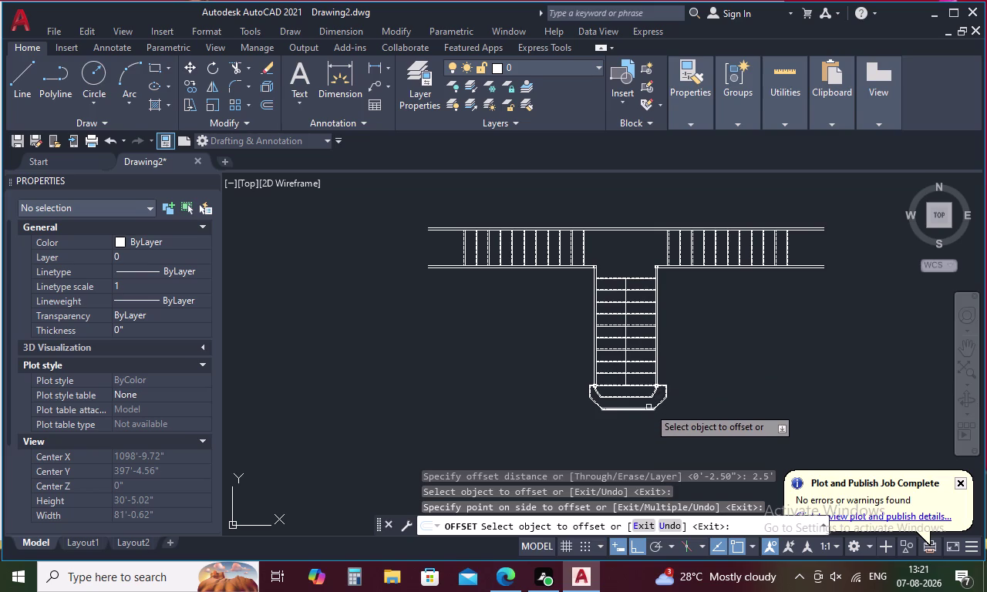
Restart Offset with a 1'-6" offset distance.
key(Escape)
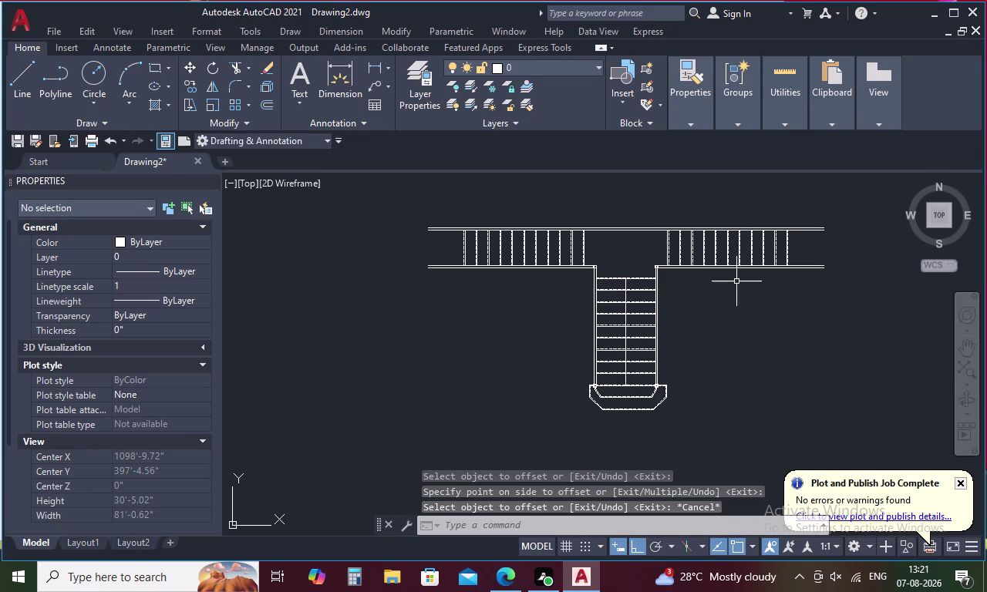
key(space)
key(1)
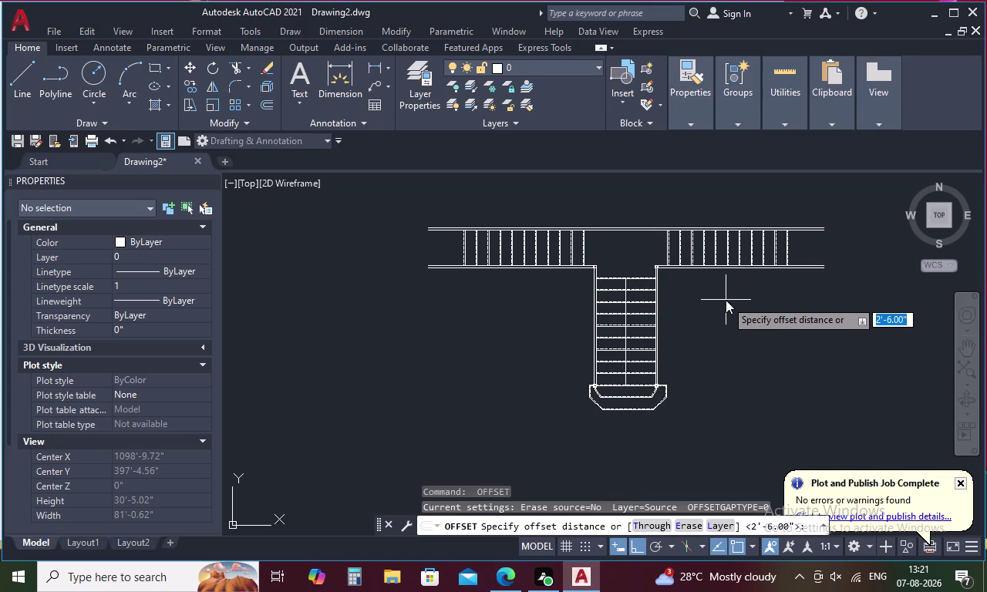
key(period)
text(5)
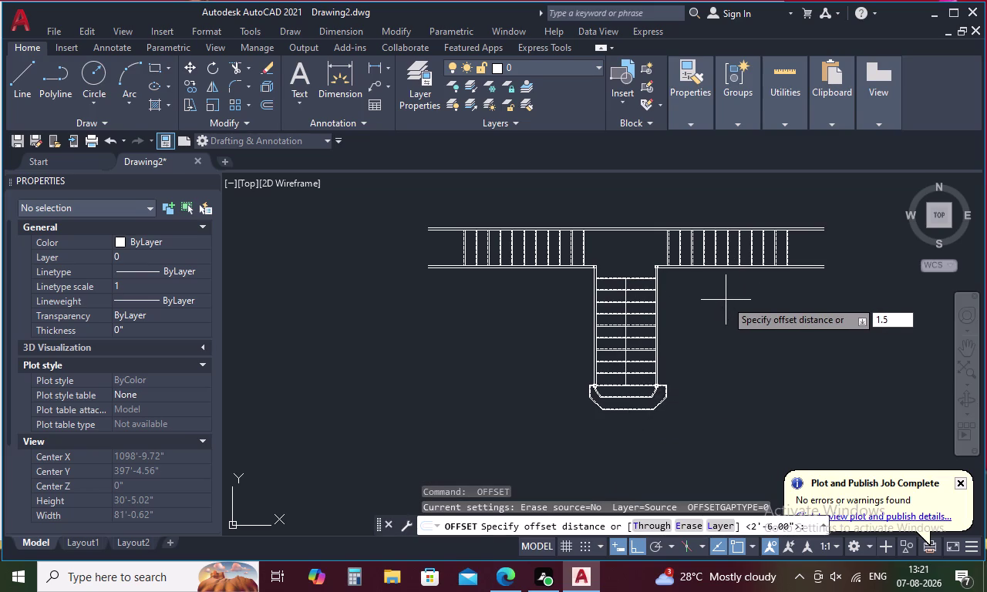
text(')
key(space)
Offset the right and left corridors' lower wall lines 1'-6" upward.
scroll(up, 3)
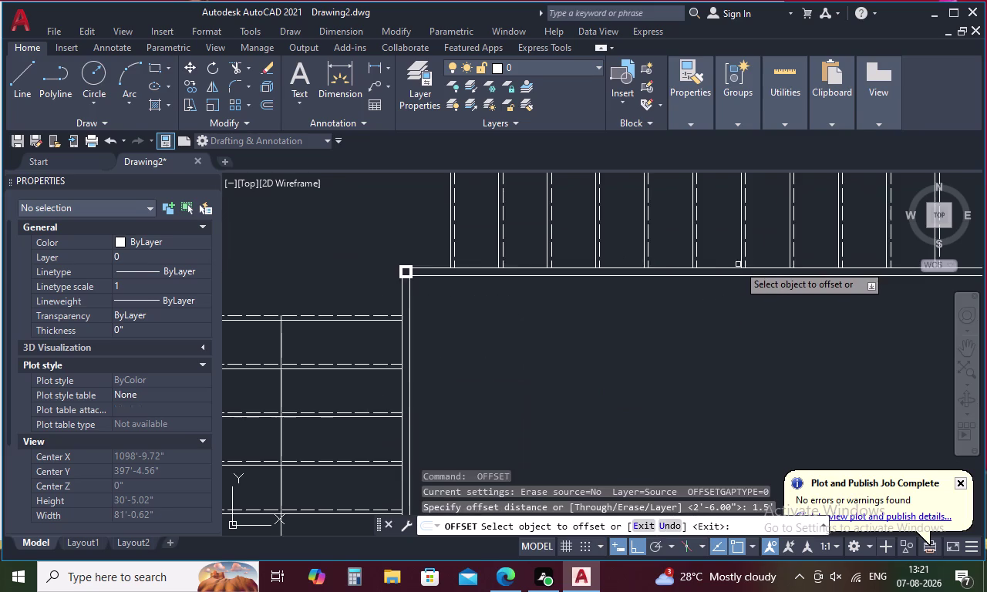
click(727, 269)
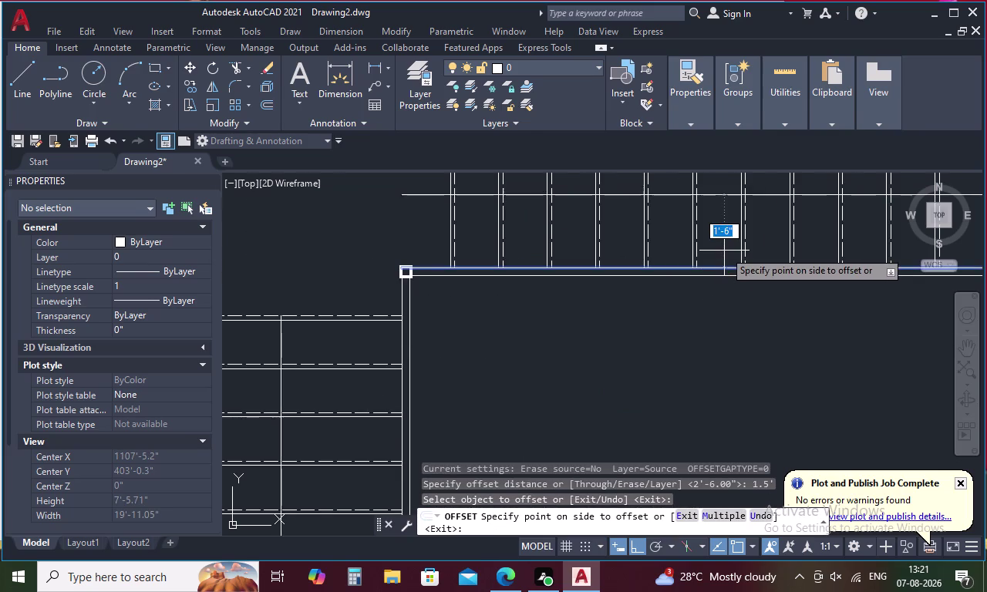
scroll(down, 3)
click(724, 245)
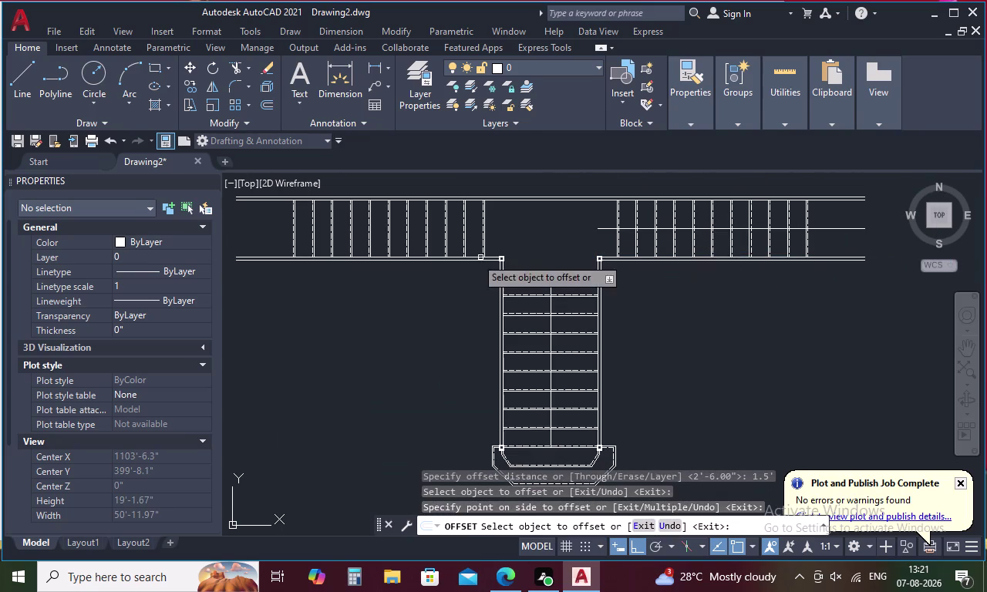
click(418, 257)
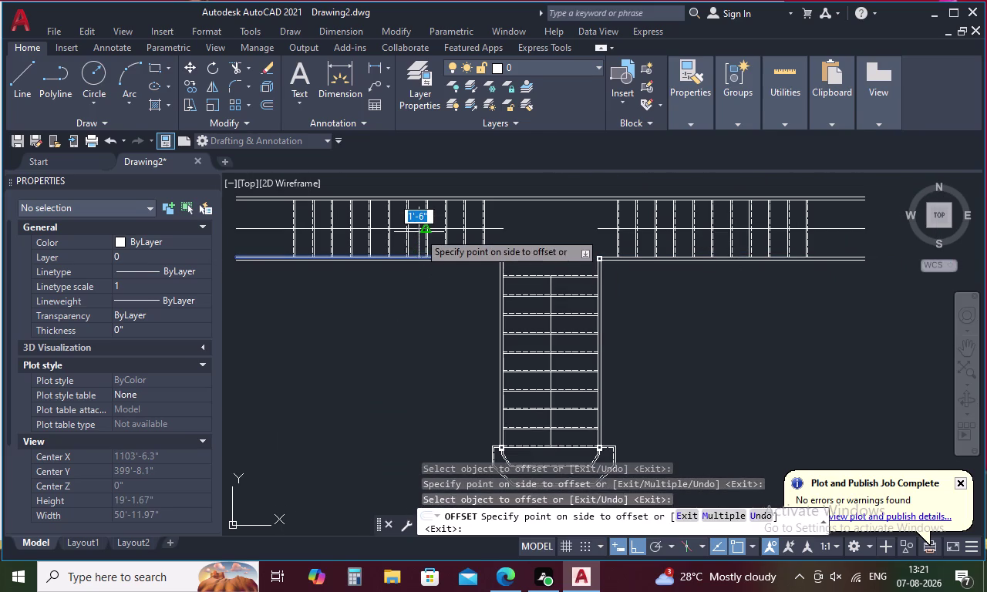
click(419, 237)
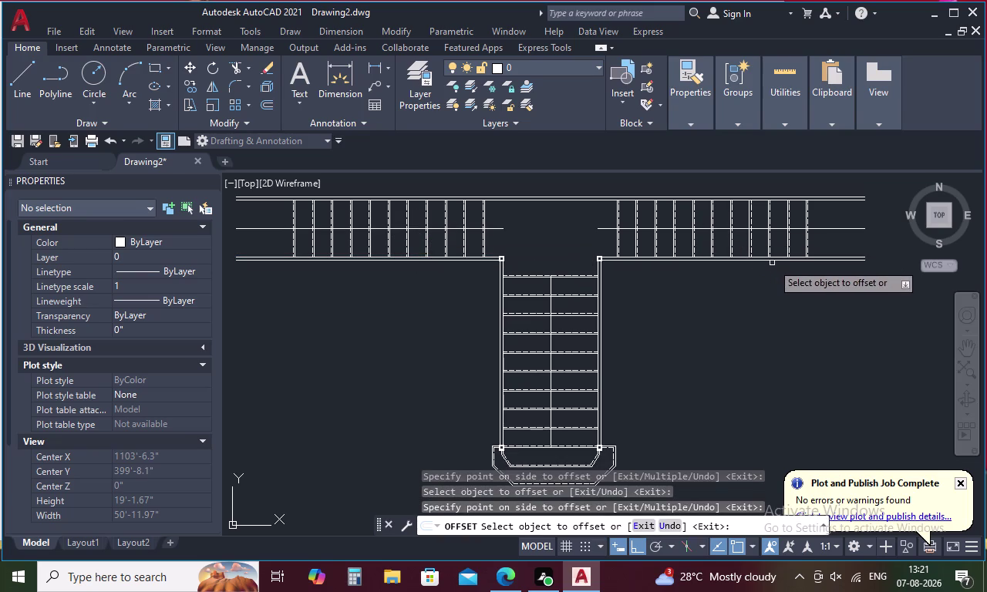
key(Escape)
text(F)
key(space)
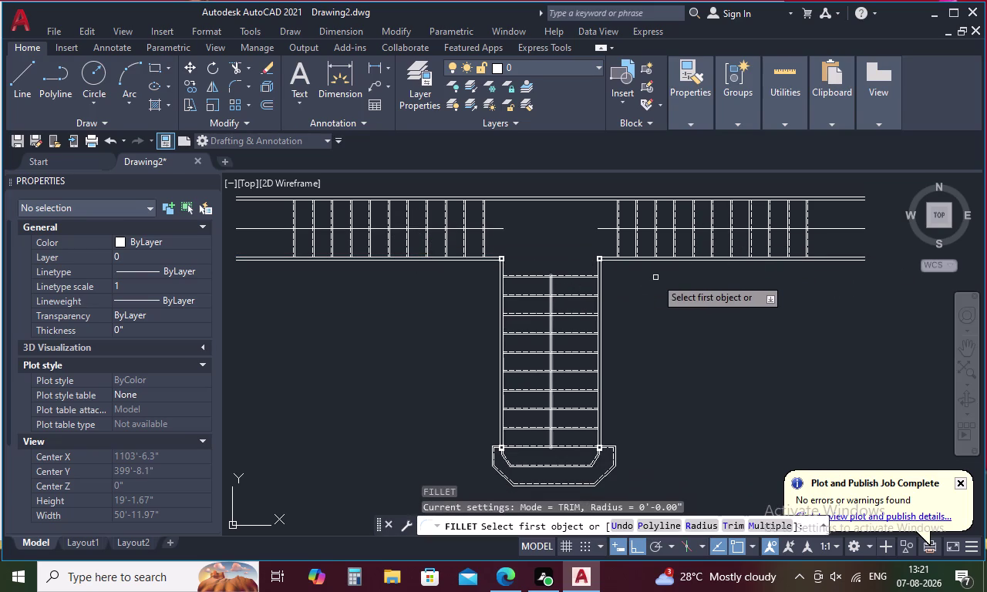
Cancel the fillet, then start and abandon Line and Extend attempts.
key(Escape)
key(l)
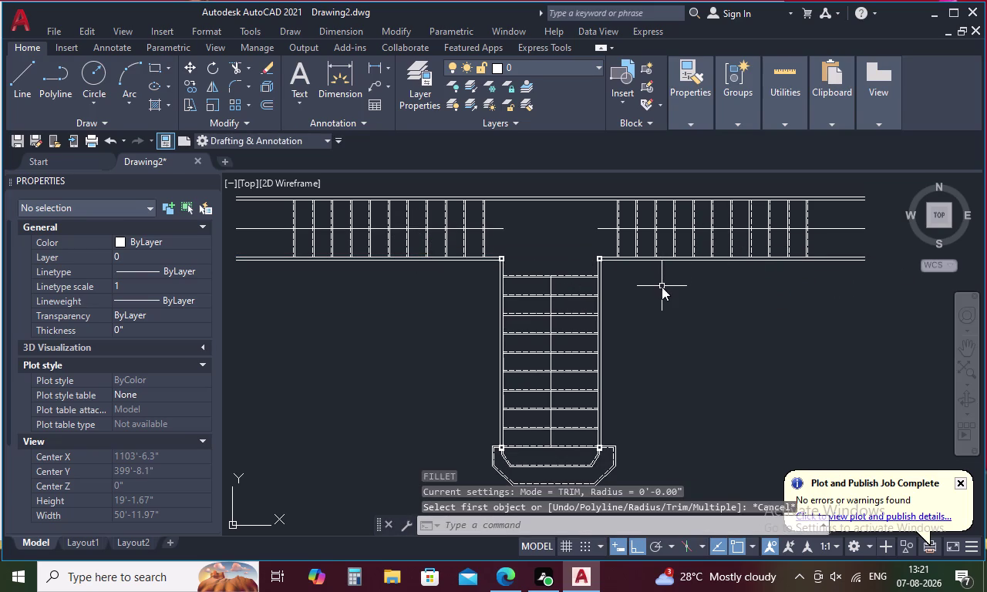
key(space)
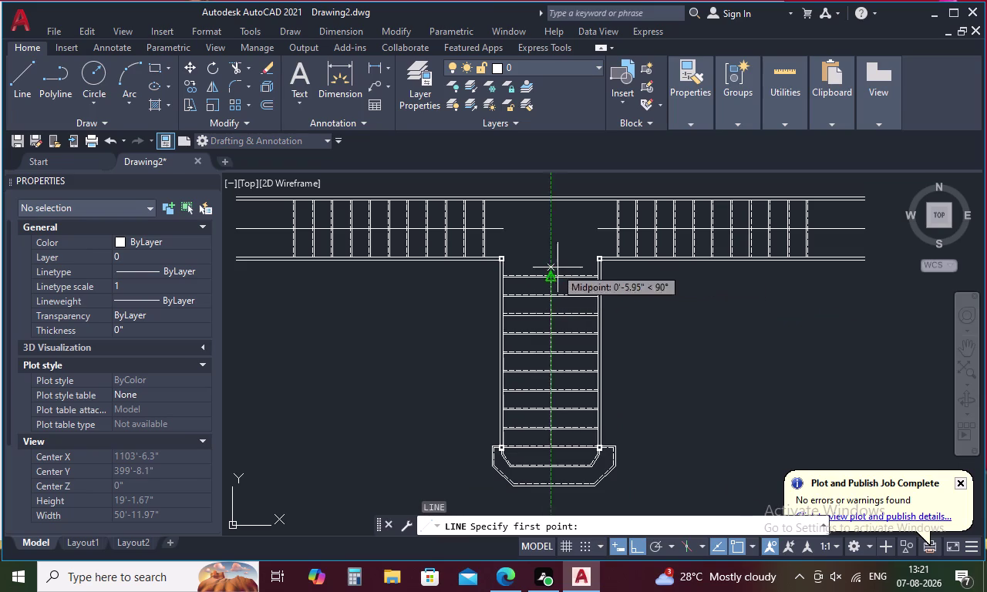
key(Escape)
text(EX)
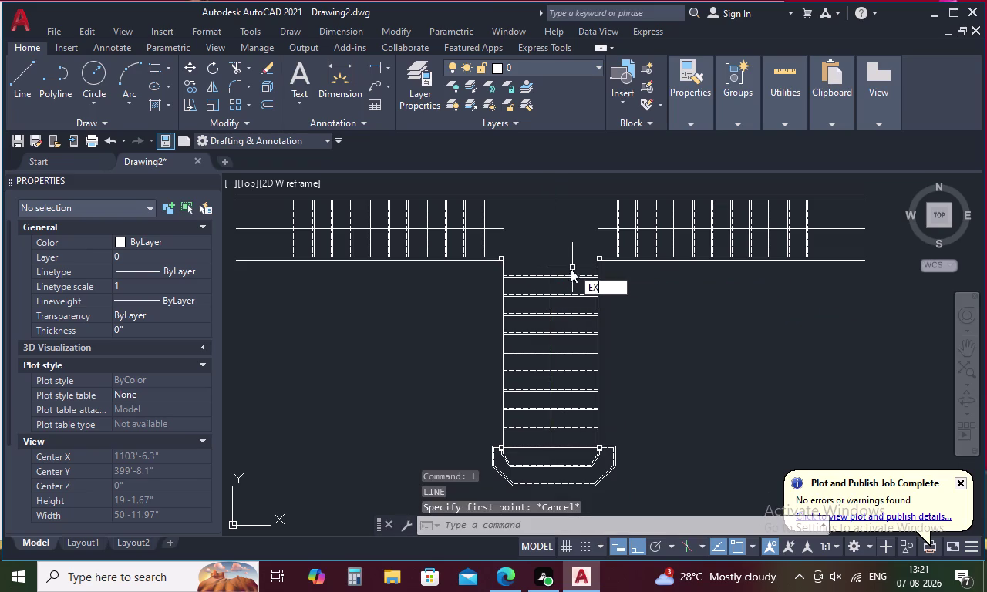
key(space)
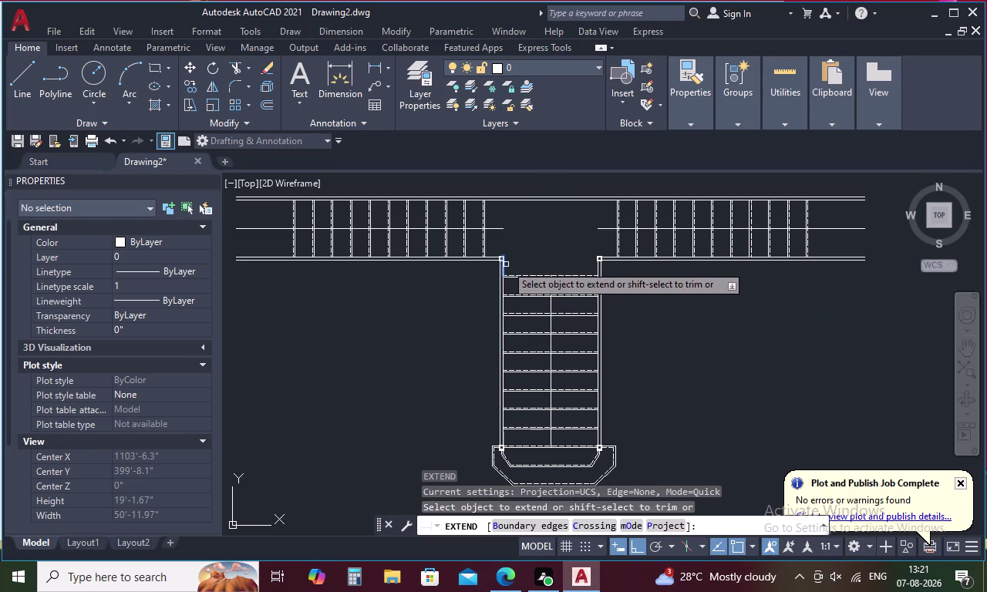
scroll(up, 3)
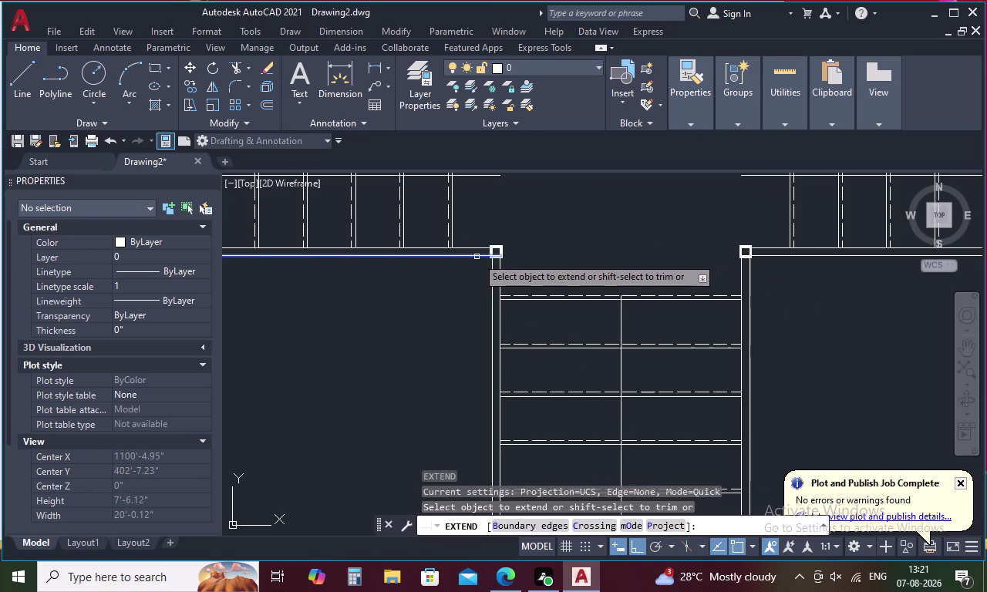
key(Escape)
Start a line at the left corridor corner, pan across the stair top, then cancel.
key(l)
key(space)
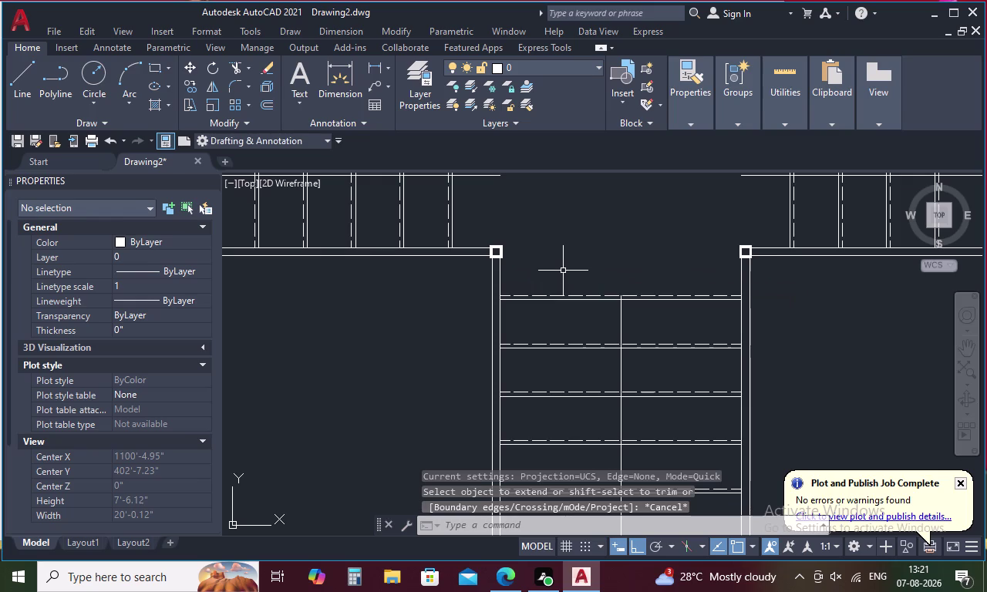
scroll(up, 3)
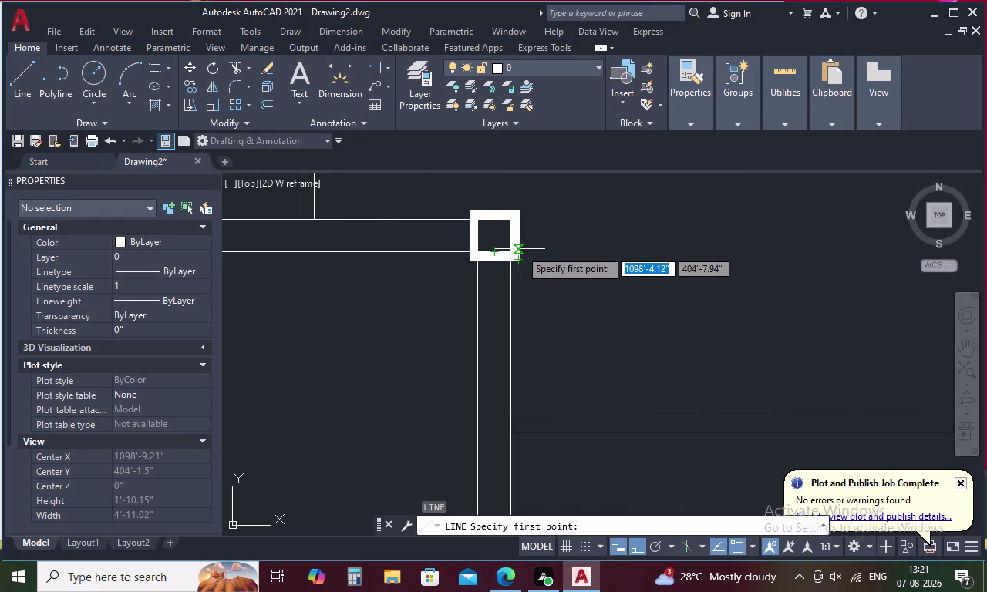
drag(519, 249, 528, 249)
scroll(down, 3)
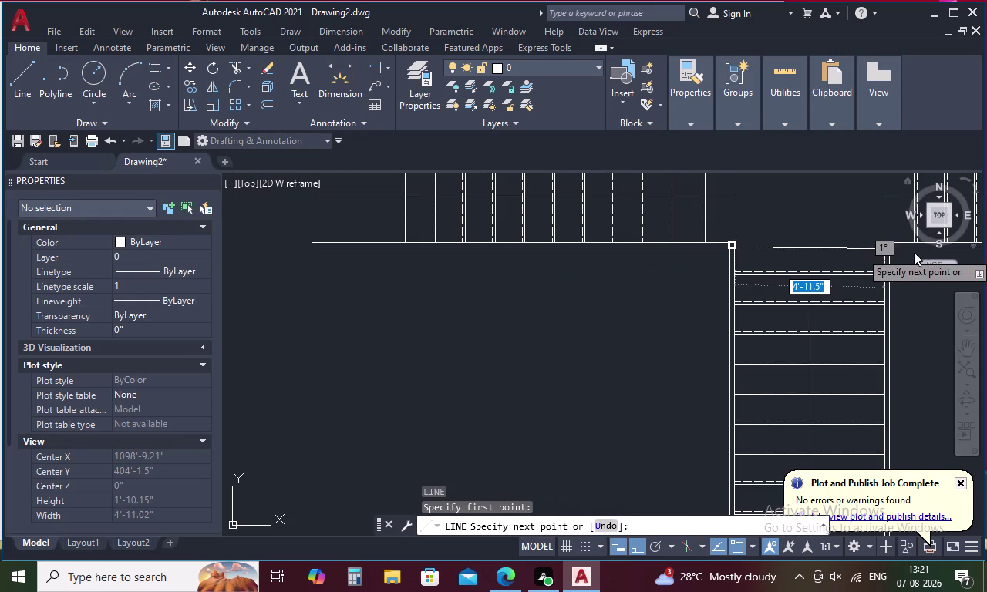
middle_drag(913, 252, 747, 261)
scroll(up, 3)
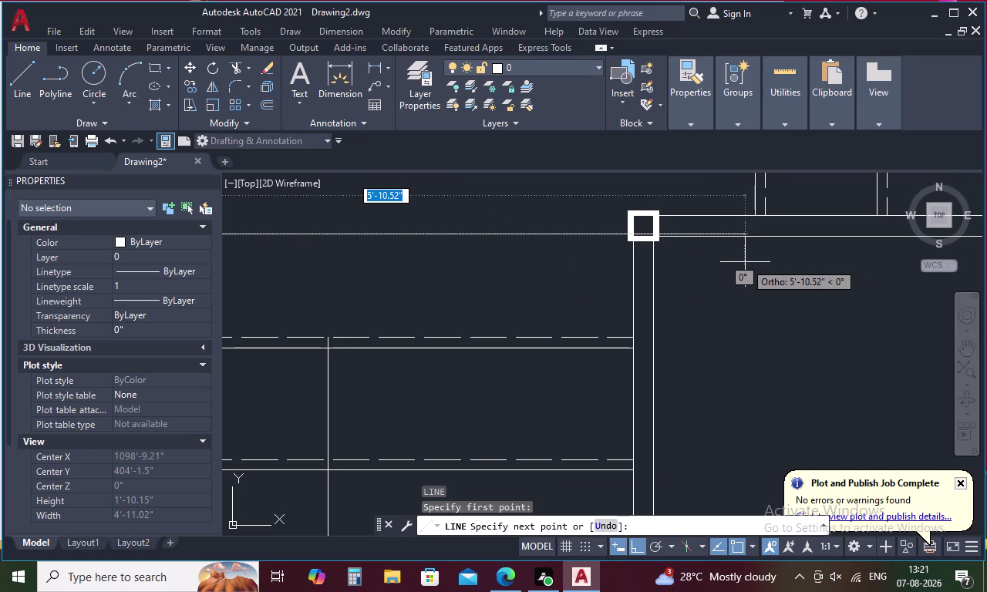
key(Escape)
scroll(down, 3)
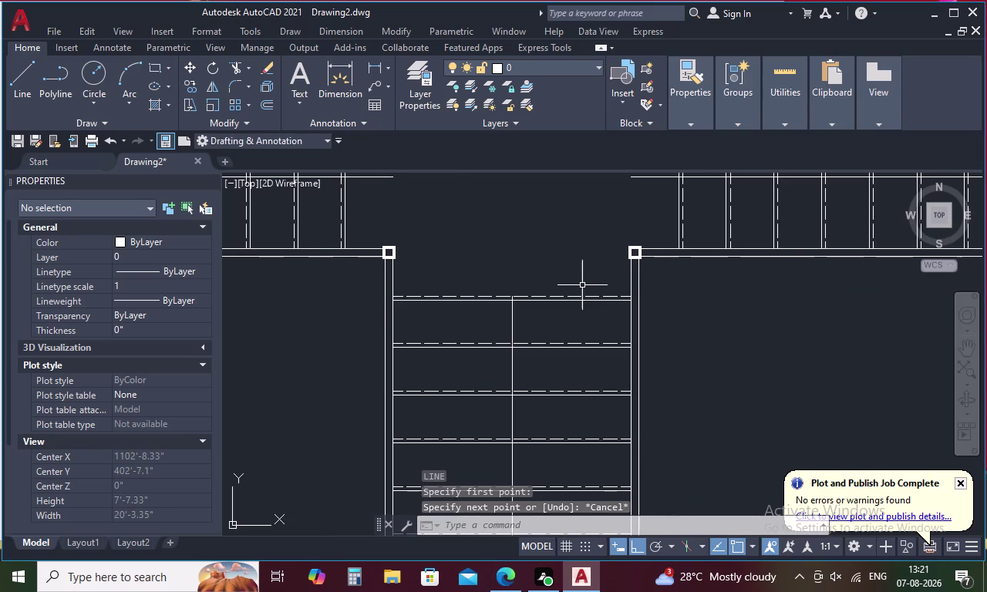
Draw a 1' vertical line upward from the top of the stair centre line.
text(L)
key(space)
key(Escape)
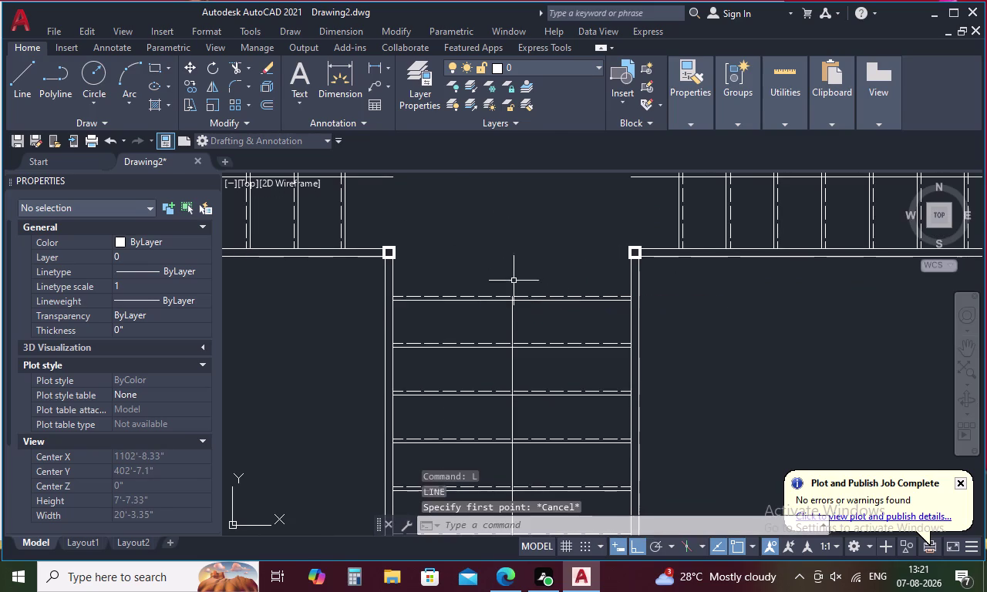
text(L)
key(space)
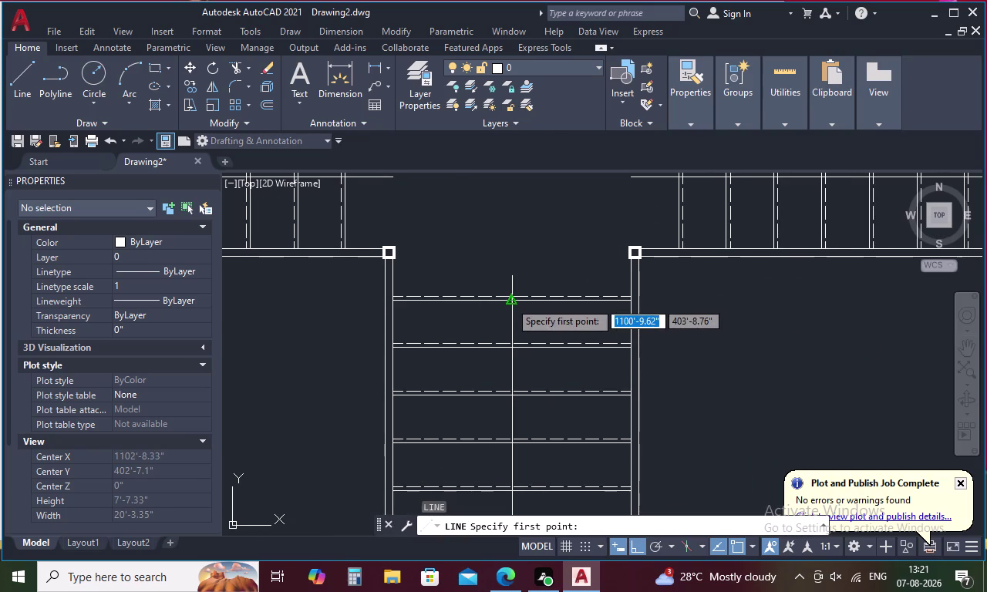
click(511, 301)
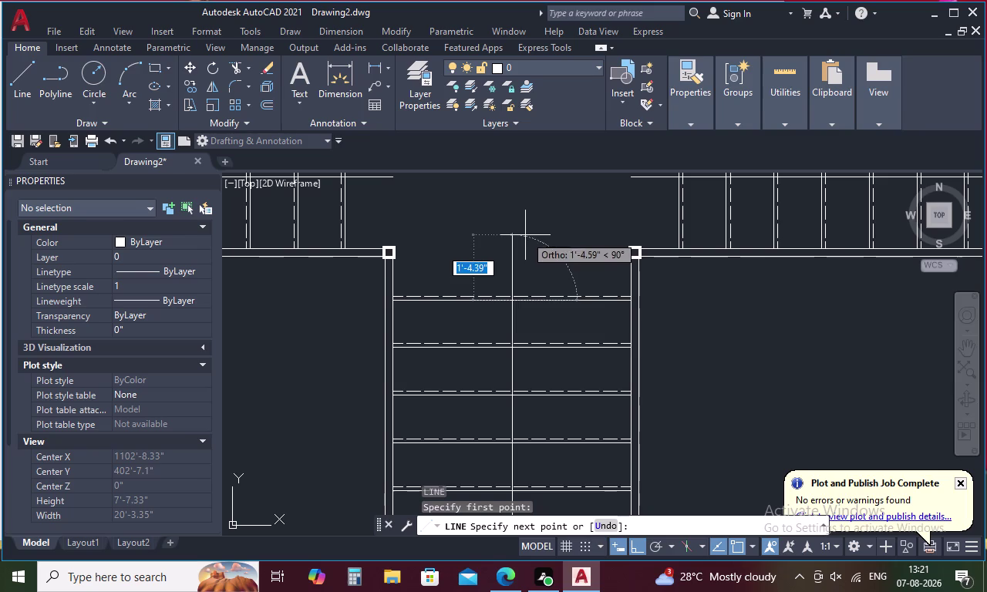
key(1)
key(apostrophe)
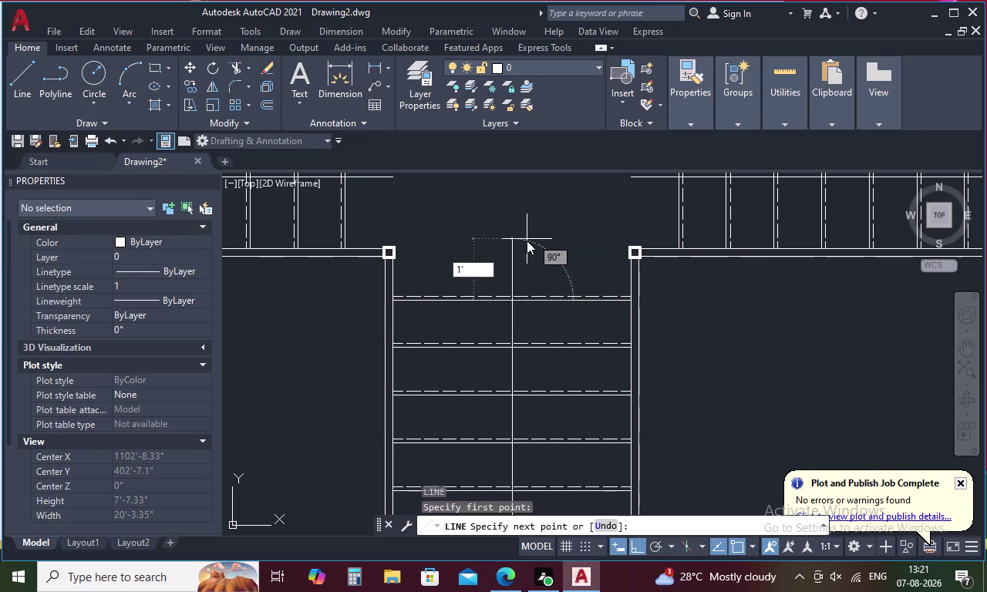
key(space)
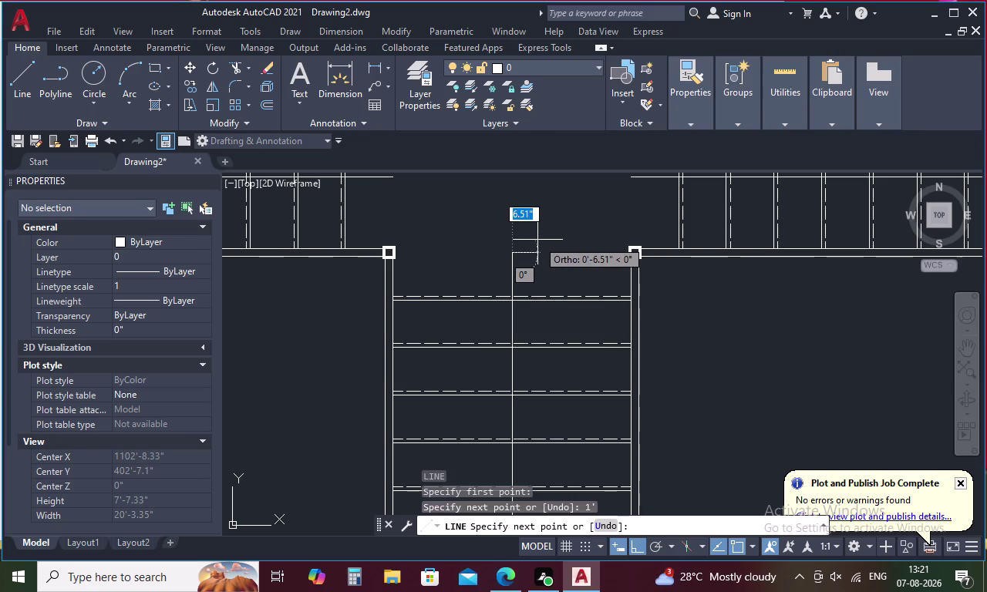
key(Escape)
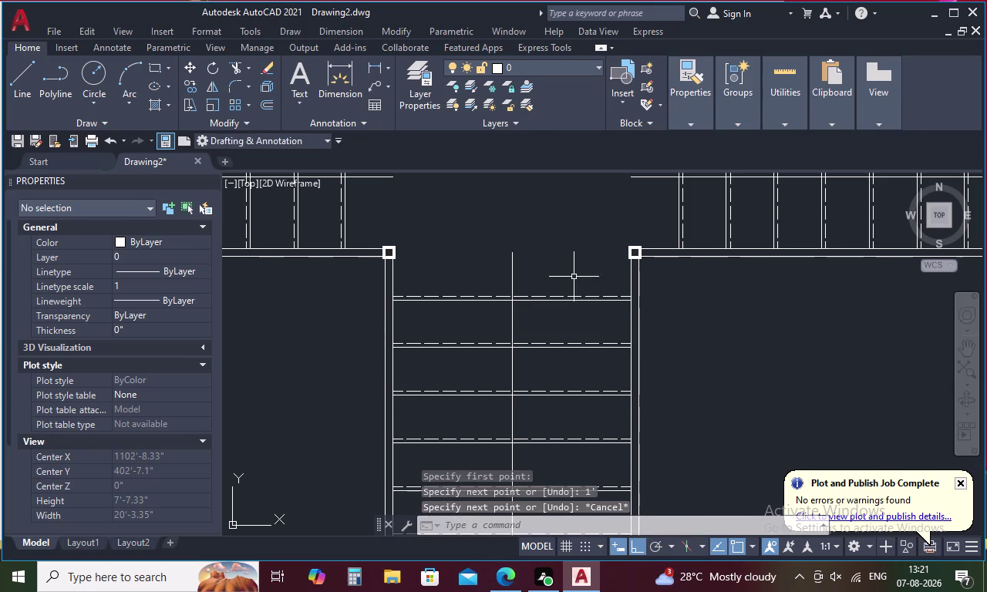
Join the new 1' segment and the stair centre line into one line.
click(514, 321)
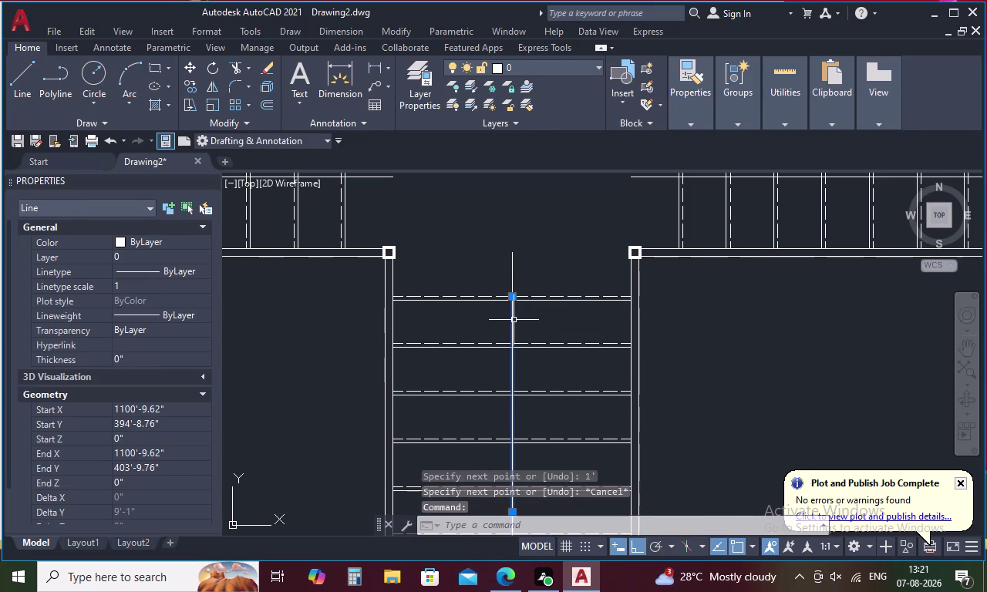
click(510, 271)
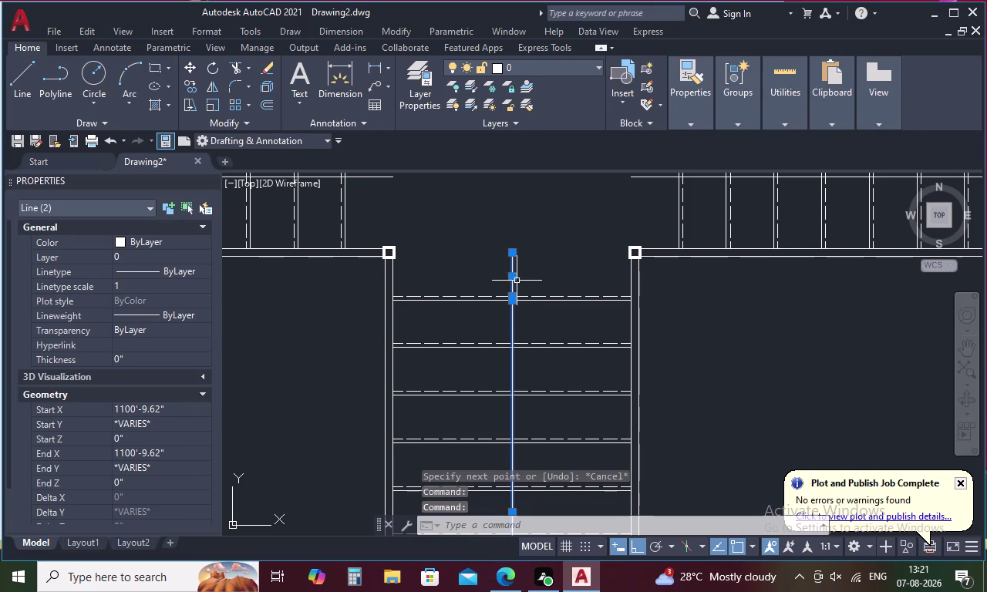
text(J)
key(space)
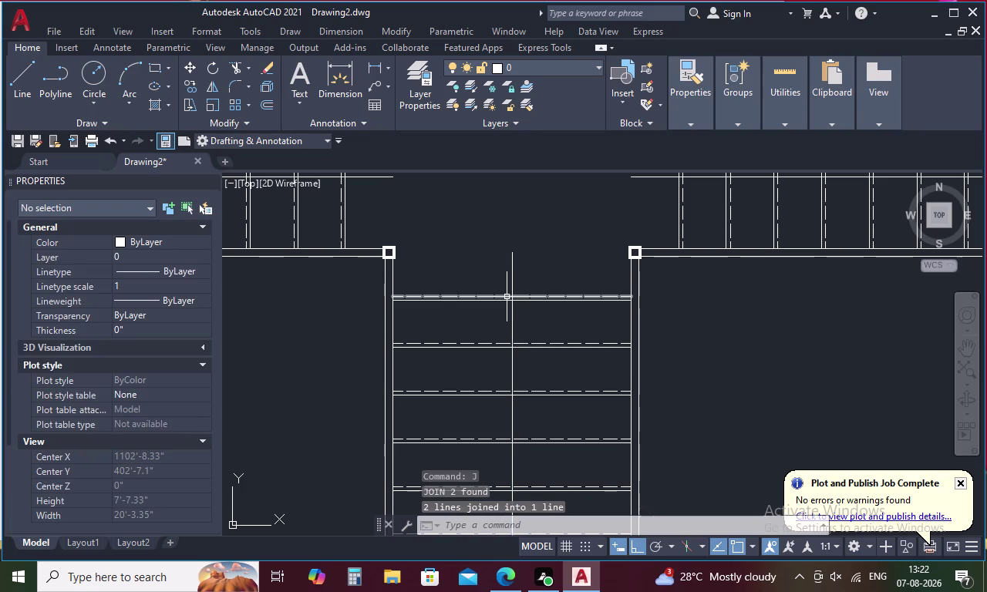
text(F)
key(space)
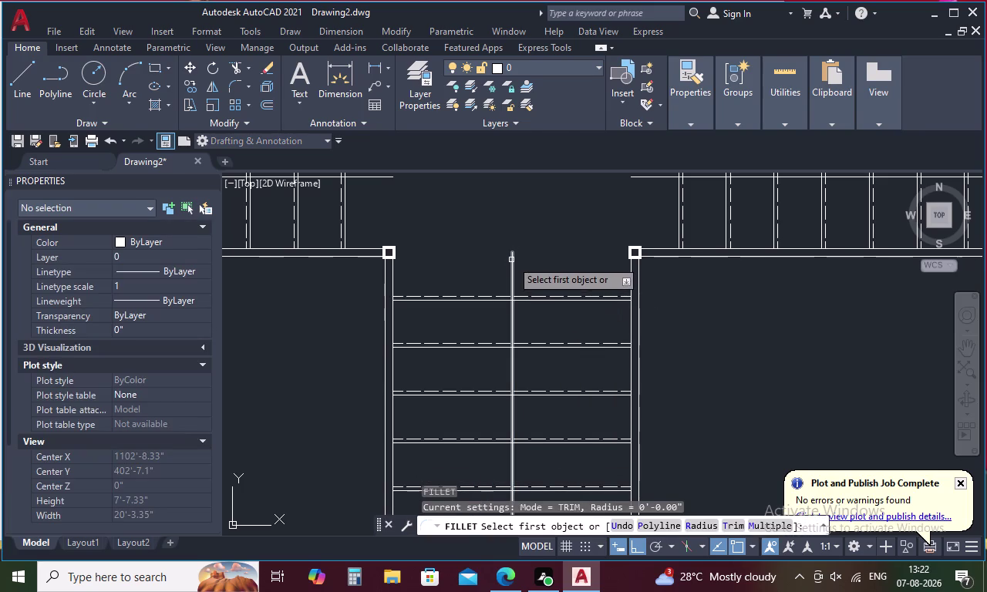
click(513, 258)
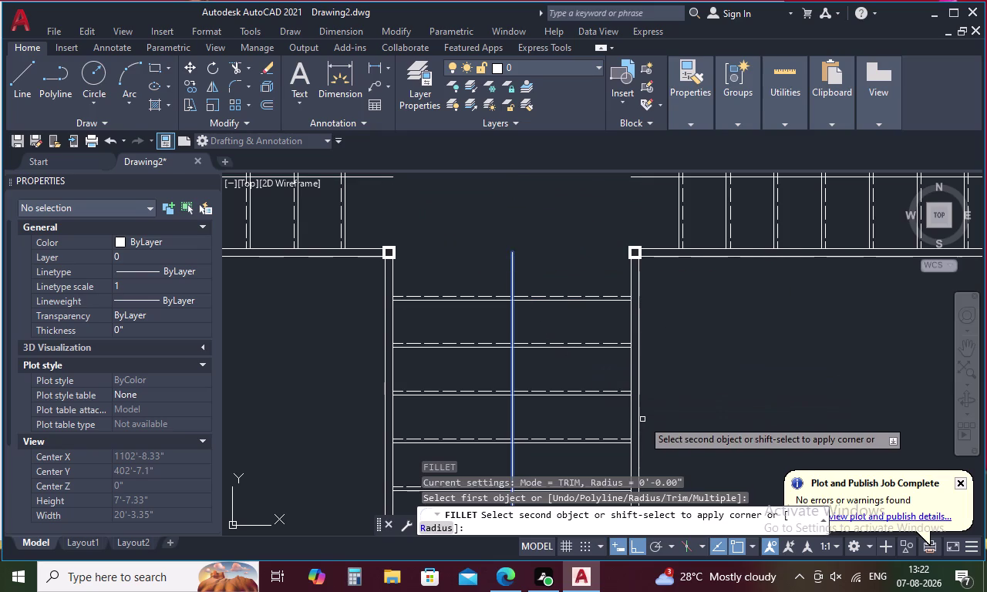
key(3)
text(')
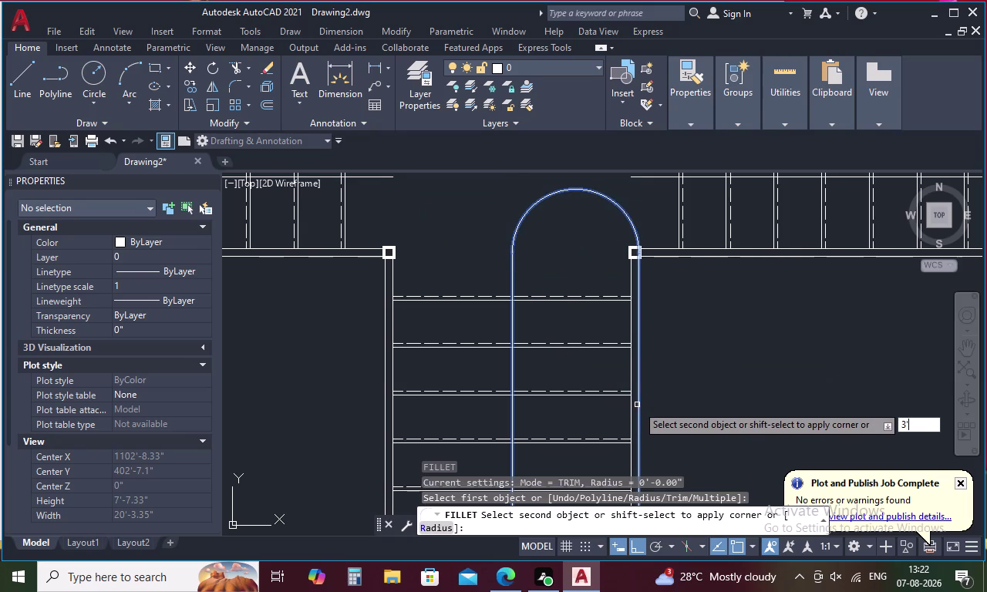
key(space)
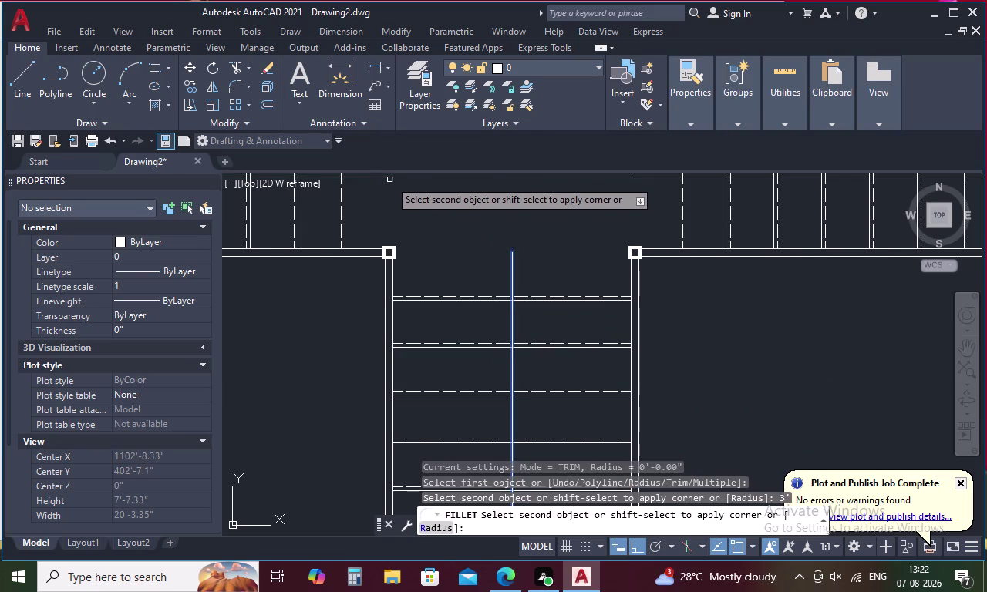
click(382, 177)
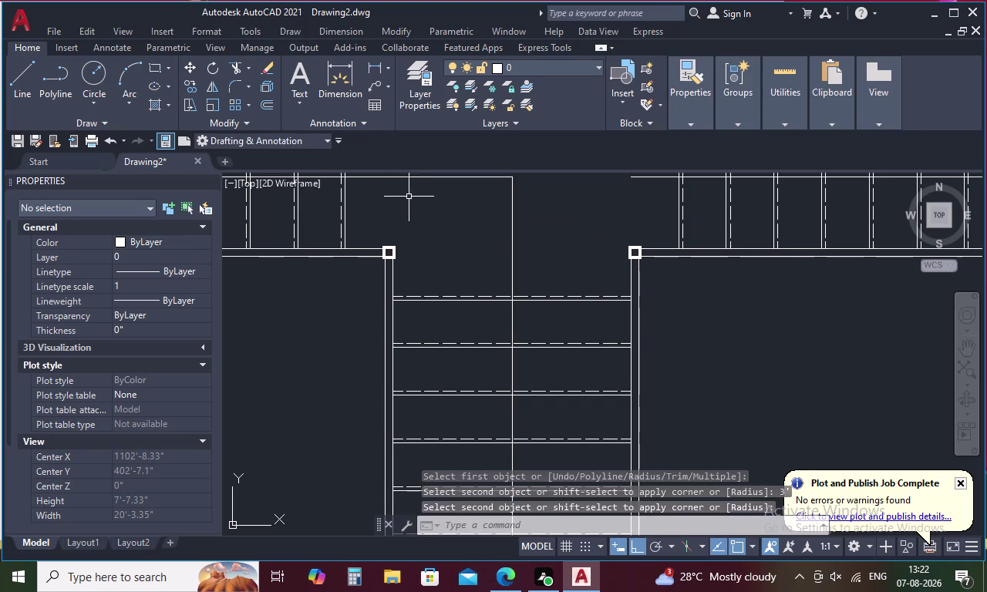
key(ctrl+z)
text(F)
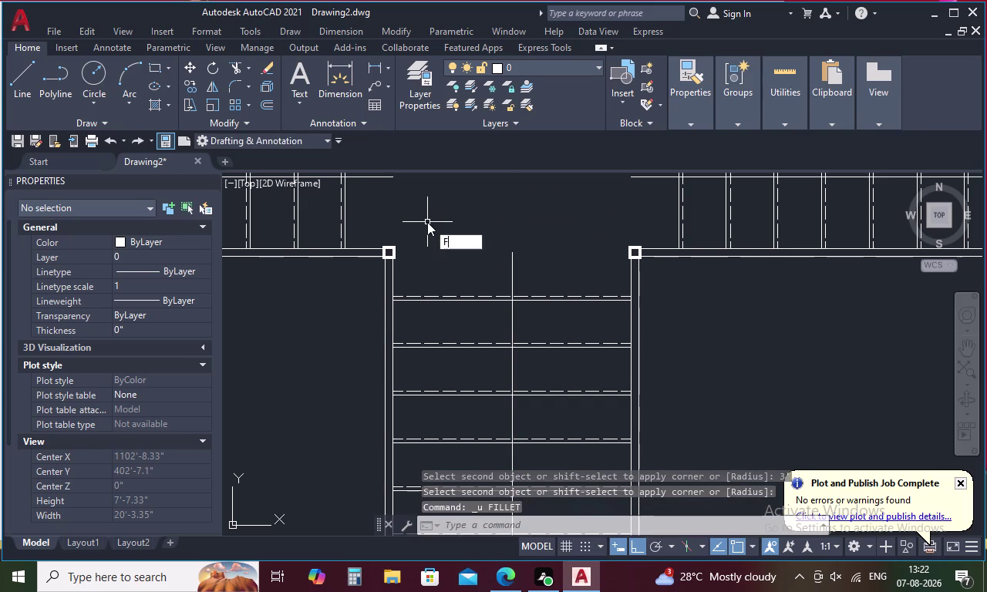
key(space)
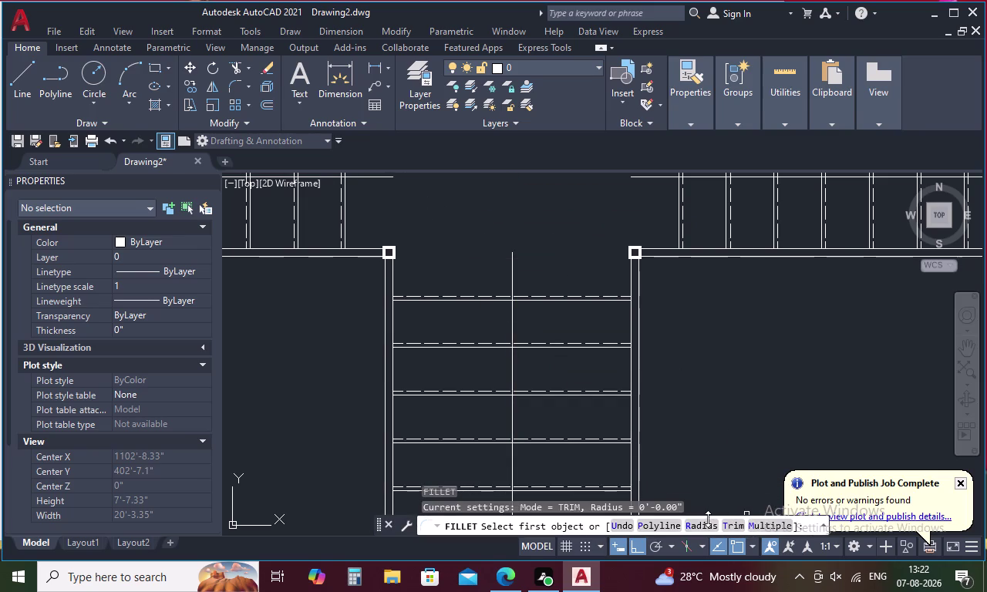
Fillet the centre line into the left and right corridor lines with a 3' radius.
click(706, 523)
key(3)
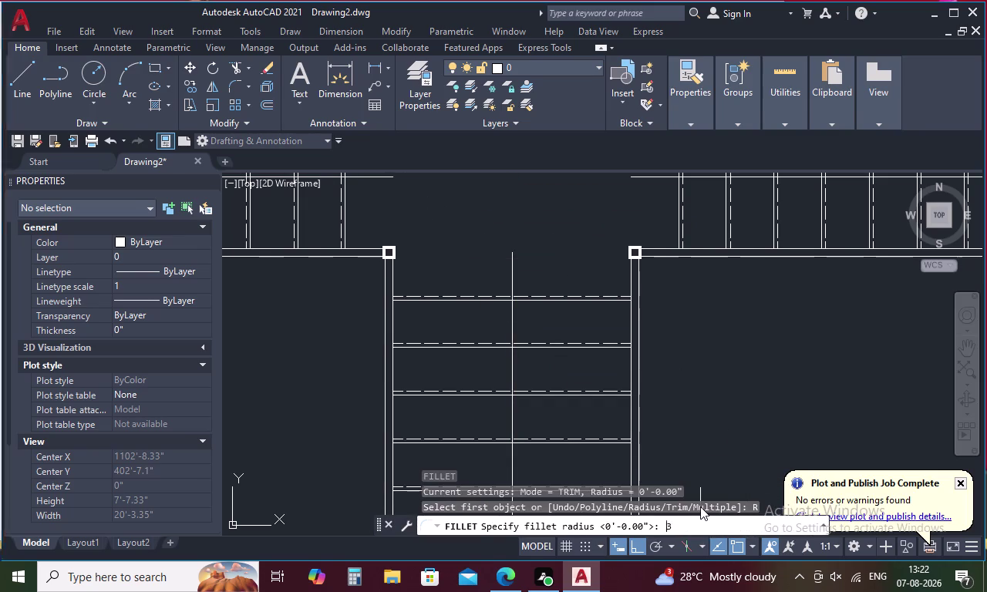
key(apostrophe)
key(space)
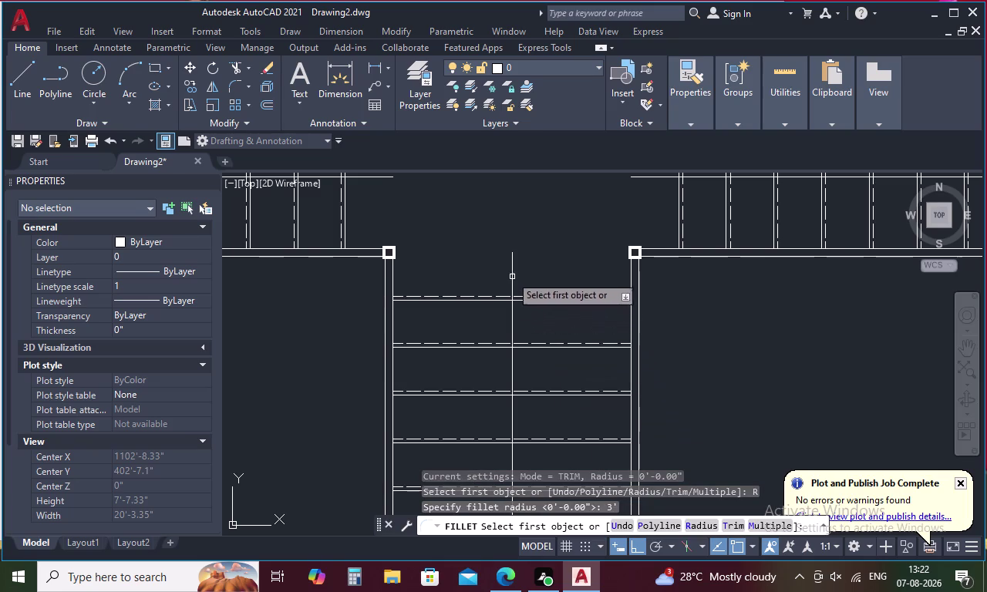
click(513, 265)
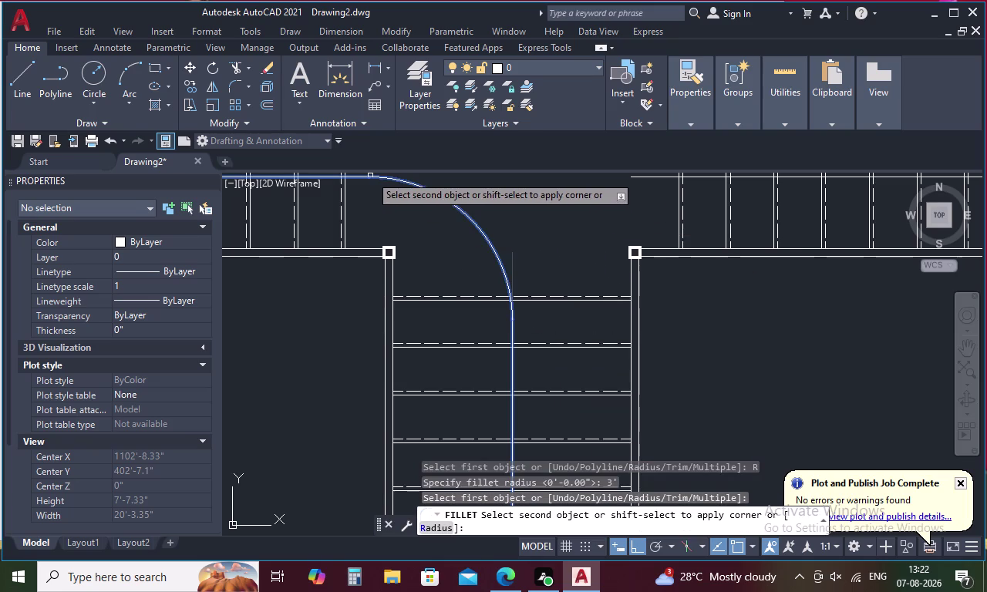
click(370, 175)
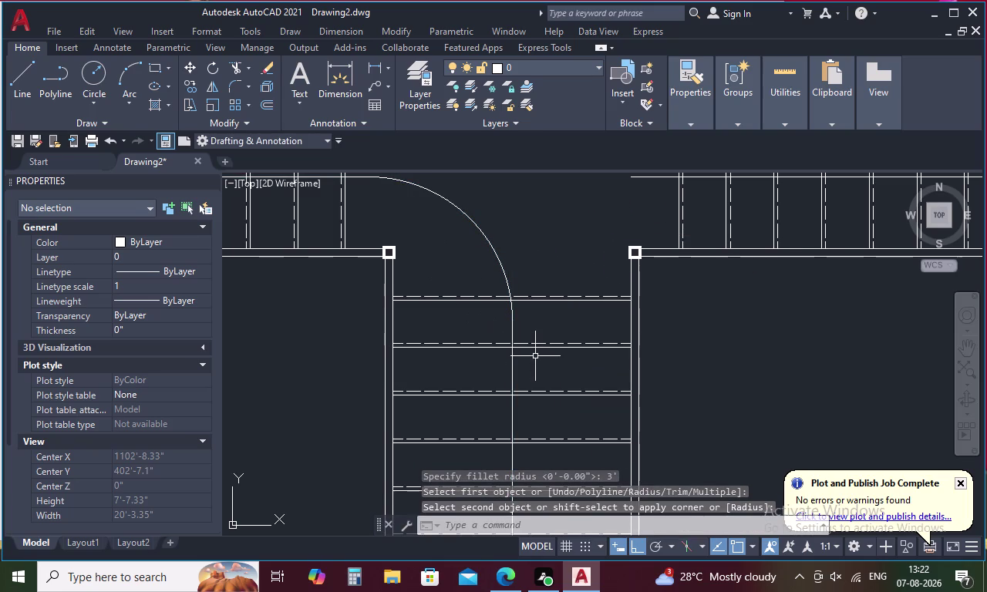
key(space)
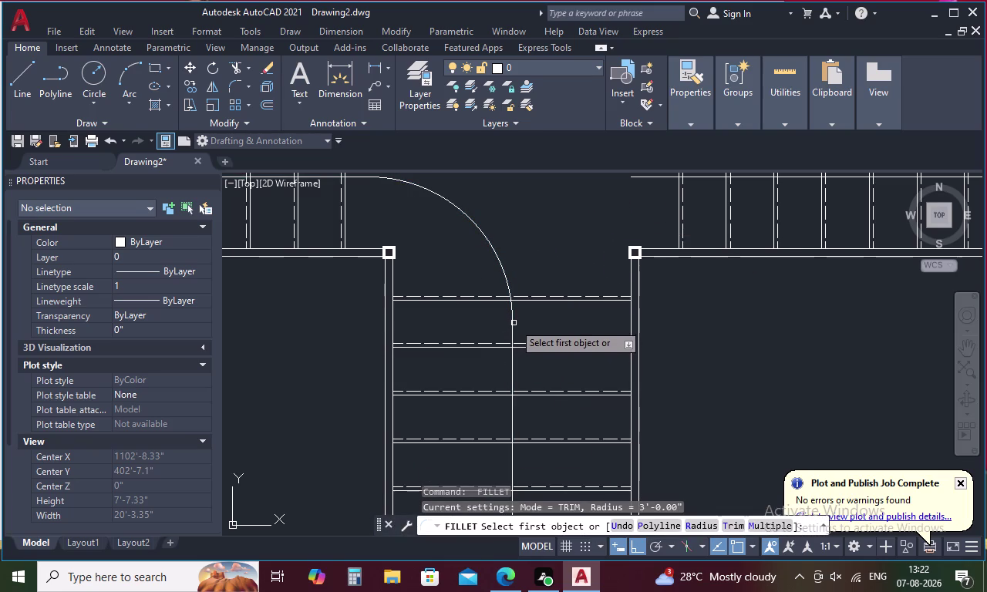
click(512, 332)
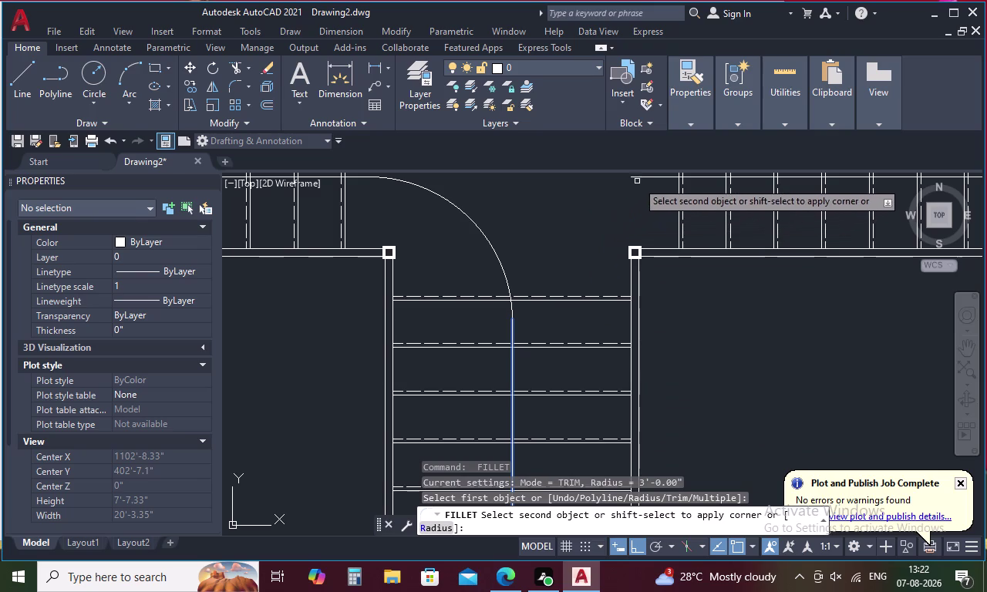
click(641, 176)
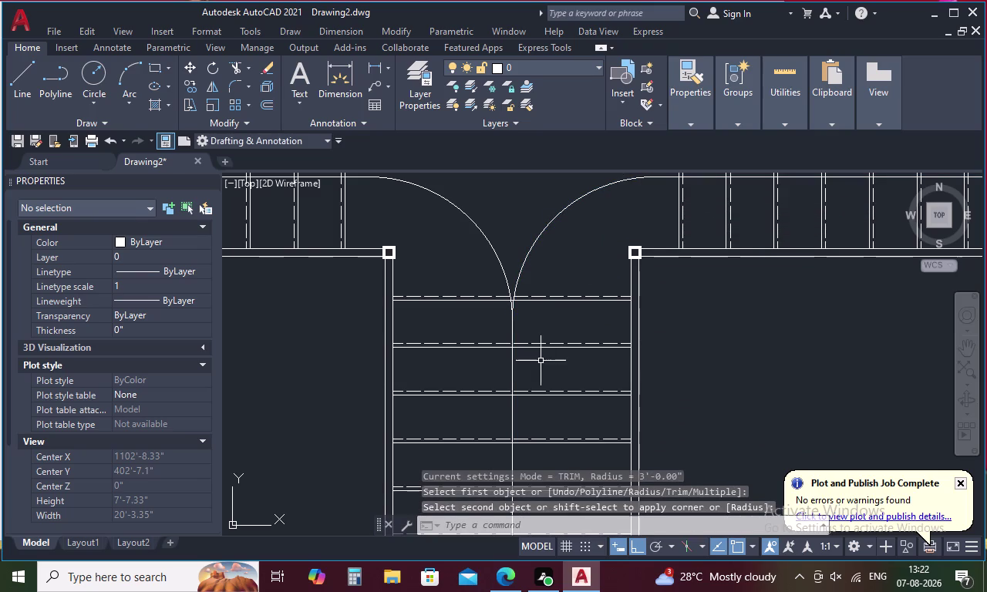
Undo the 3' rounded joins, retry the left junction, and undo that too.
scroll(down, 3)
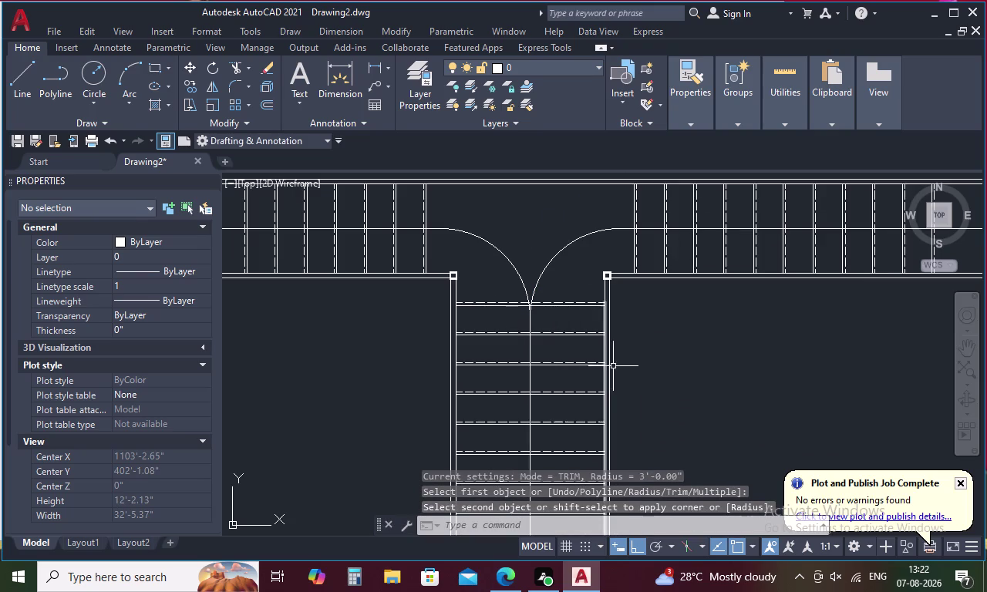
key(ctrl+z)
key(ctrl+z)
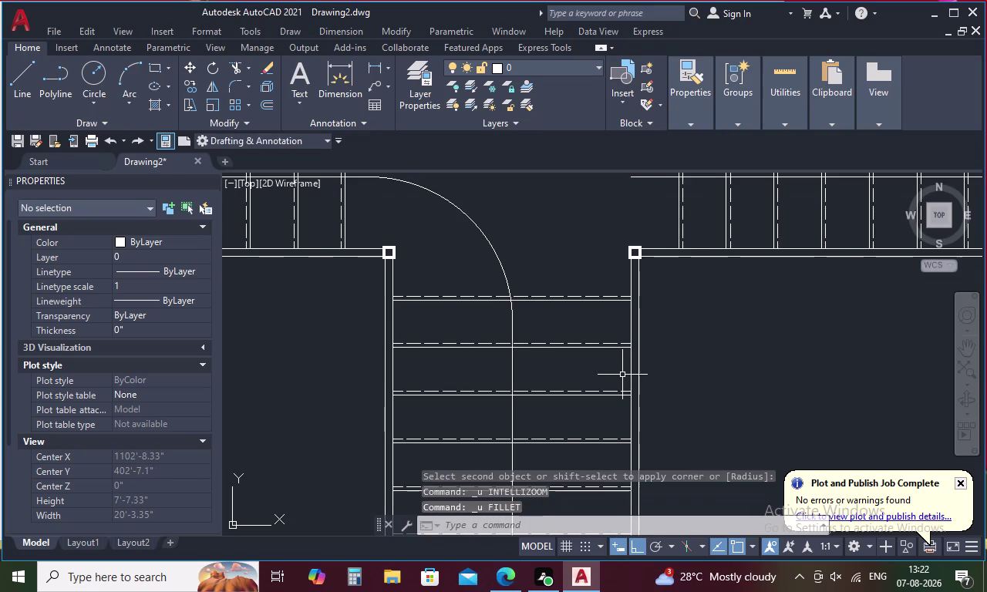
key(ctrl+z)
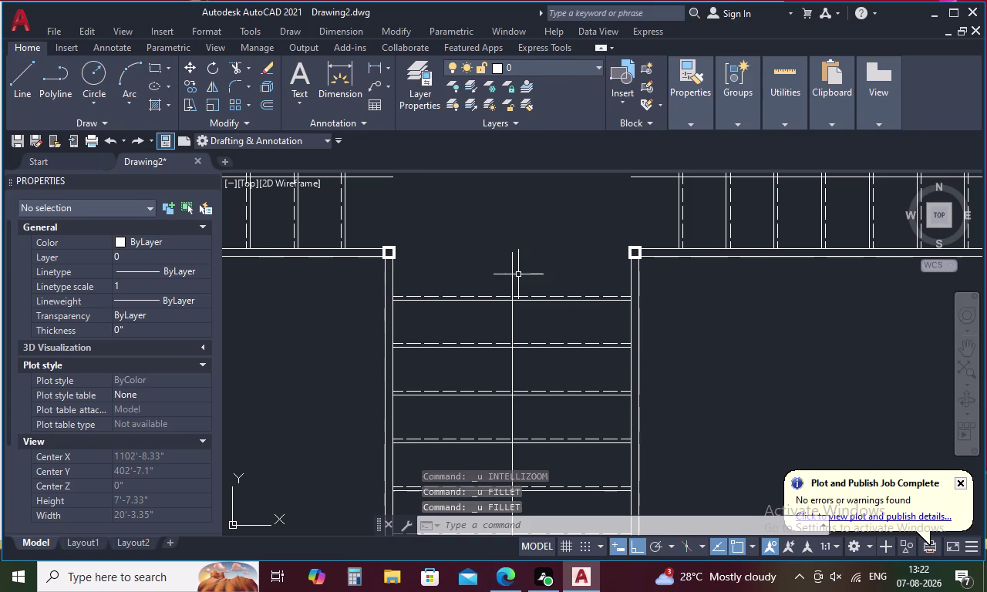
text(F)
key(space)
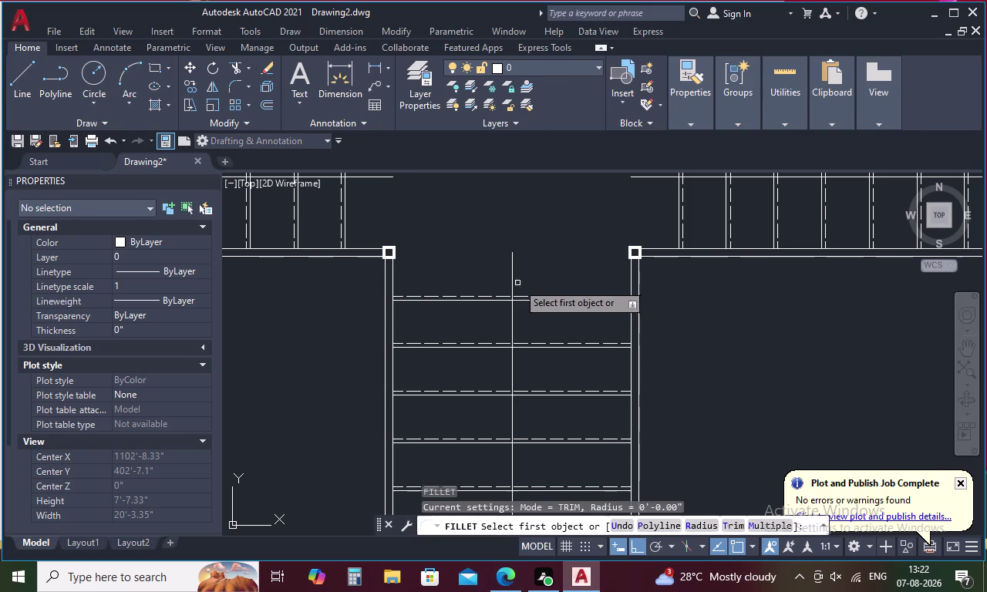
click(514, 256)
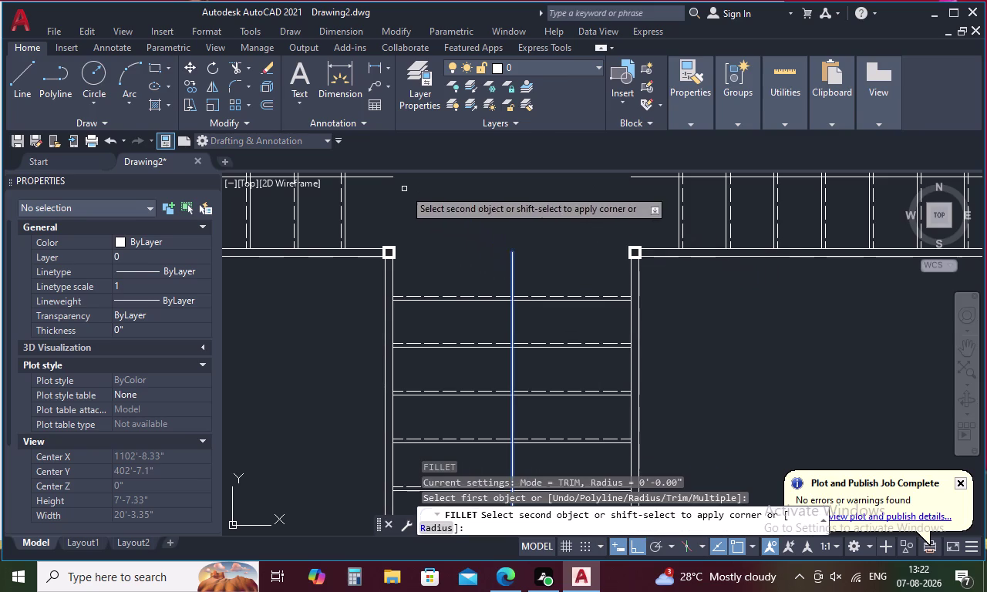
click(381, 178)
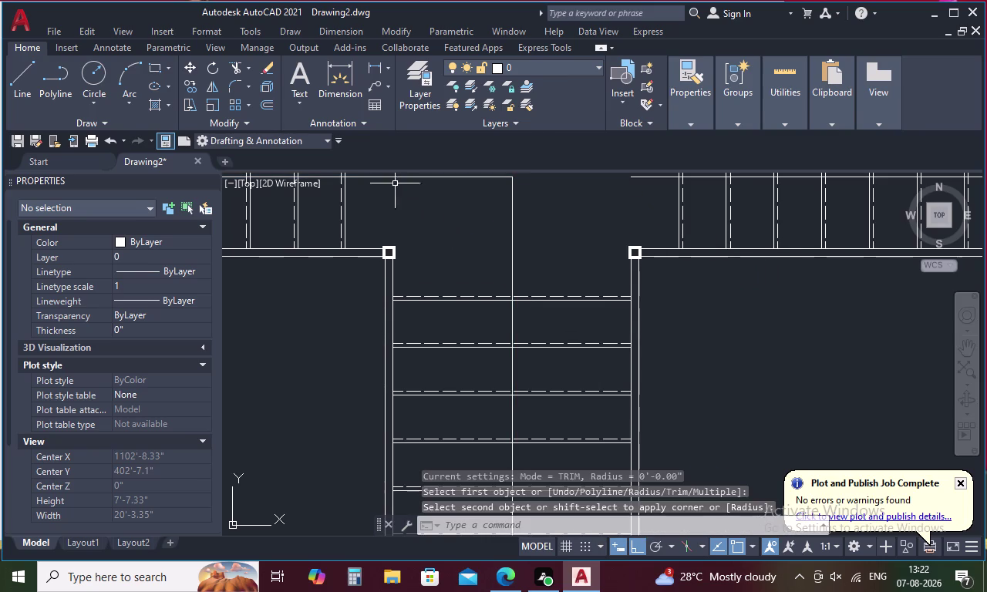
key(ctrl+z)
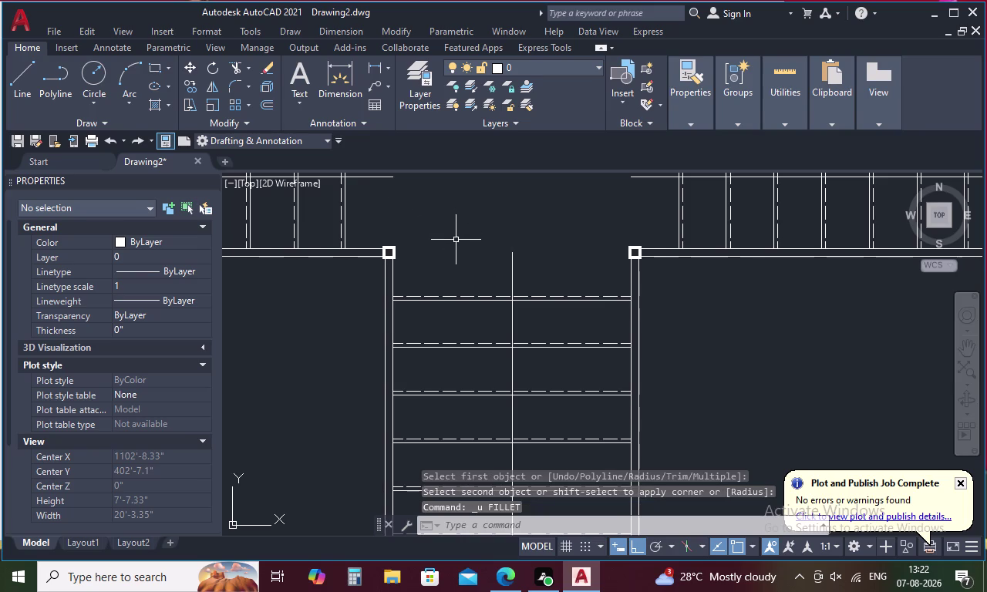
Retry the fillet with a 3' radius, then cancel it.
text(F)
key(space)
click(704, 526)
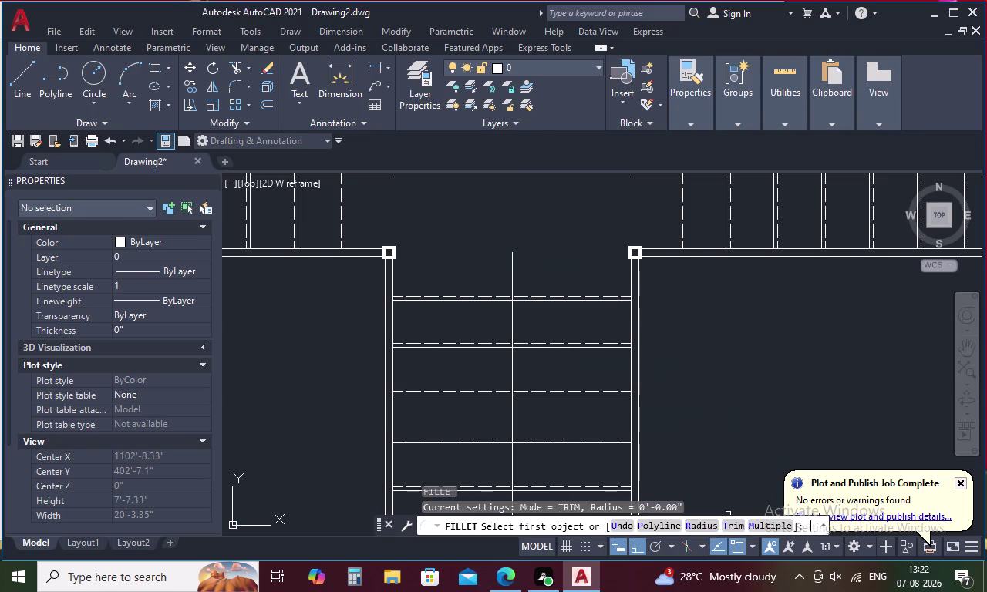
key(0)
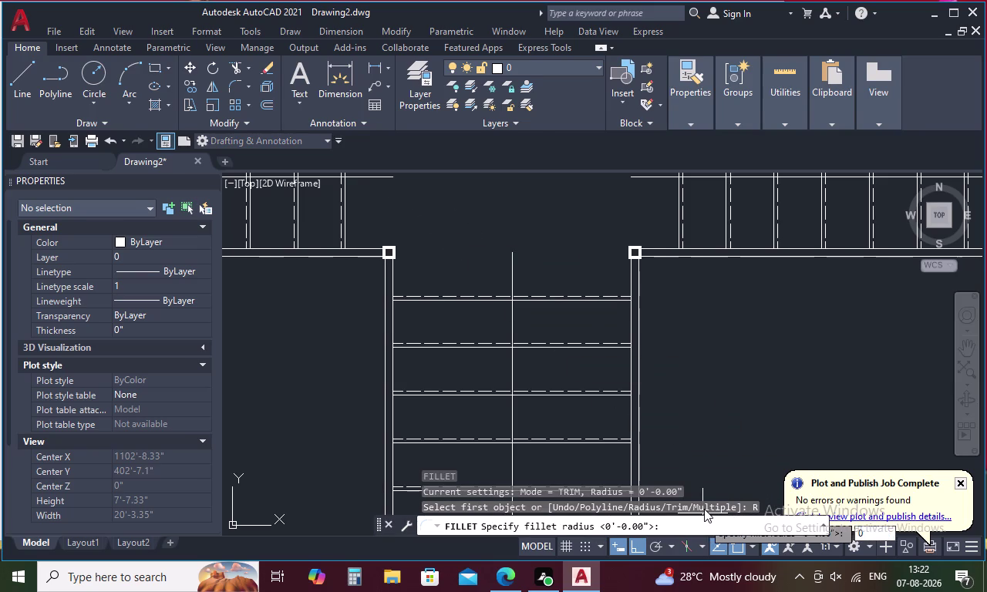
text(3')
key(space)
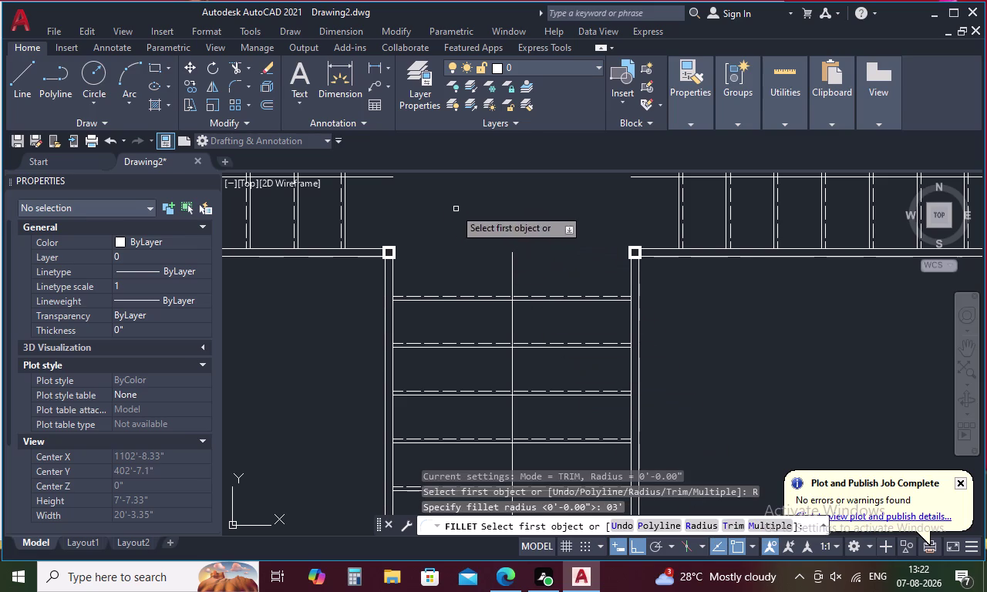
click(382, 179)
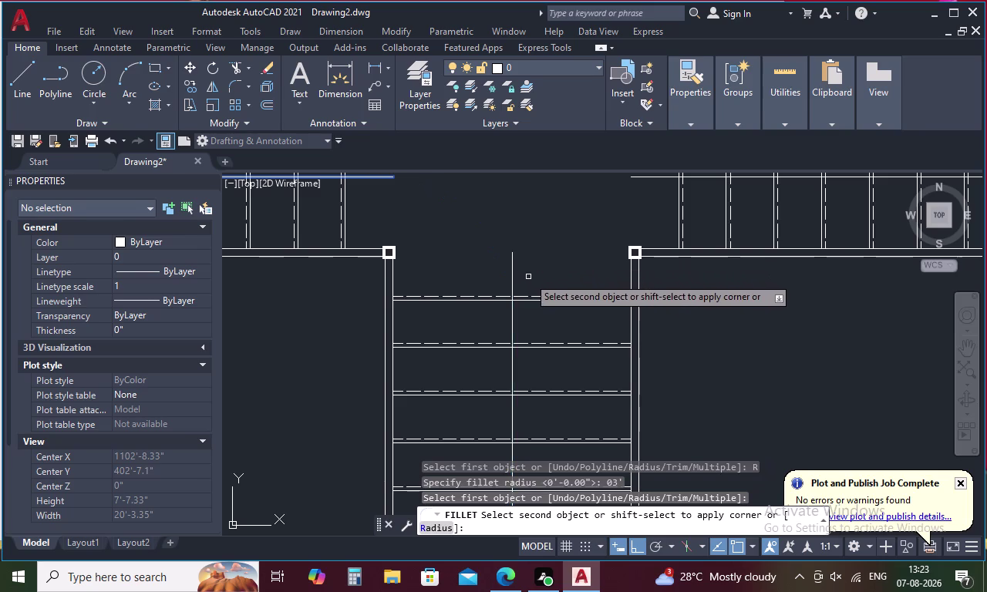
key(Escape)
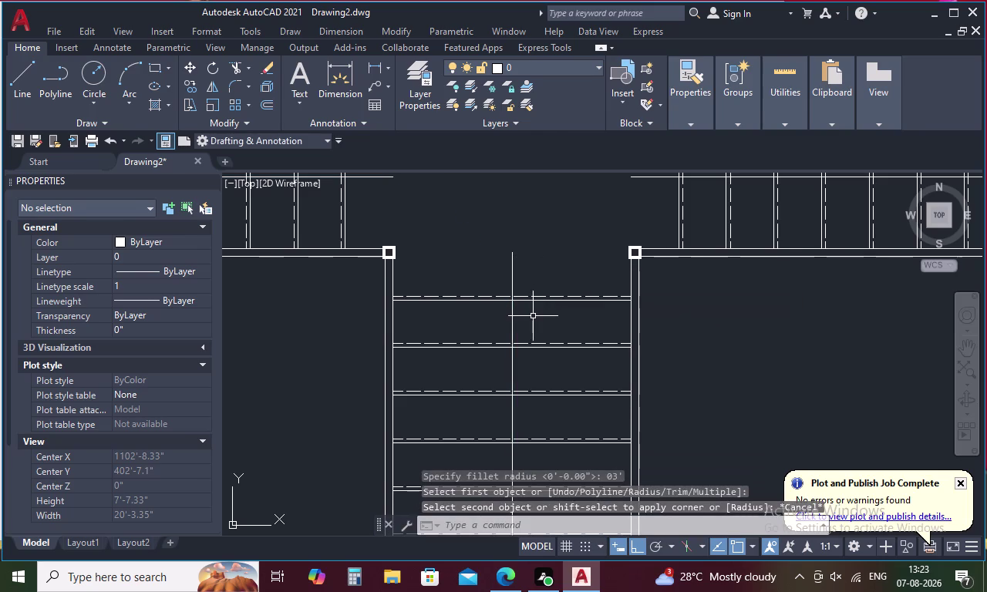
Restart Fillet and set its radius to 1'-6".
key(f)
key(space)
key(r)
key(space)
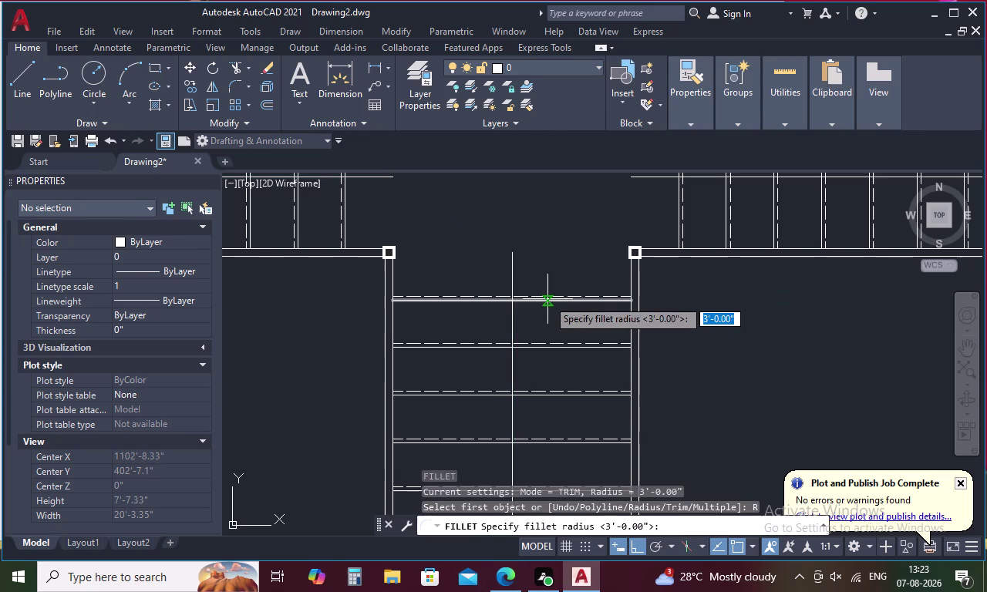
key(2)
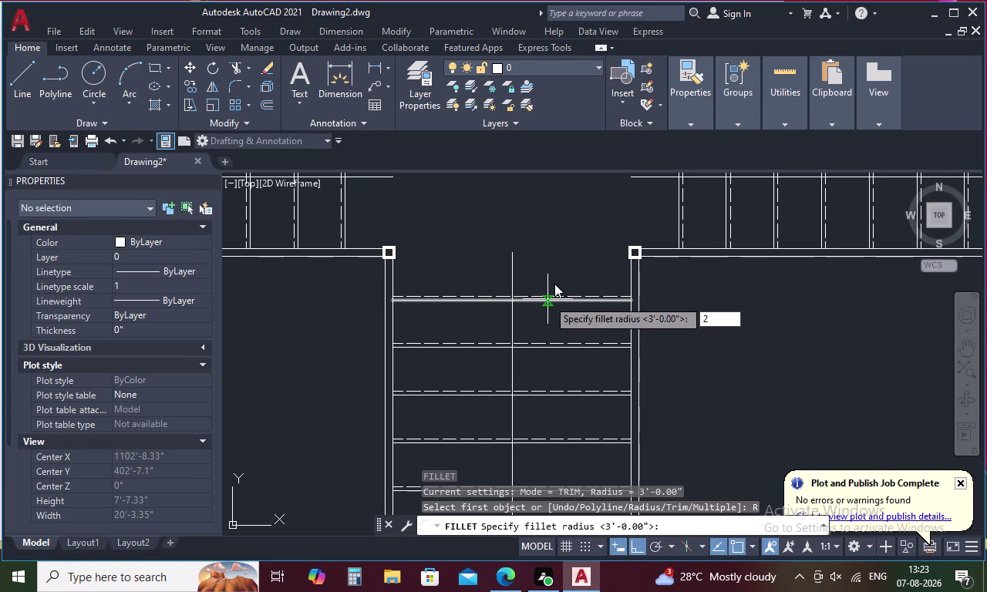
key(BackSpace)
text(1.5)
key(apostrophe)
key(Return)
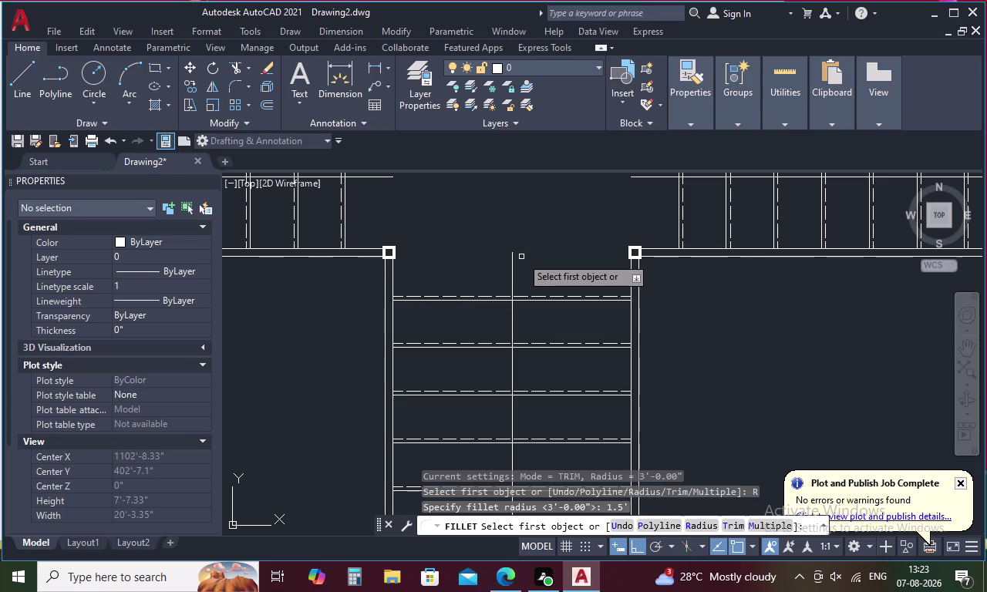
Round the centre line into the left and right corridor lines with 1'-6" arcs.
click(513, 268)
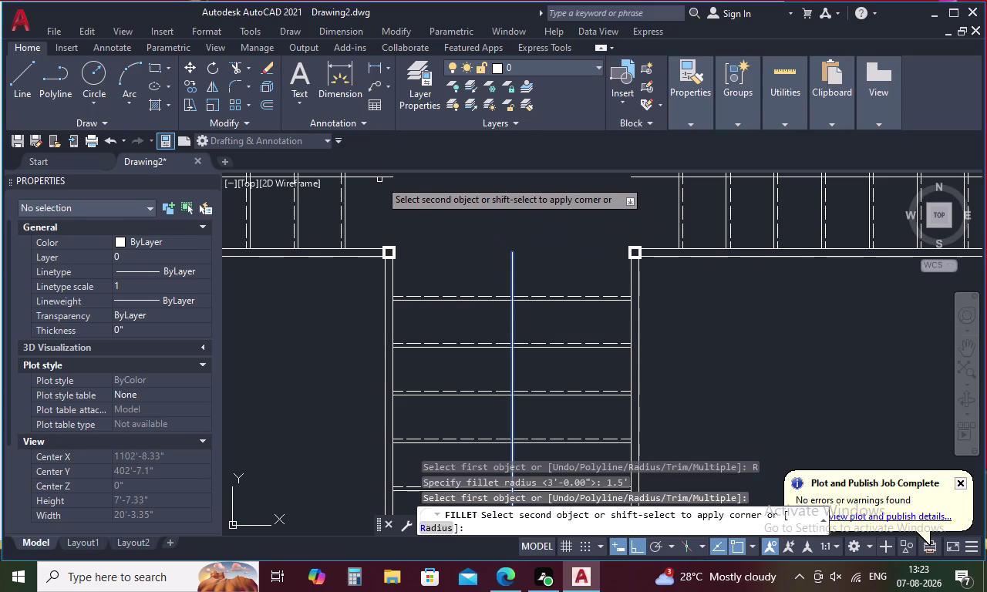
click(383, 176)
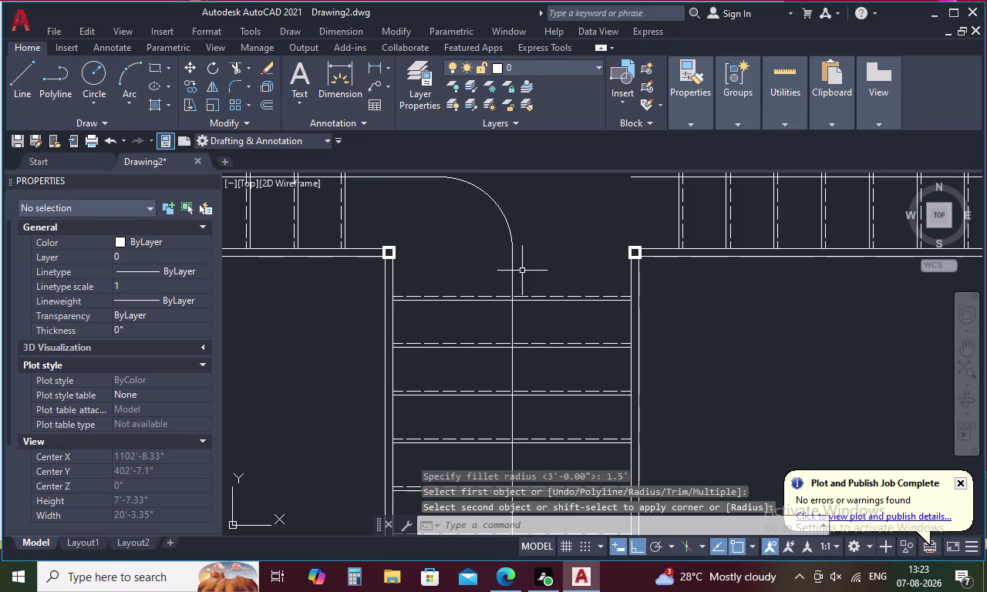
key(space)
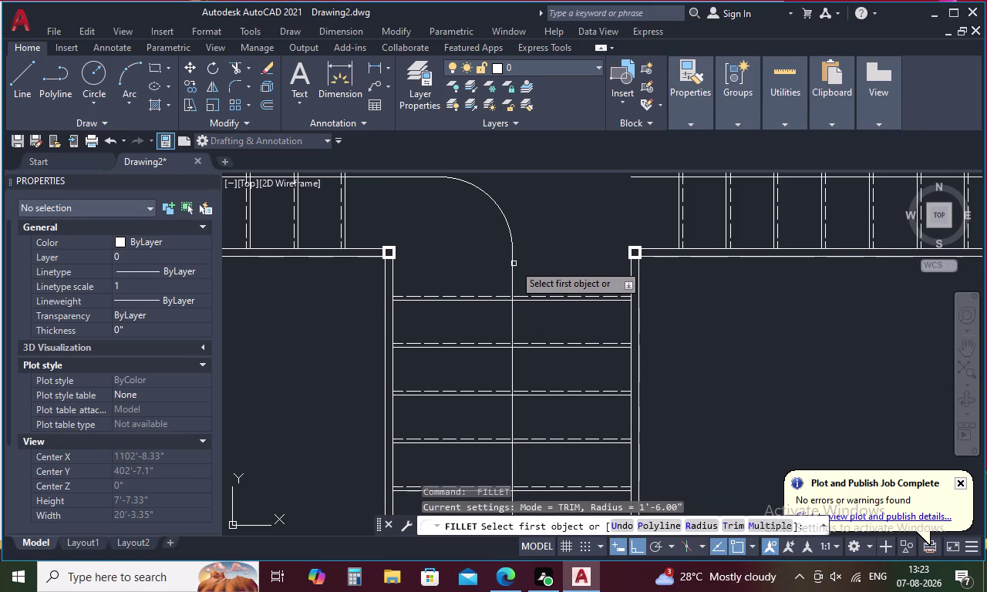
click(511, 259)
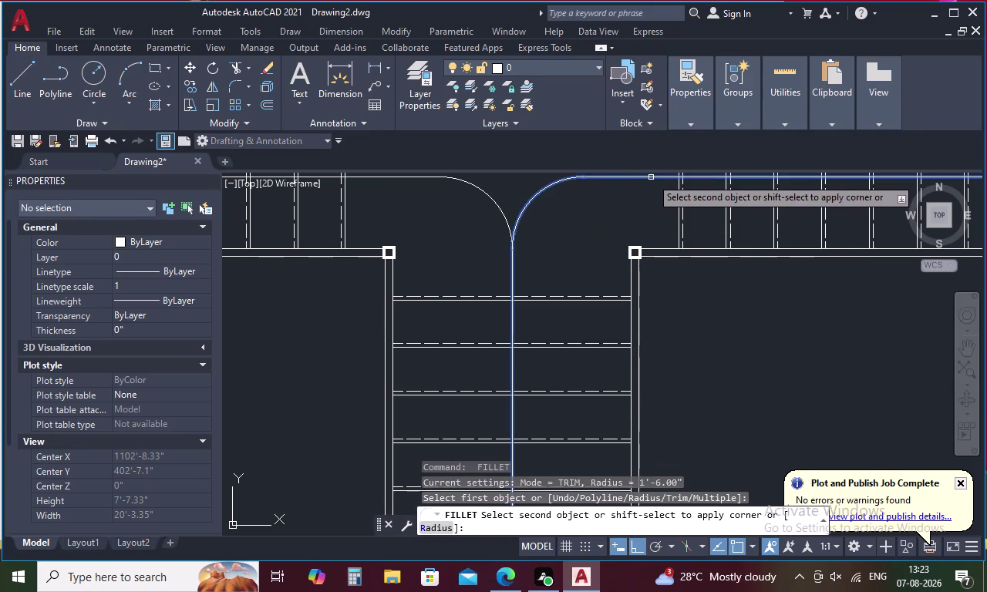
click(651, 177)
scroll(down, 3)
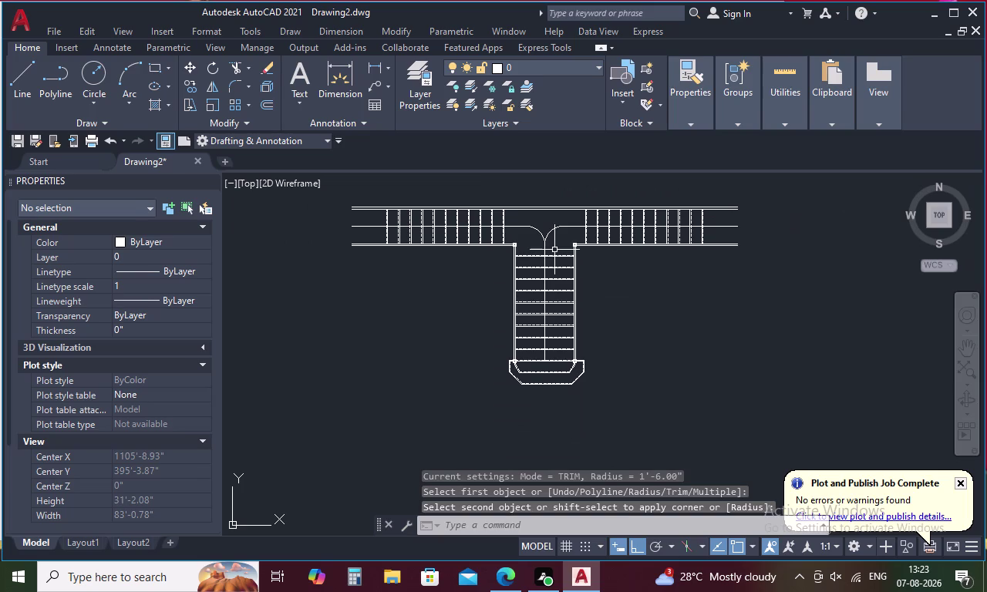
key(Escape)
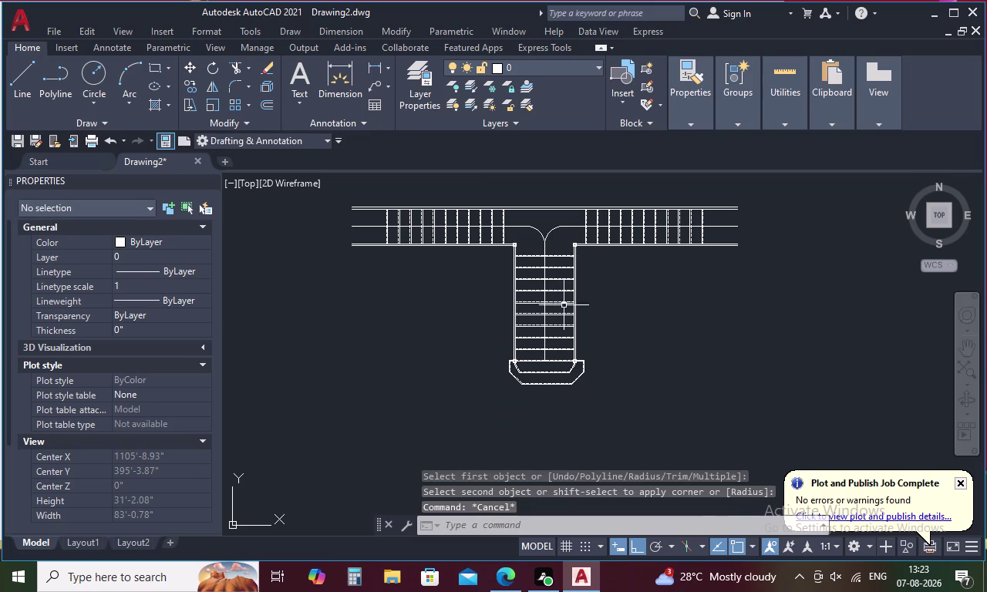
Draw a vertical line from the landing edge midpoint down below the landing.
key(l)
key(space)
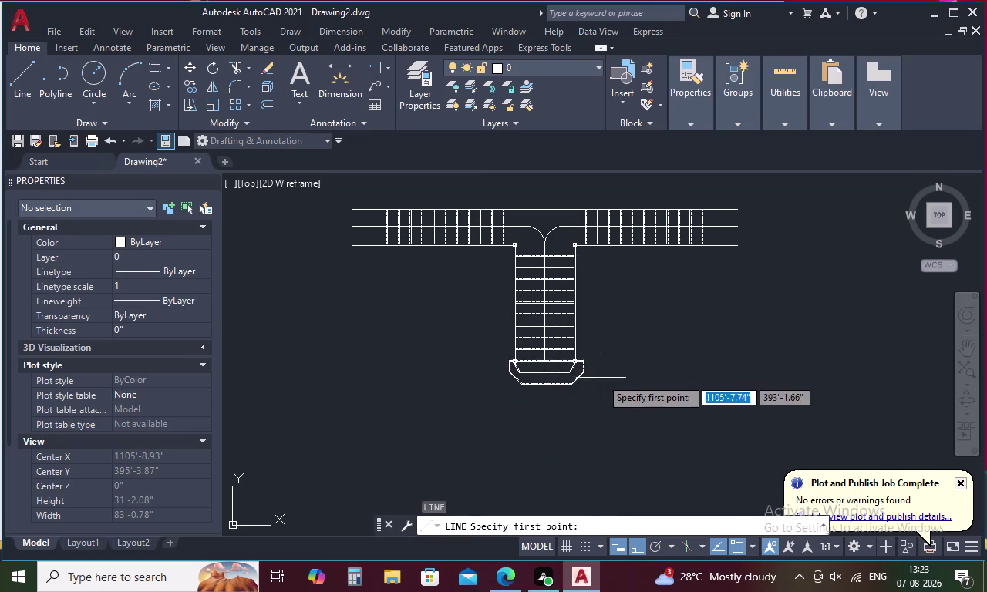
scroll(up, 3)
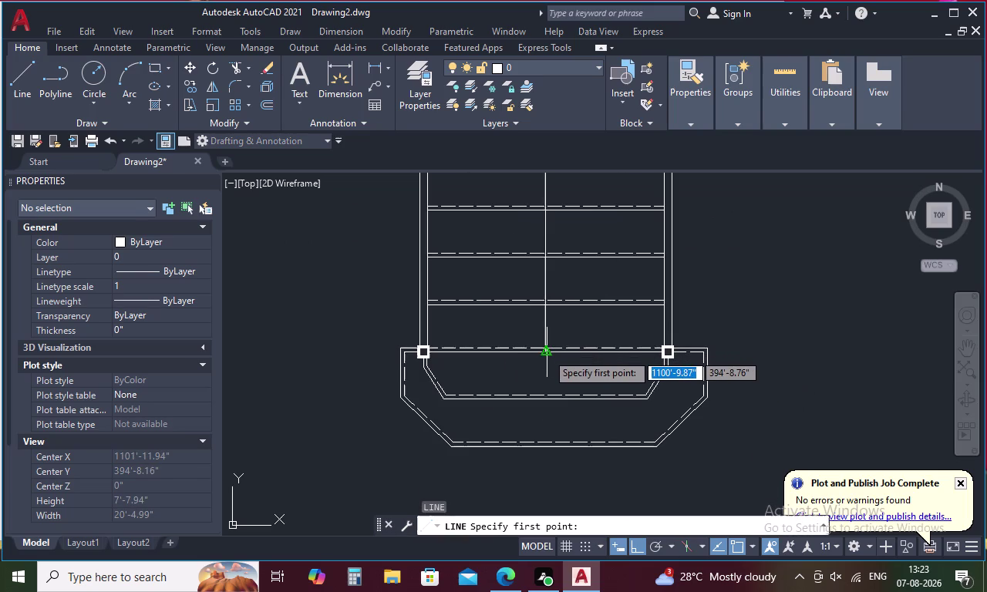
scroll(up, 3)
click(551, 348)
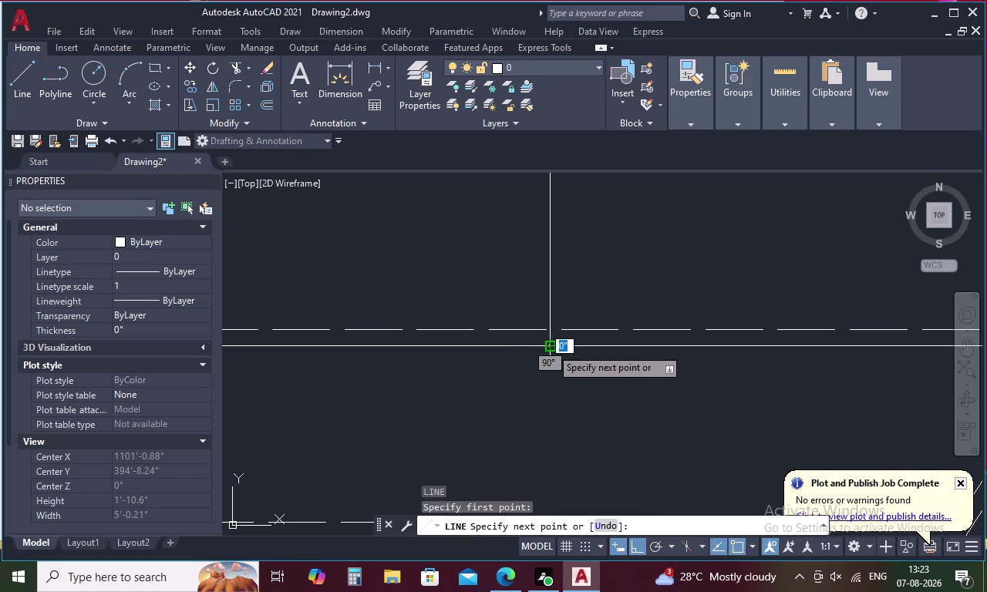
scroll(down, 3)
click(534, 490)
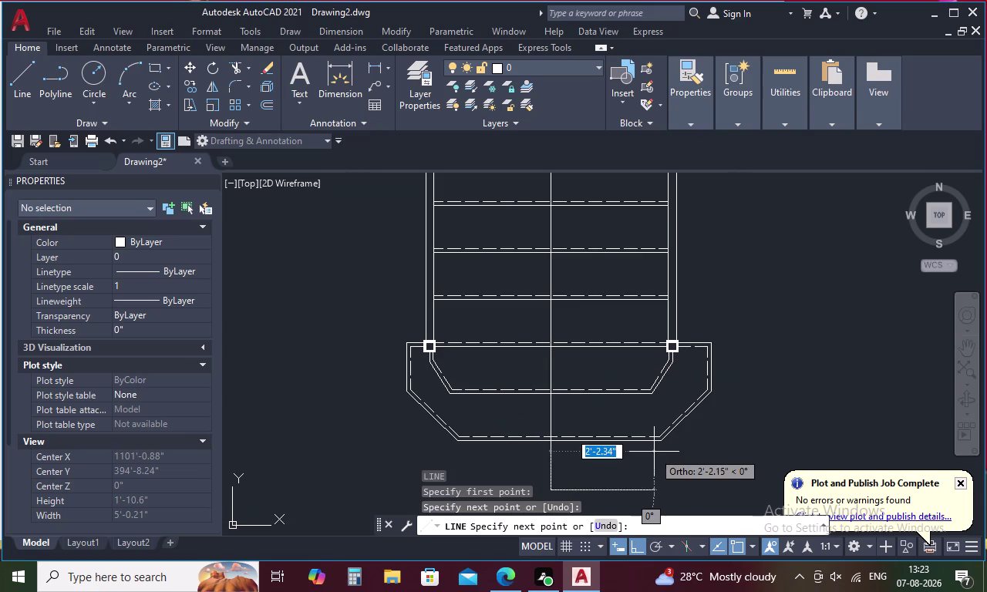
key(Escape)
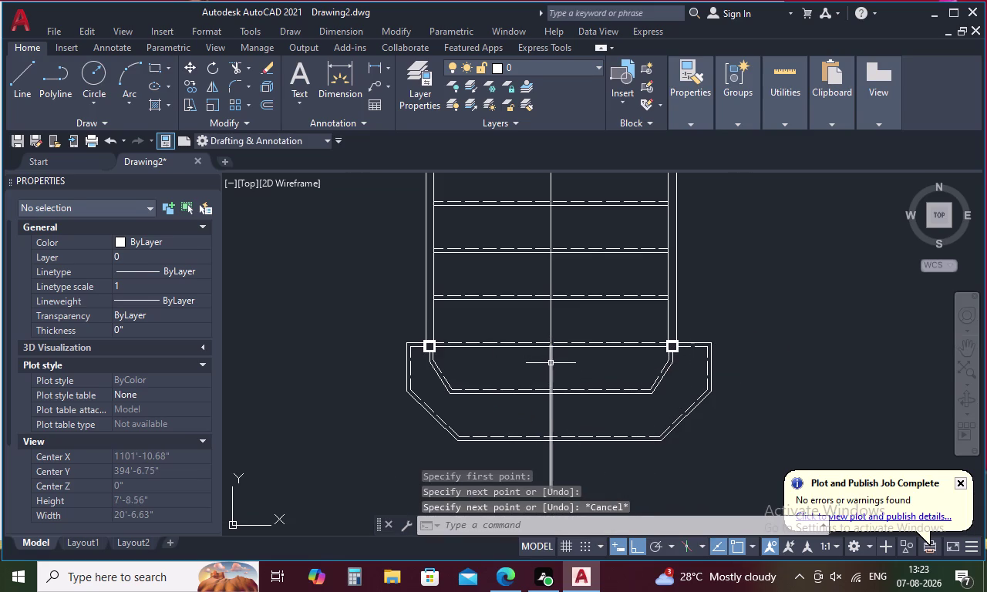
Join the new lower line and the stair centre line into one line.
click(550, 363)
click(550, 318)
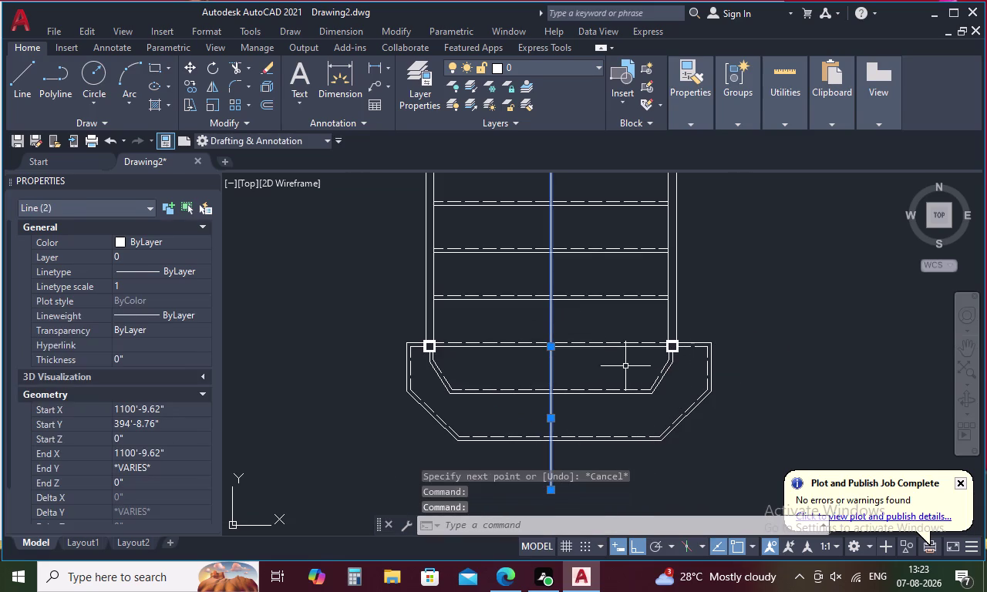
text(J)
key(space)
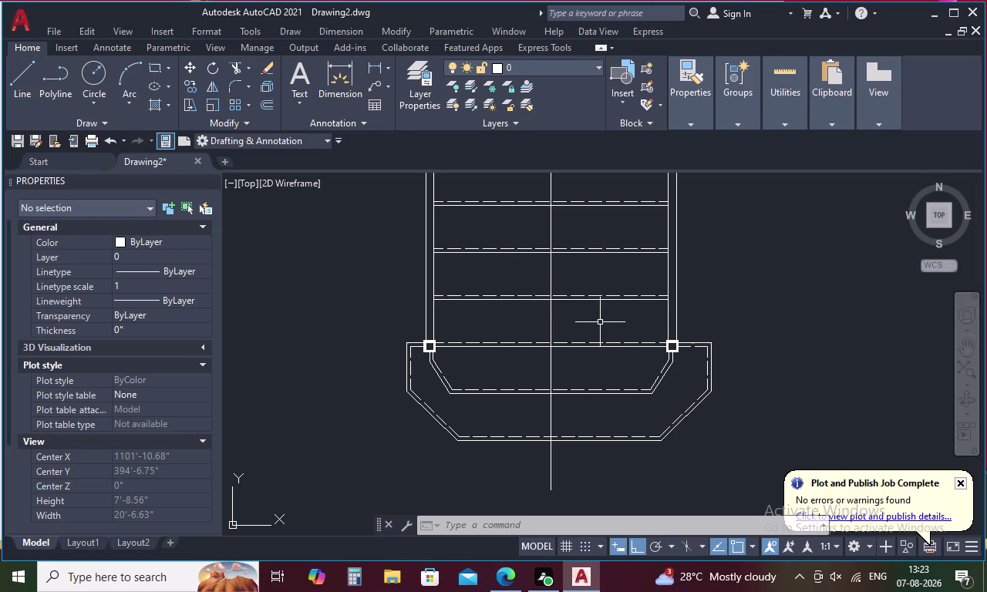
With Ortho off, draw the half-arrowhead lines from the centre line and back.
text(L)
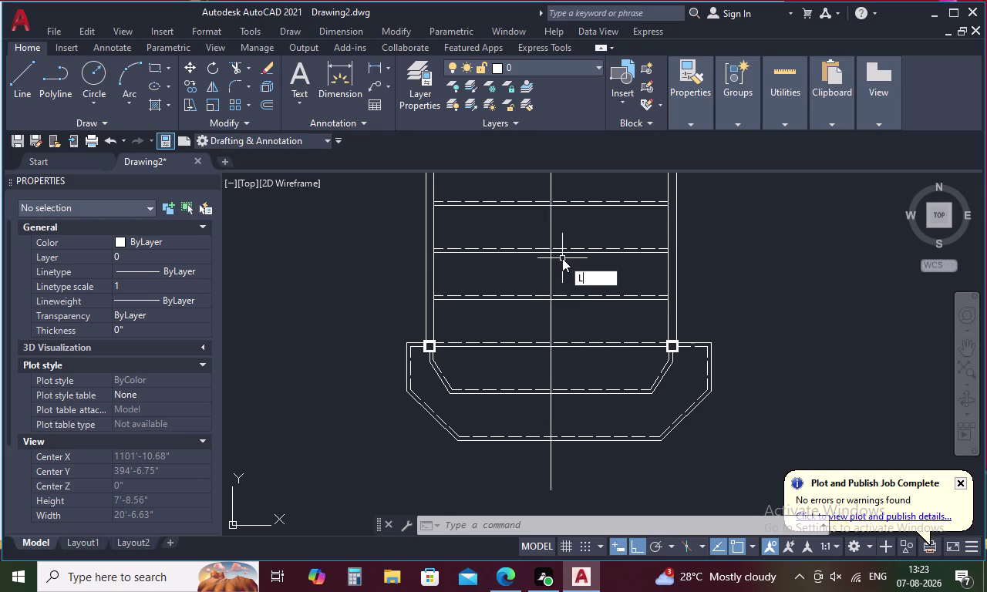
key(space)
click(551, 255)
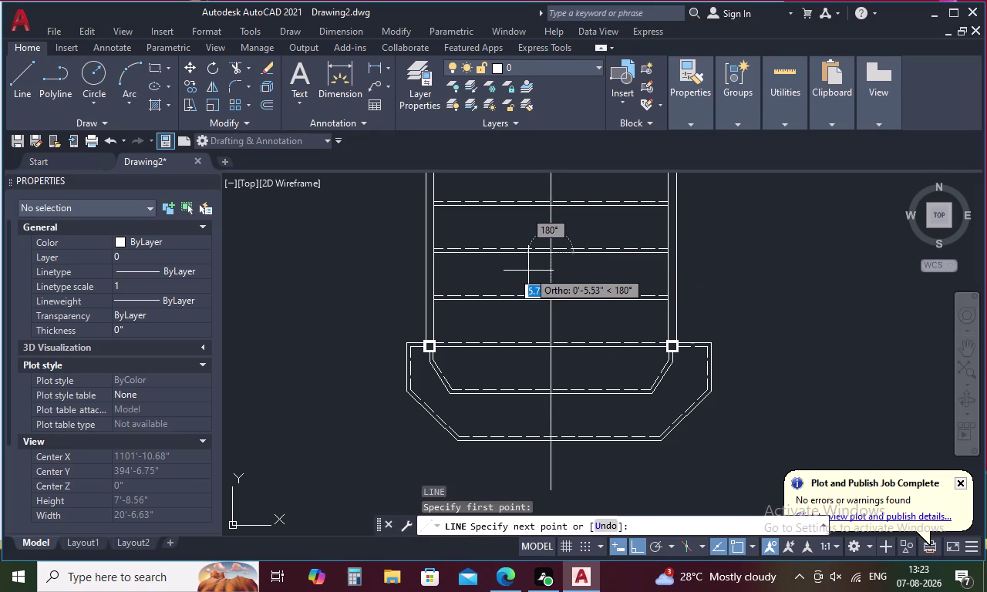
key(F8)
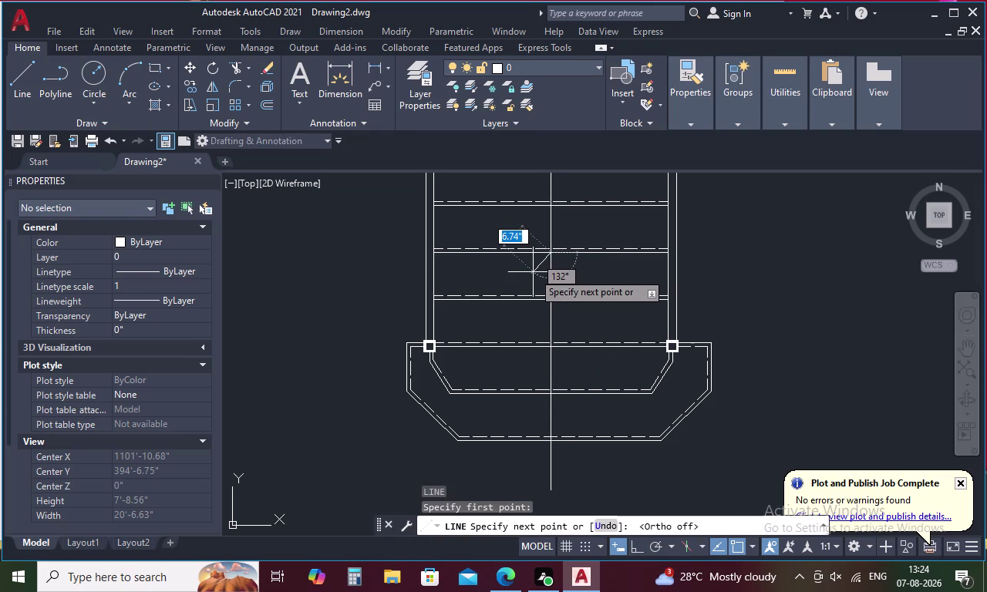
scroll(up, 3)
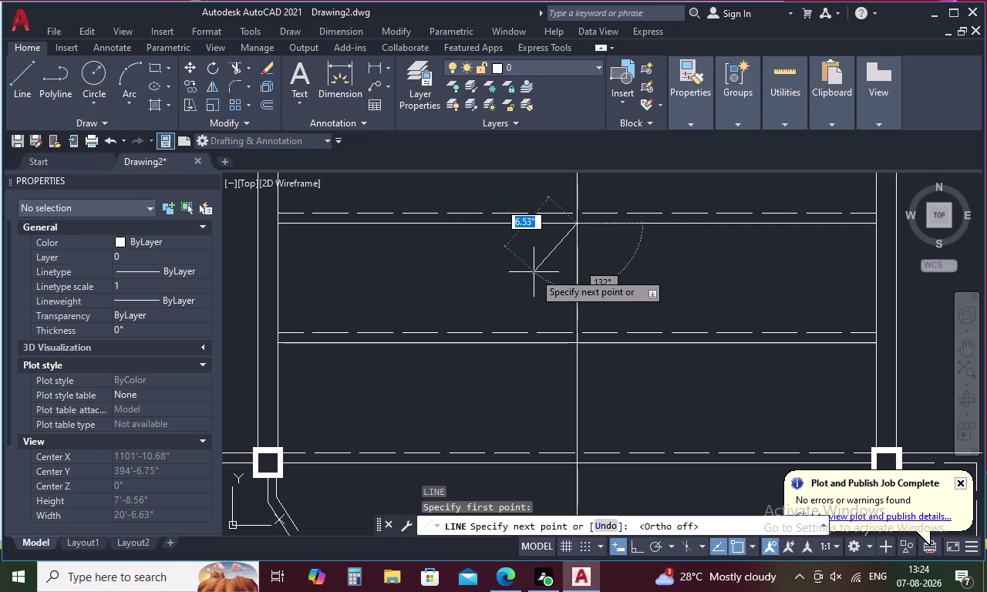
click(531, 274)
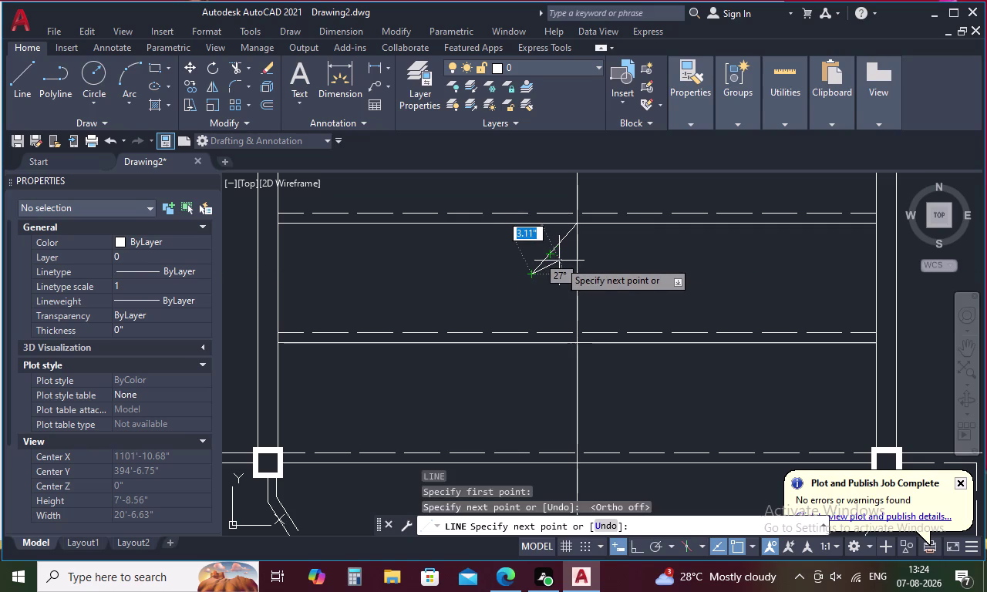
click(563, 259)
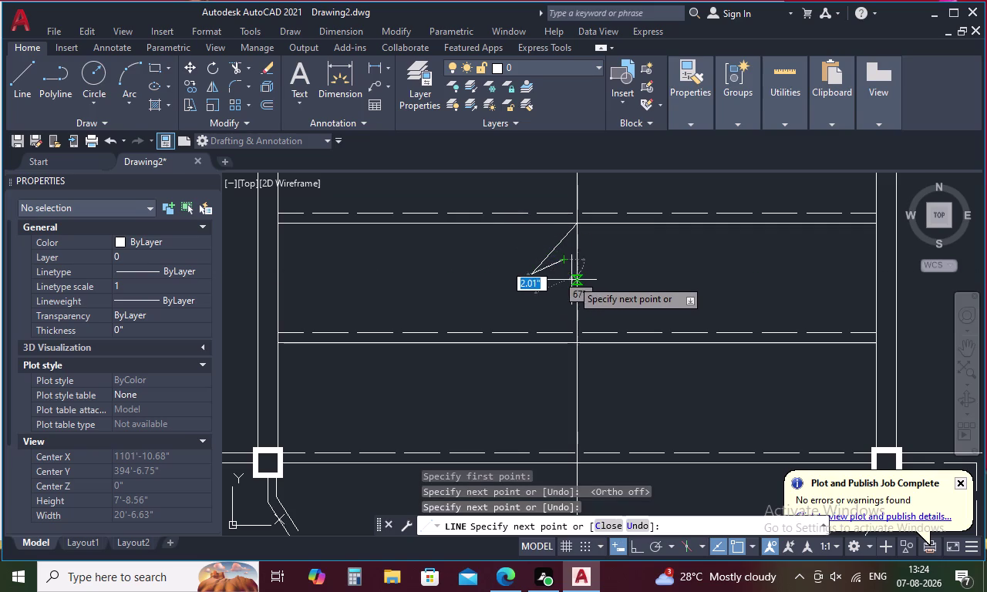
scroll(up, 3)
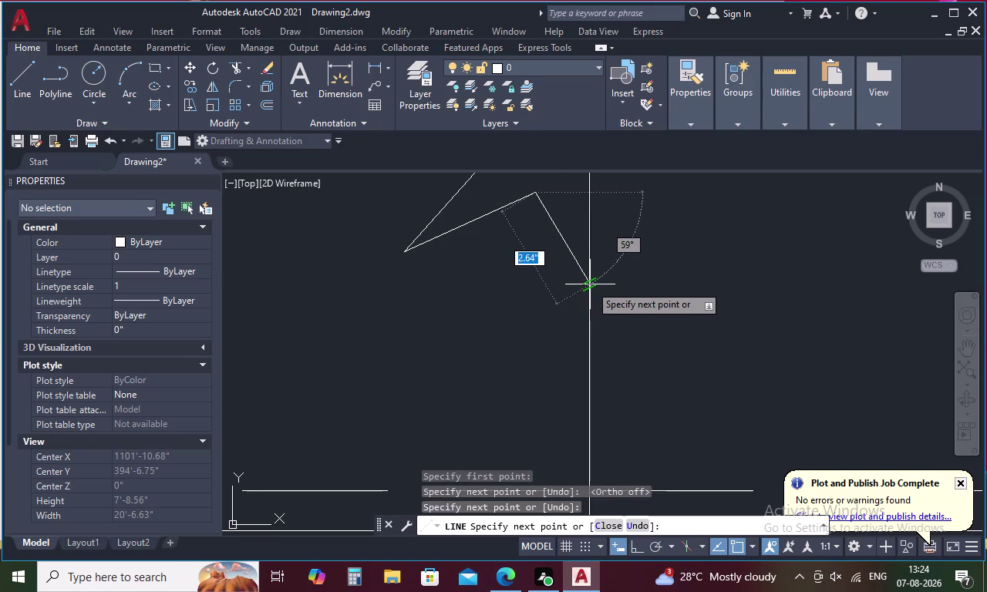
click(590, 285)
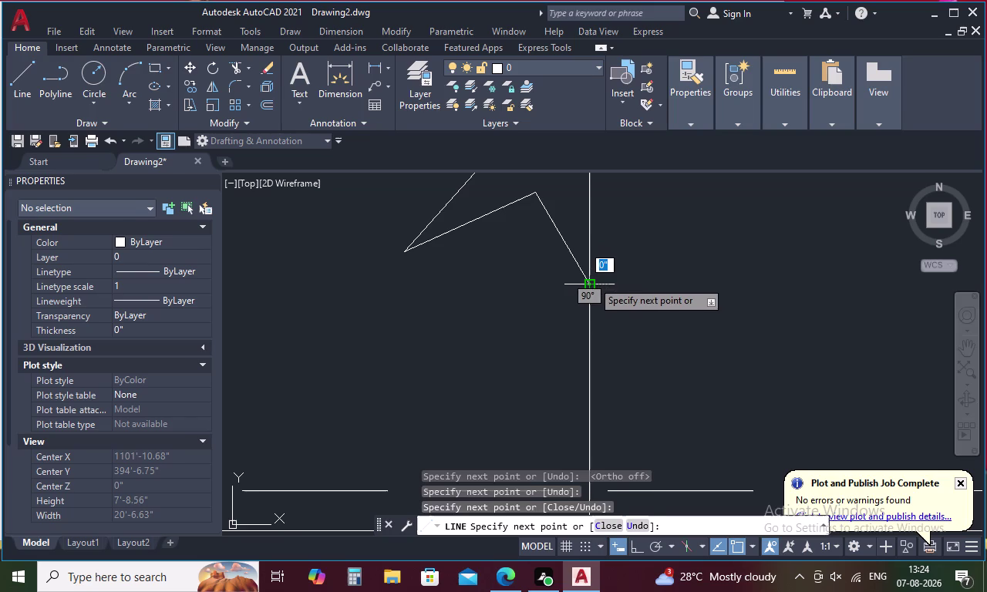
key(Escape)
Lasso-select the half-arrowhead lines.
scroll(down, 3)
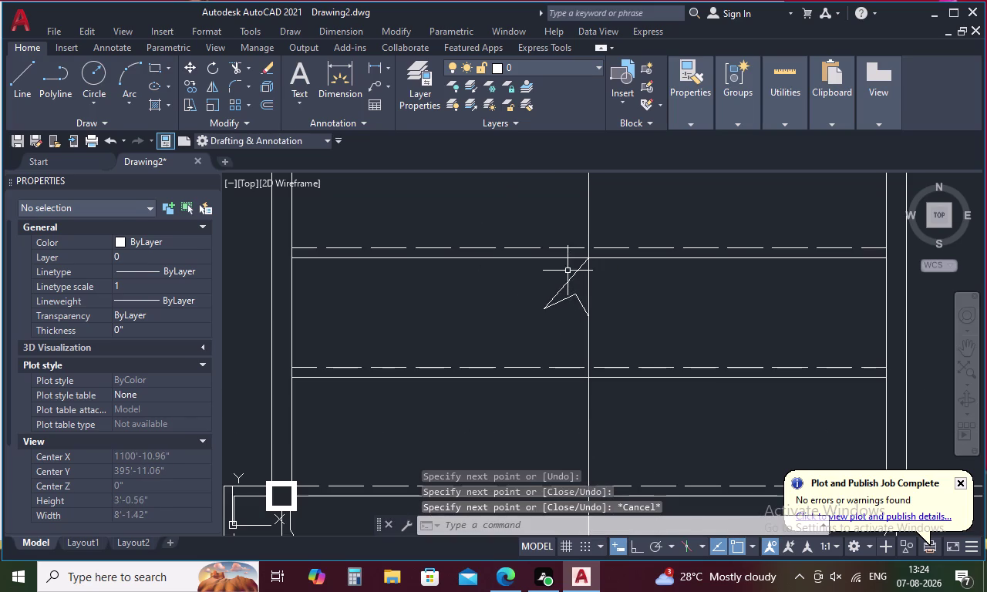
drag(568, 271, 574, 315)
drag(573, 319, 567, 289)
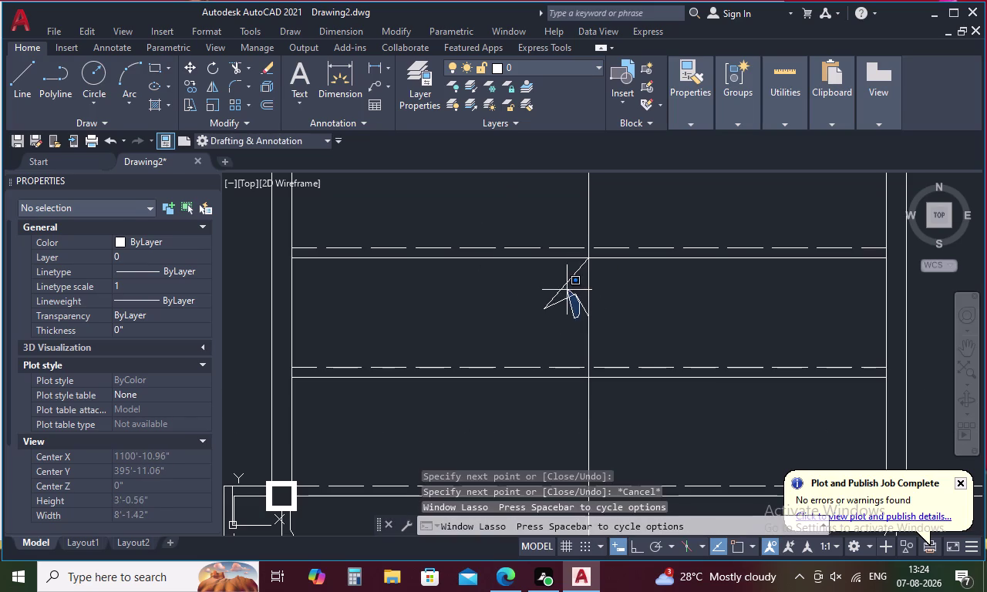
drag(566, 289, 543, 281)
drag(575, 314, 587, 302)
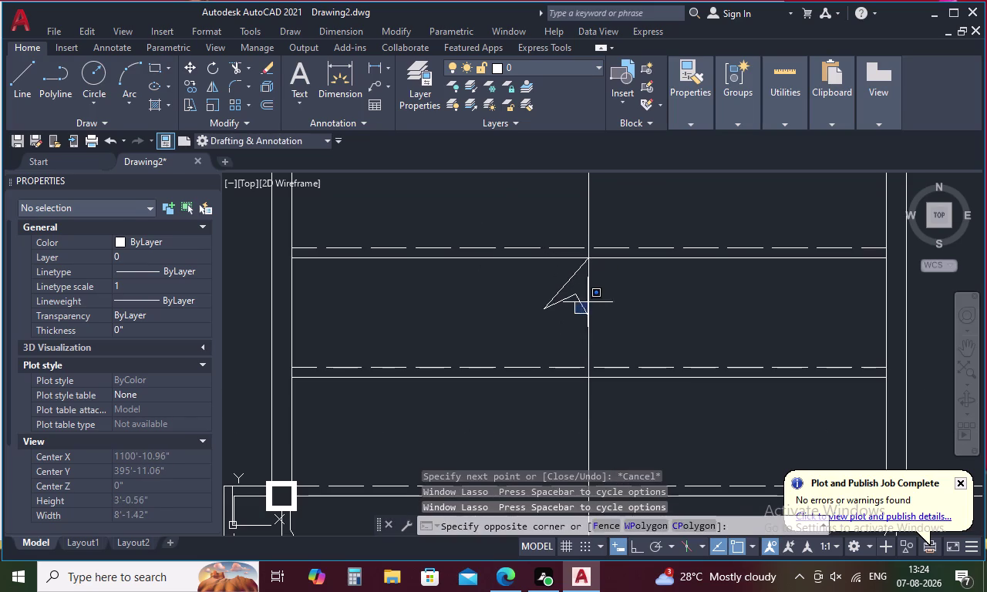
drag(587, 302, 575, 286)
drag(562, 277, 574, 311)
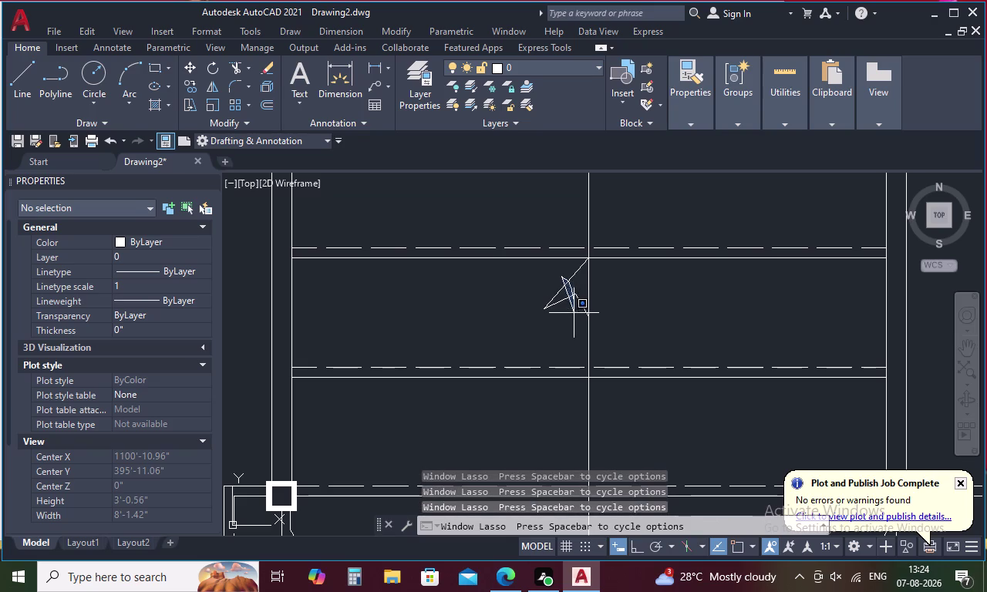
drag(574, 311, 566, 324)
drag(543, 317, 565, 274)
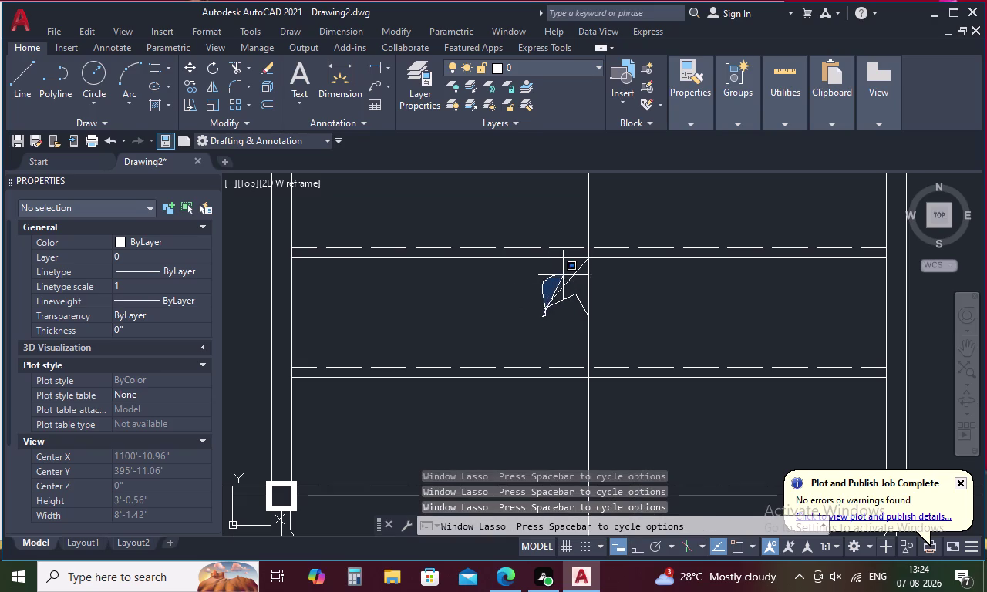
drag(565, 274, 574, 322)
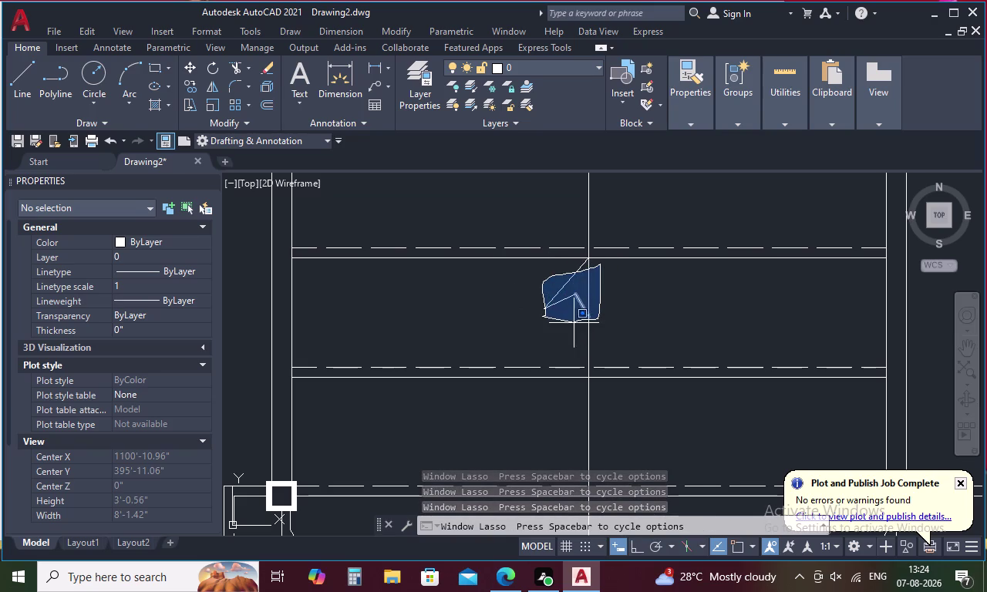
drag(575, 322, 619, 283)
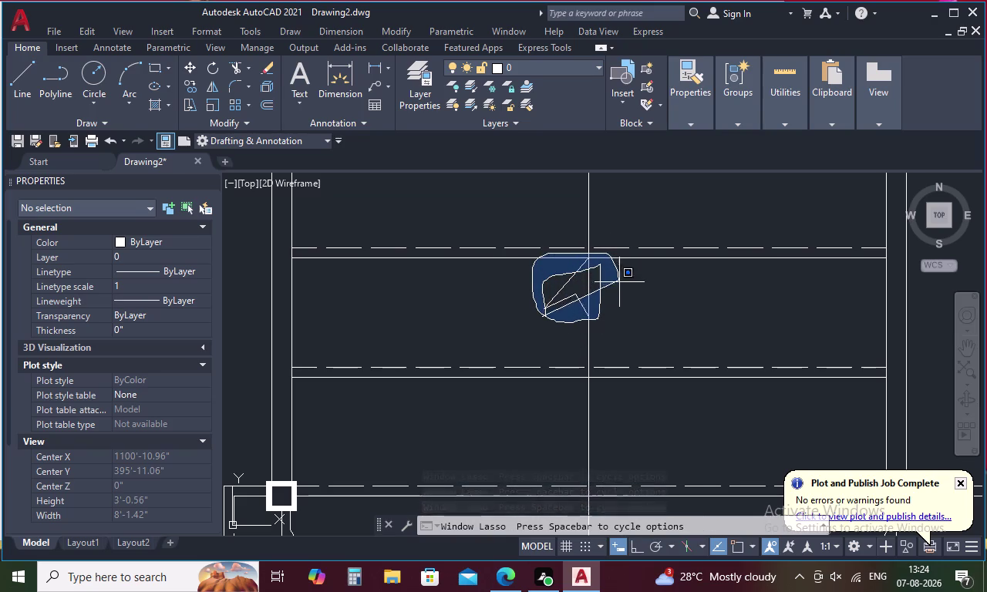
drag(619, 284, 585, 323)
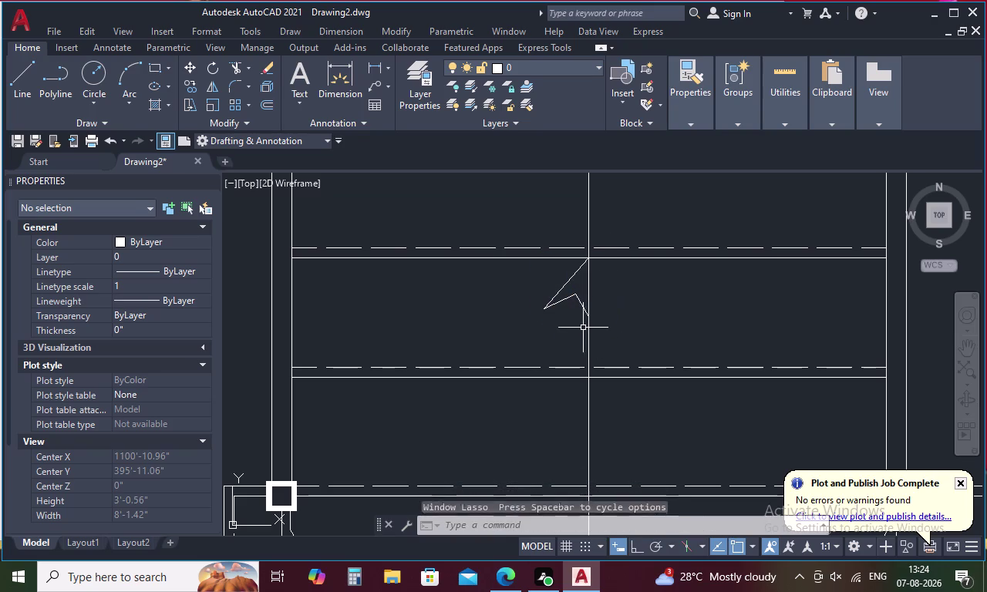
drag(572, 323, 522, 280)
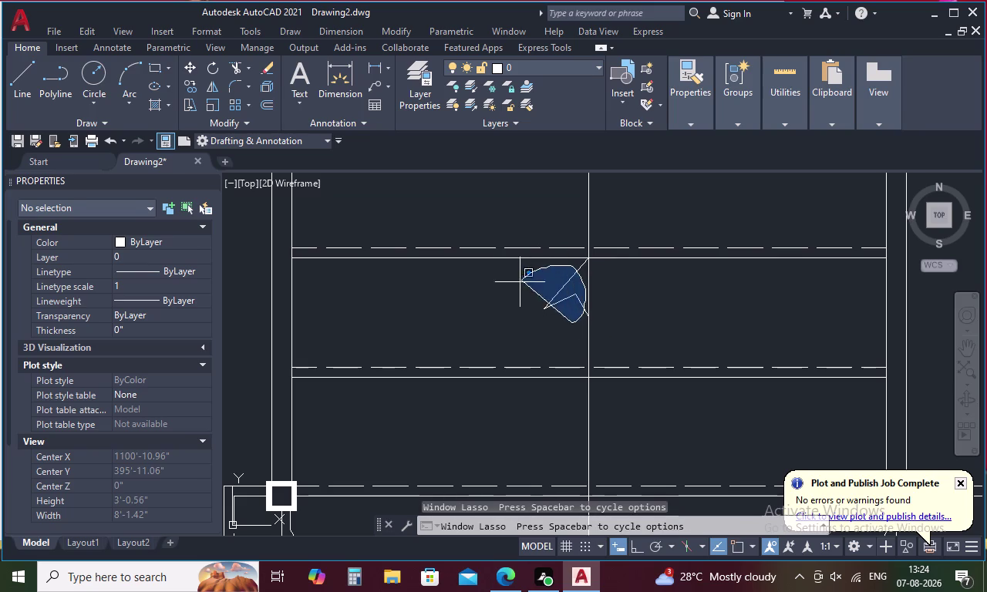
drag(522, 280, 512, 301)
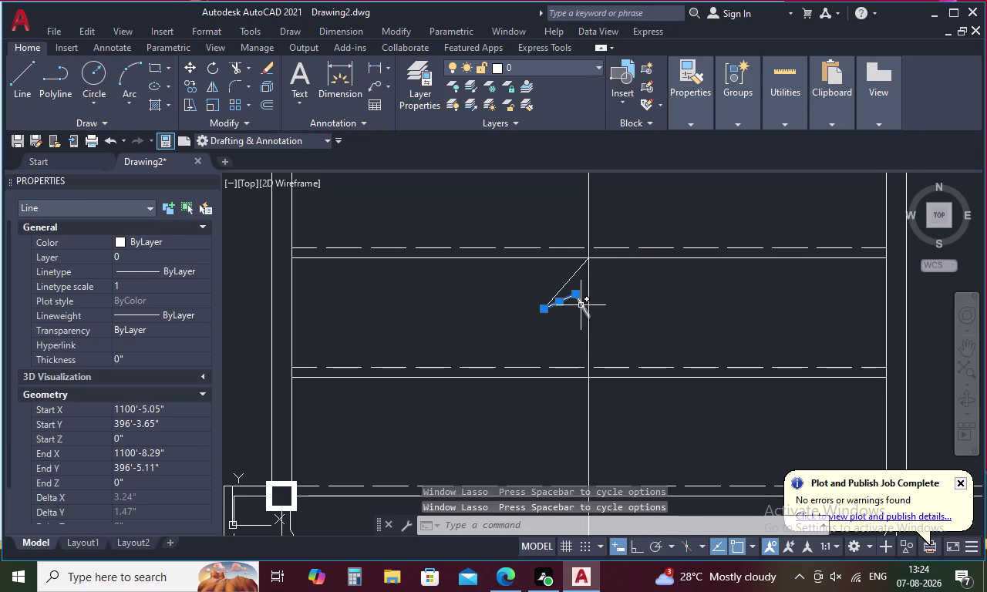
Mirror the three arrowhead lines about the stair centre line, keeping the originals.
click(580, 305)
click(570, 279)
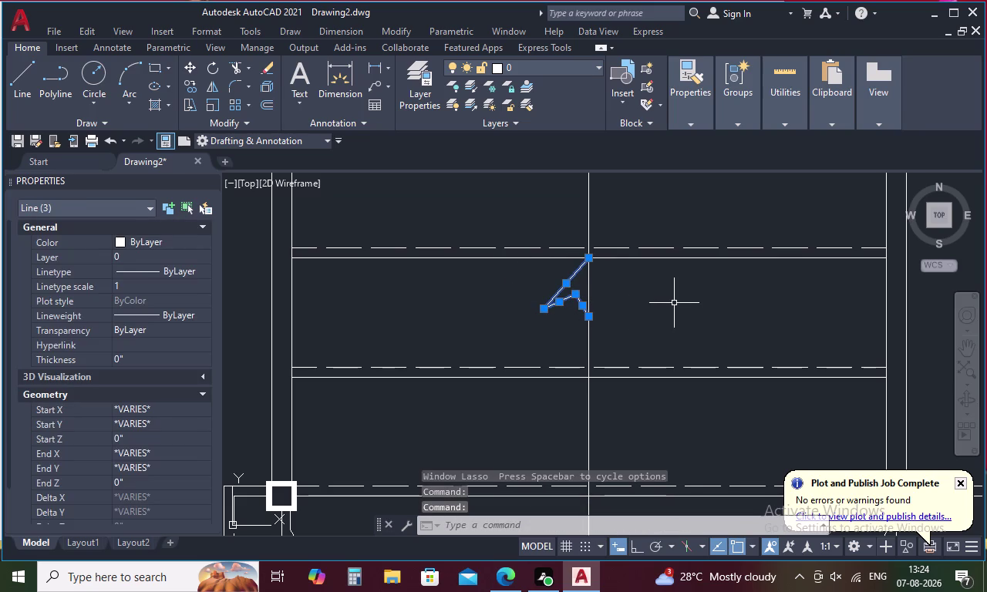
key(m)
key(i)
key(space)
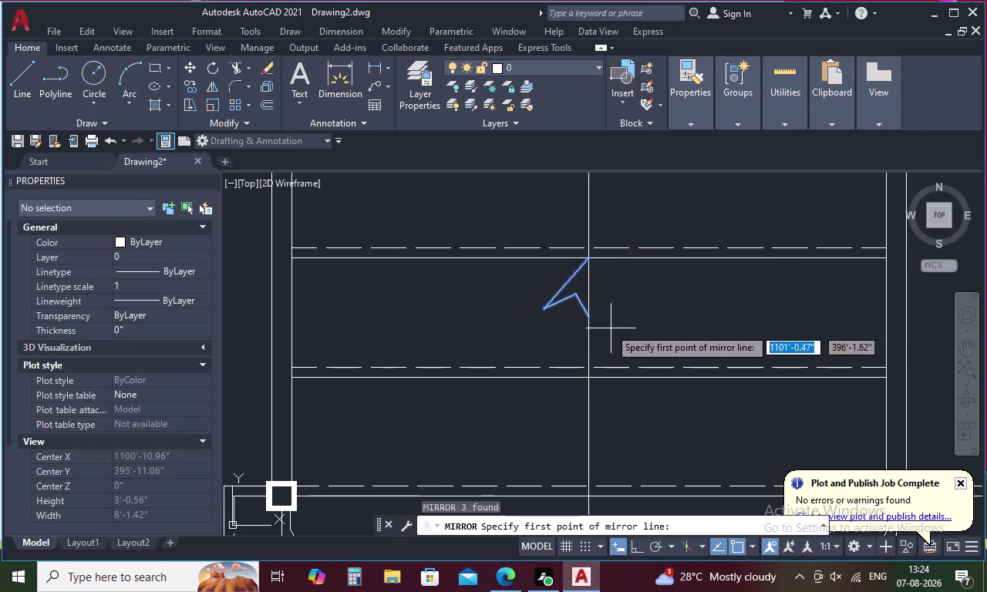
click(589, 318)
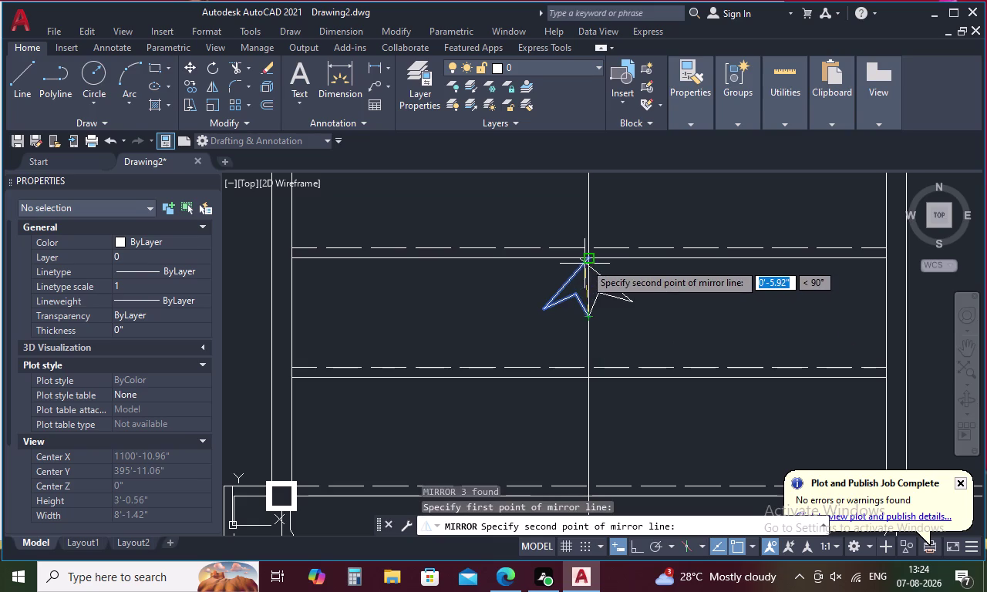
click(585, 260)
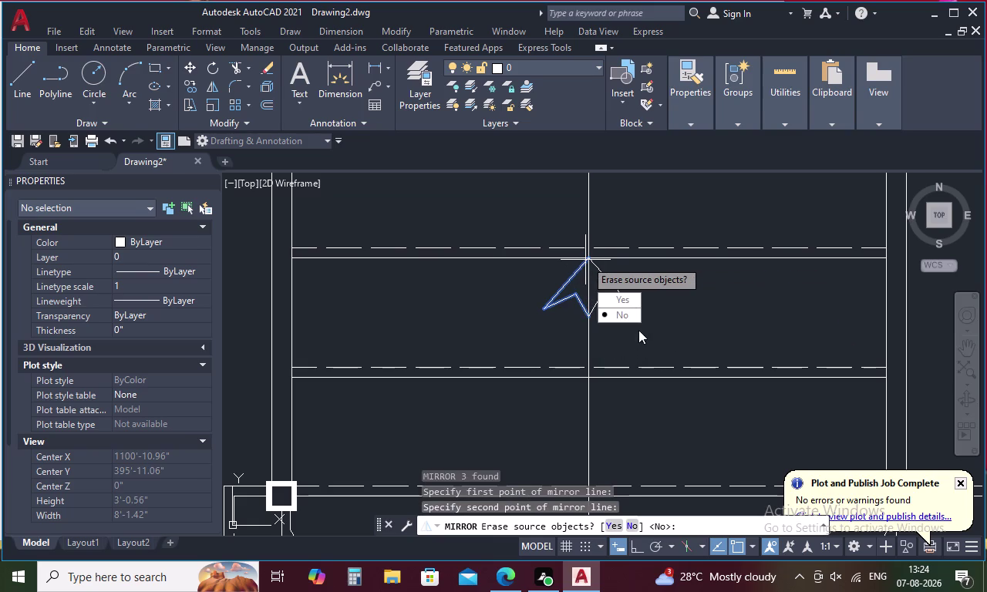
drag(631, 316, 586, 260)
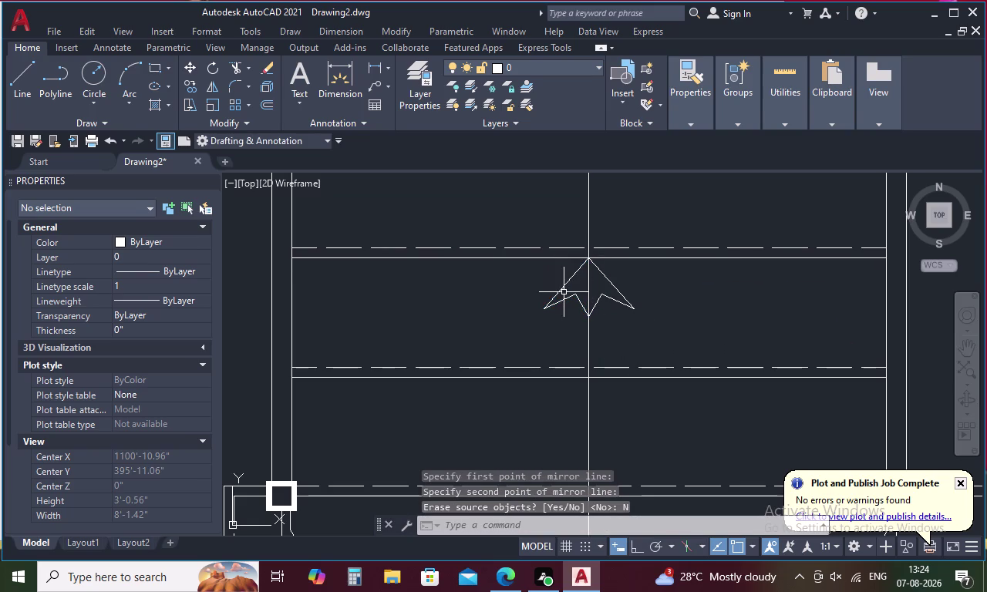
drag(563, 276, 548, 338)
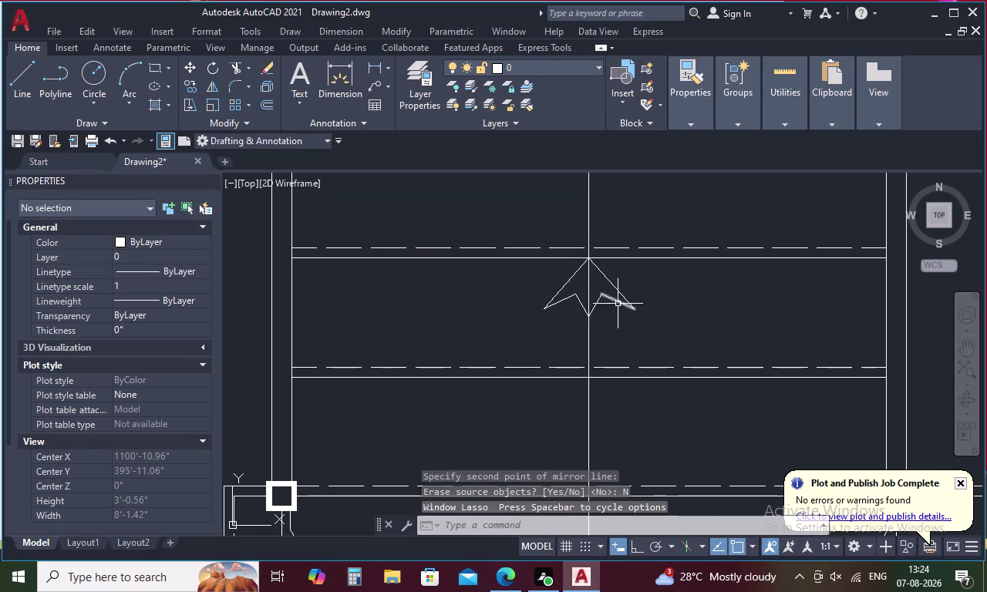
Select all six arrowhead lines and combine them into an unnamed group with G.
drag(628, 281, 601, 321)
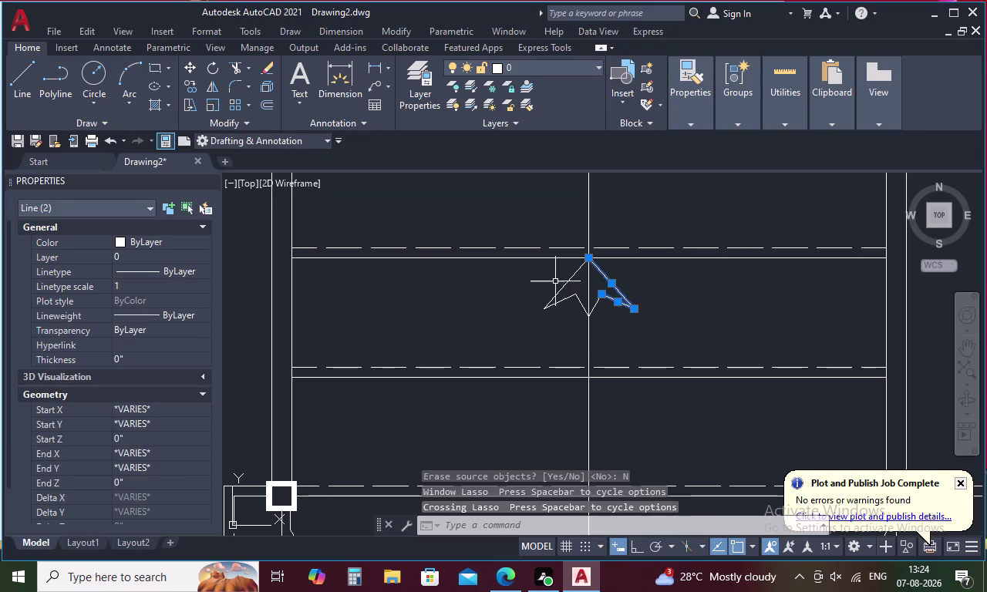
drag(555, 280, 579, 322)
drag(577, 315, 543, 272)
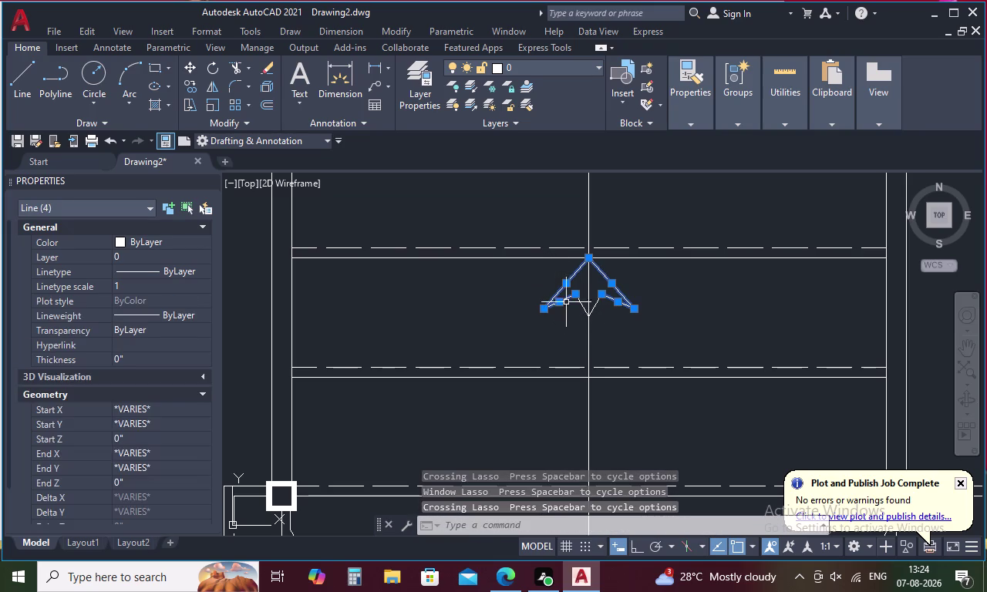
click(581, 306)
click(596, 303)
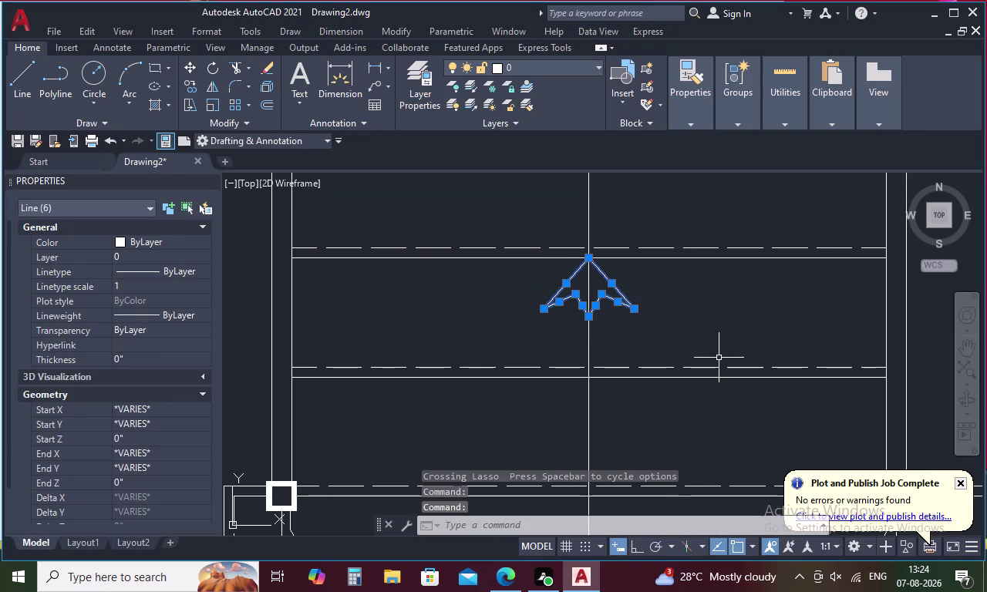
text(G)
key(space)
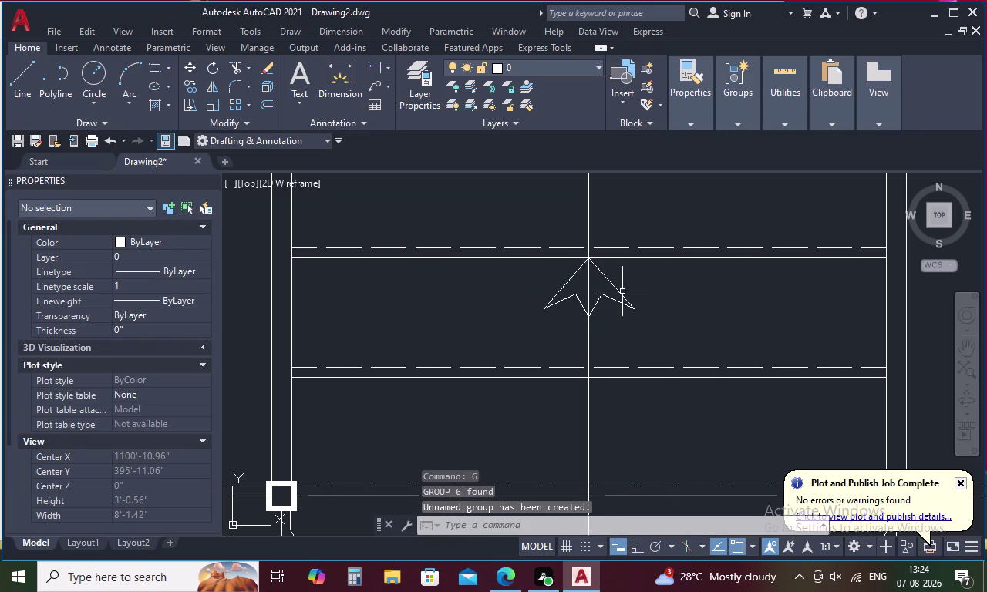
click(613, 289)
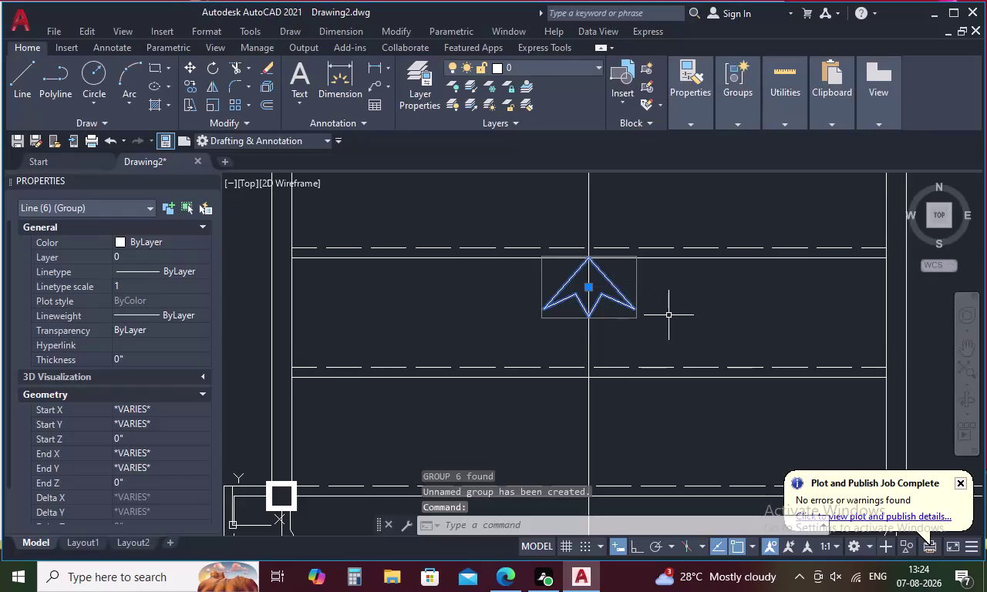
right_click(668, 316)
Copy the grouped arrow from its tip to a step's midpoint further up the stairs.
click(723, 337)
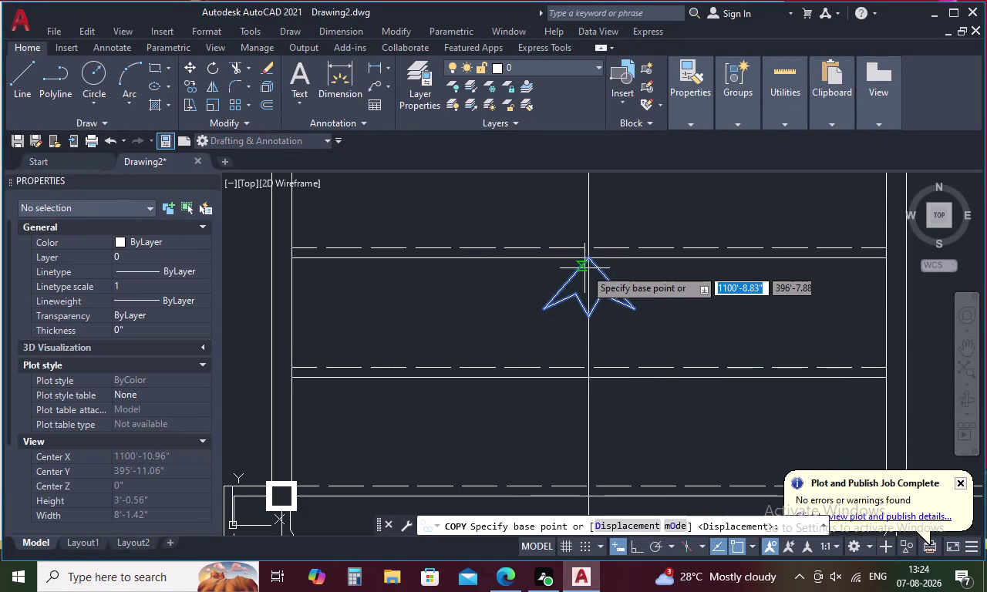
click(590, 262)
middle_drag(595, 268, 583, 493)
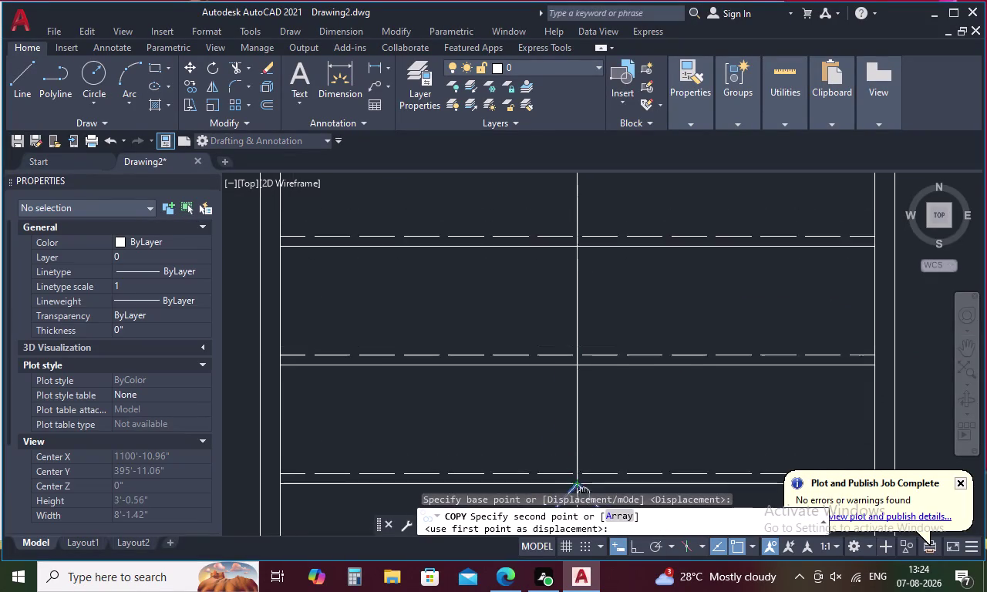
middle_drag(584, 494, 584, 499)
scroll(down, 3)
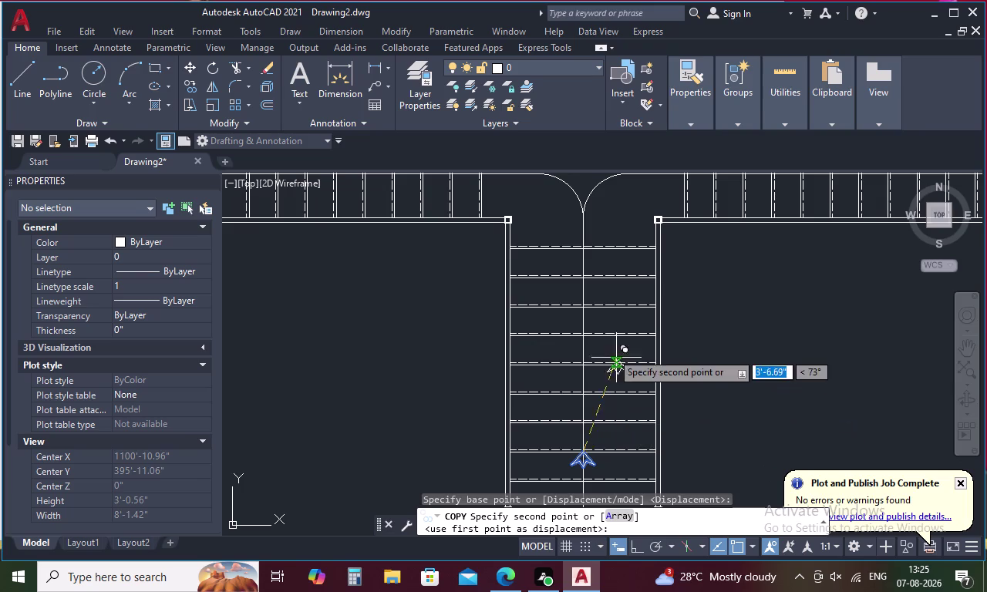
scroll(up, 3)
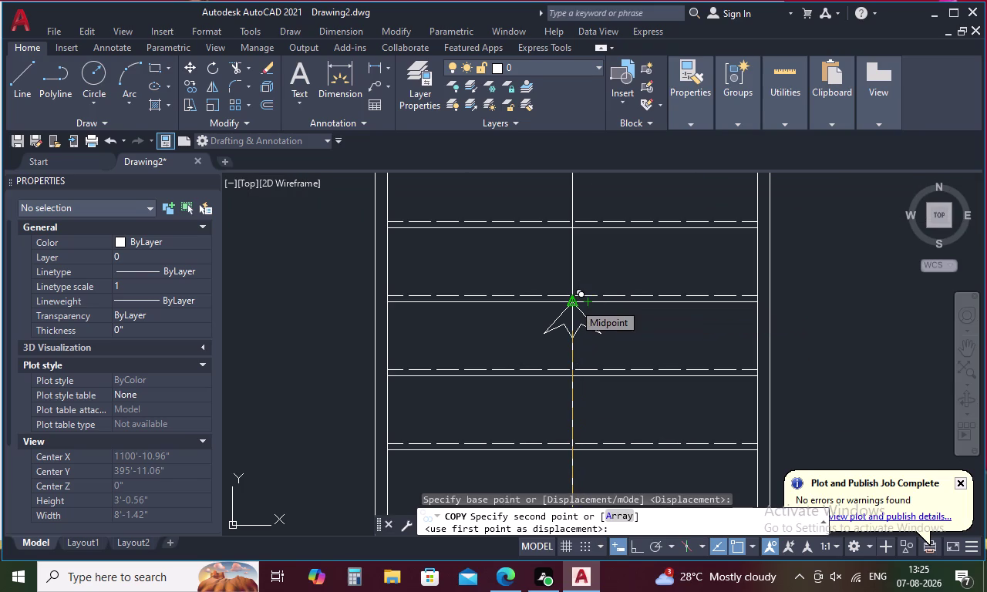
click(573, 303)
Place another arrow copy in the upper corridor and end the copy command.
scroll(down, 3)
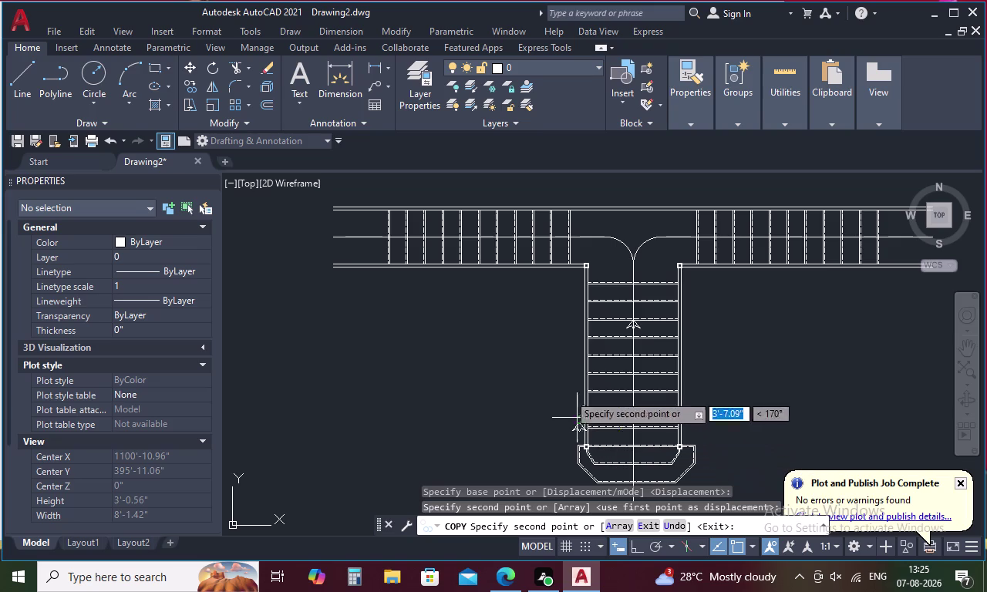
scroll(up, 3)
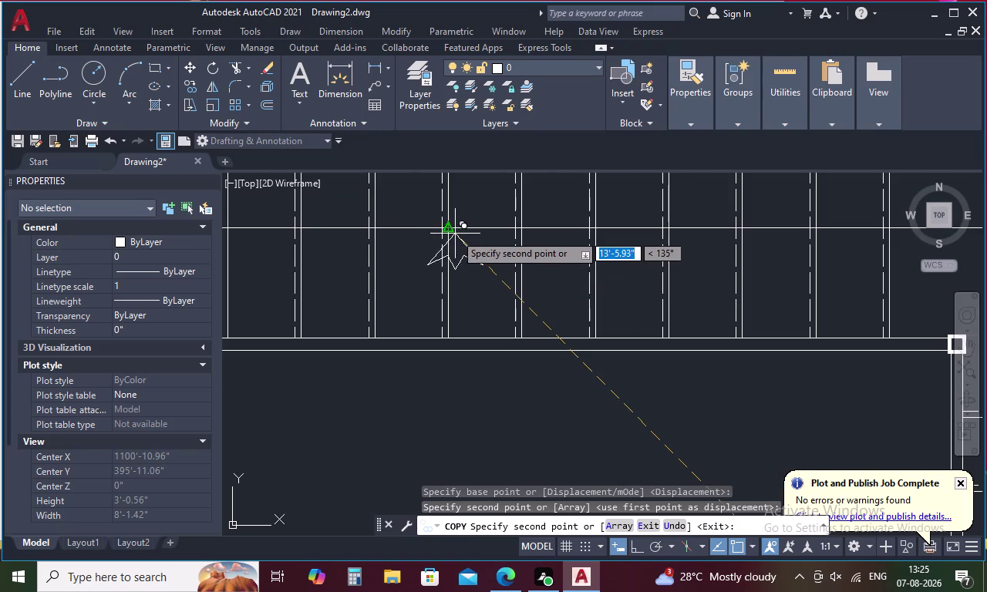
scroll(up, 3)
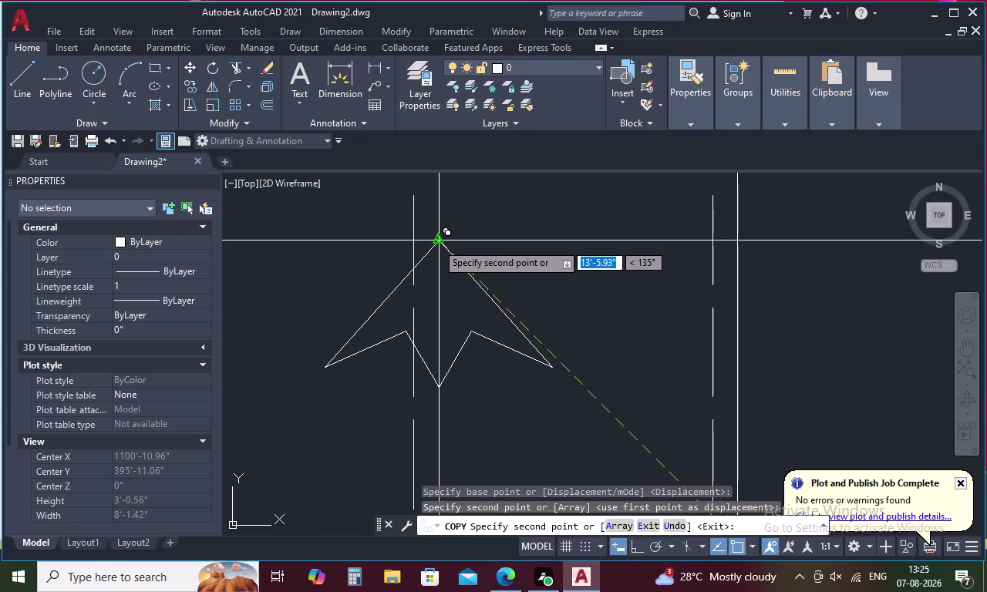
scroll(up, 3)
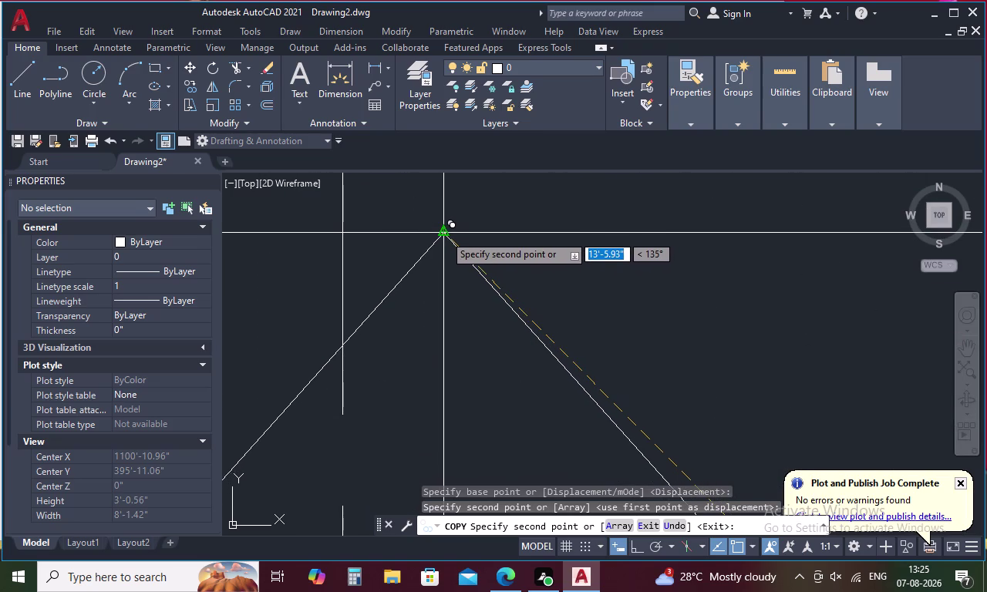
scroll(up, 3)
click(436, 221)
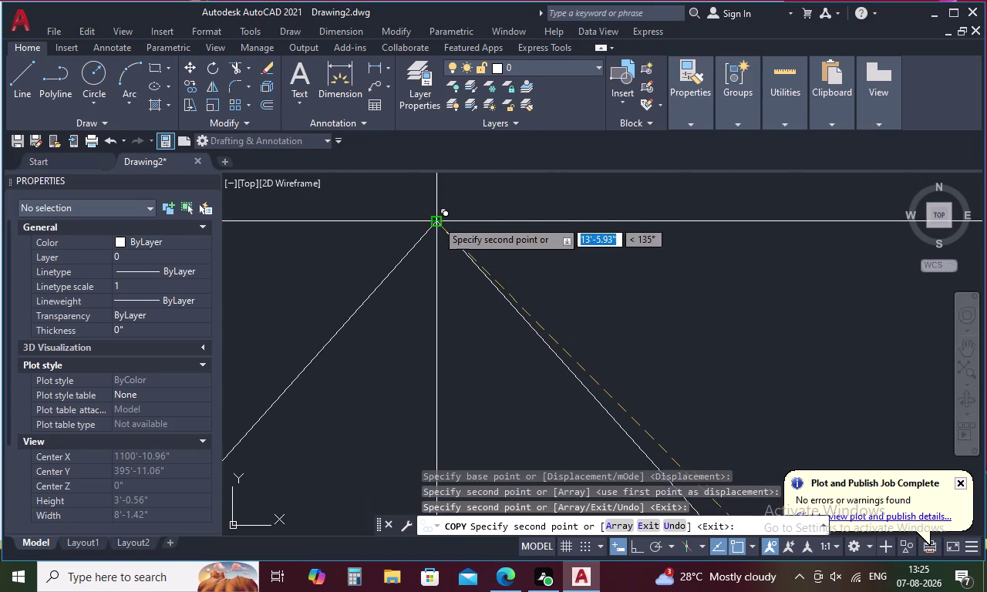
scroll(down, 3)
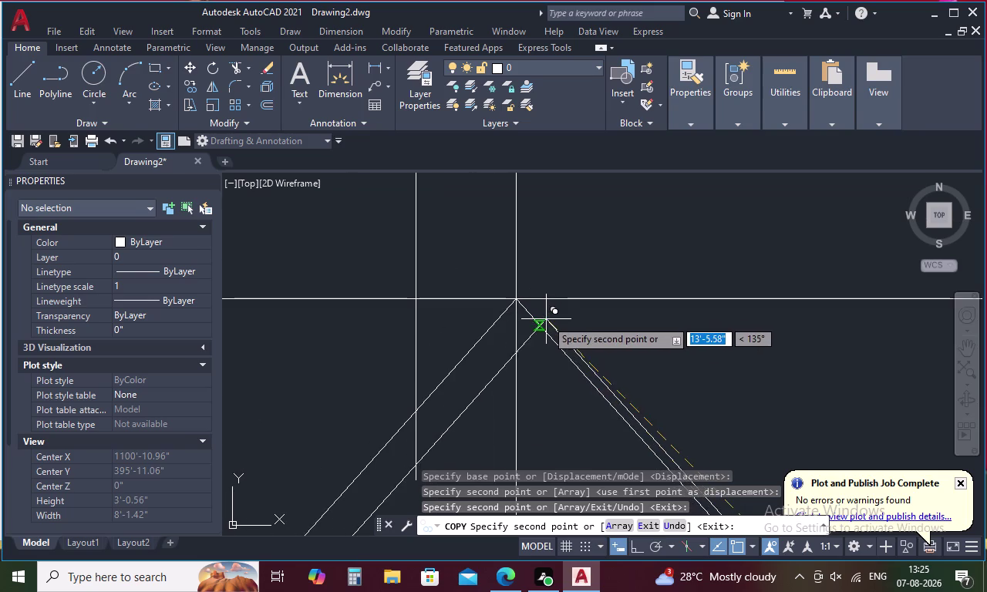
key(Escape)
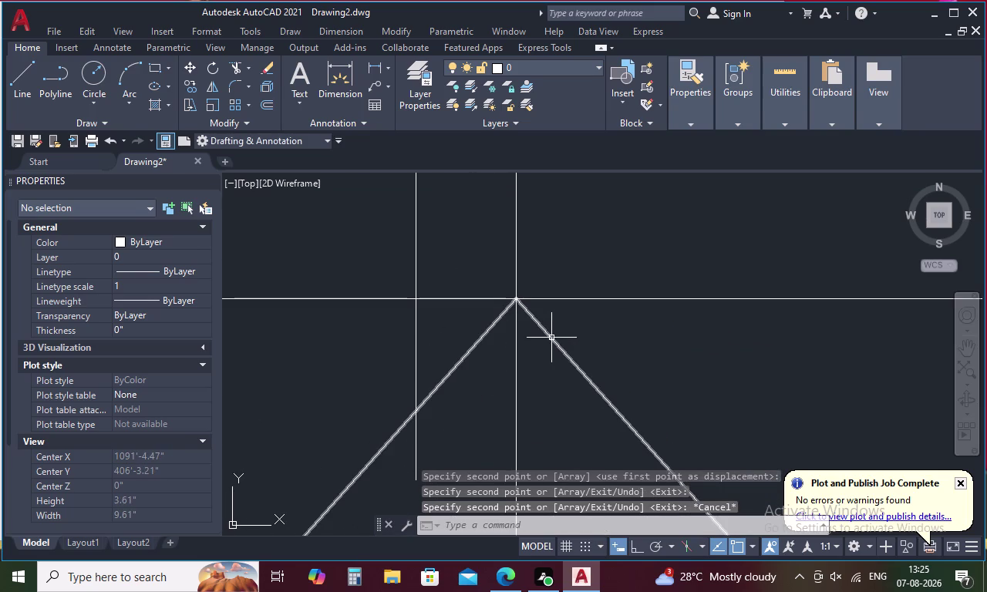
click(551, 339)
Rotate the corridor arrow 90° about its tip, with Ortho on, so it points left.
right_click(550, 338)
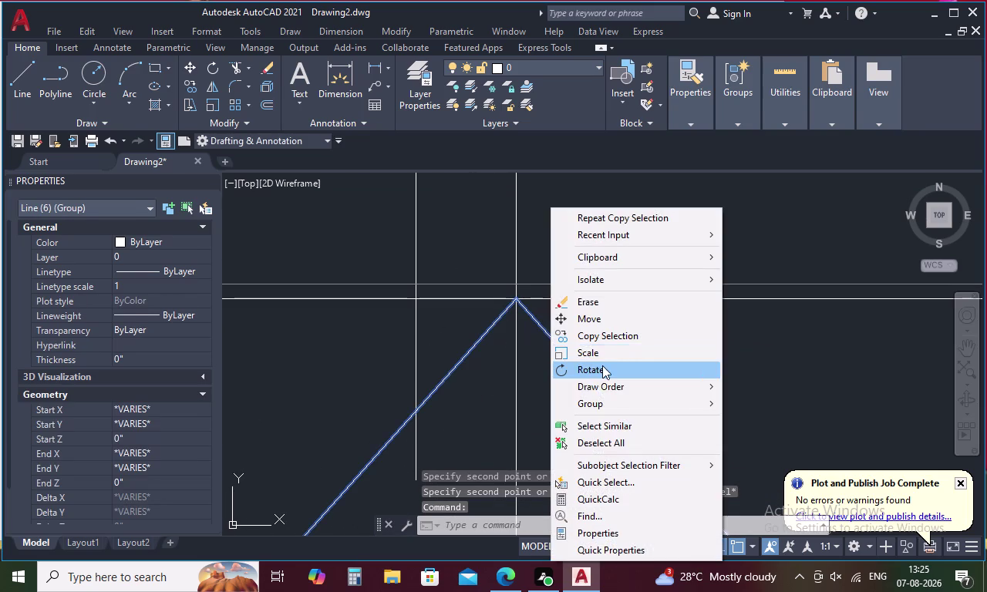
click(602, 366)
click(515, 300)
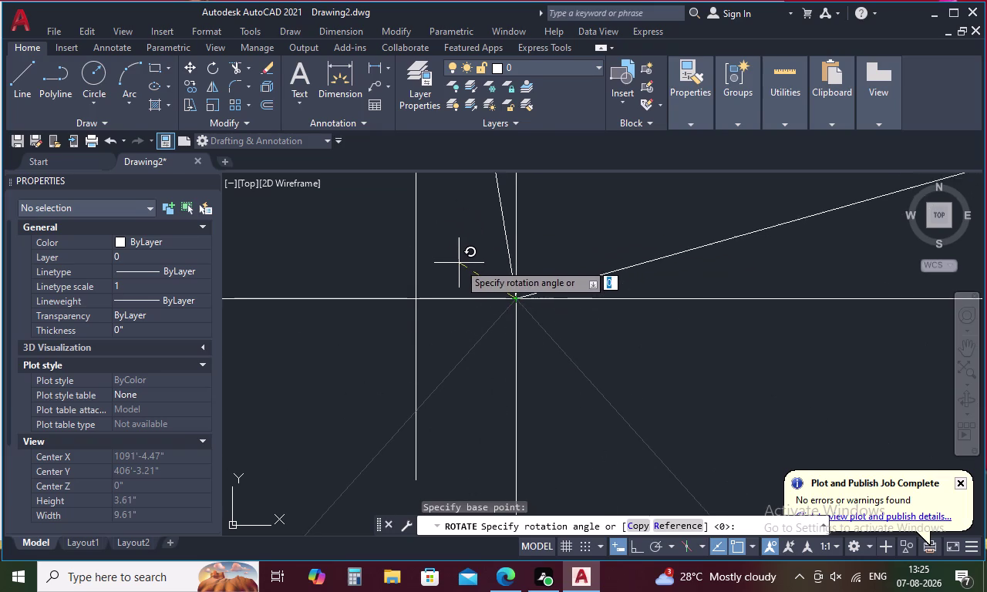
key(F8)
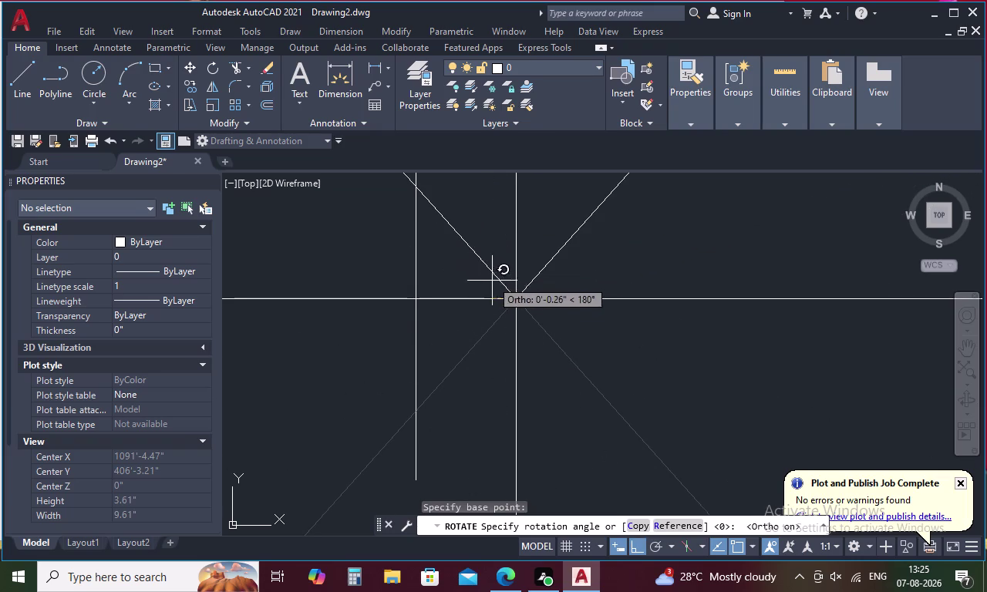
click(487, 238)
scroll(down, 3)
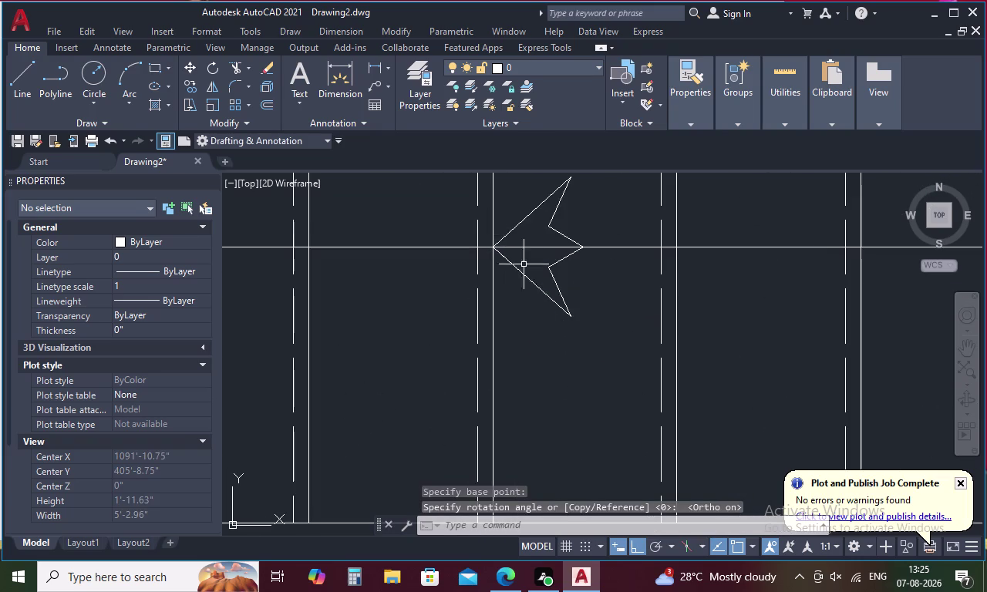
click(557, 290)
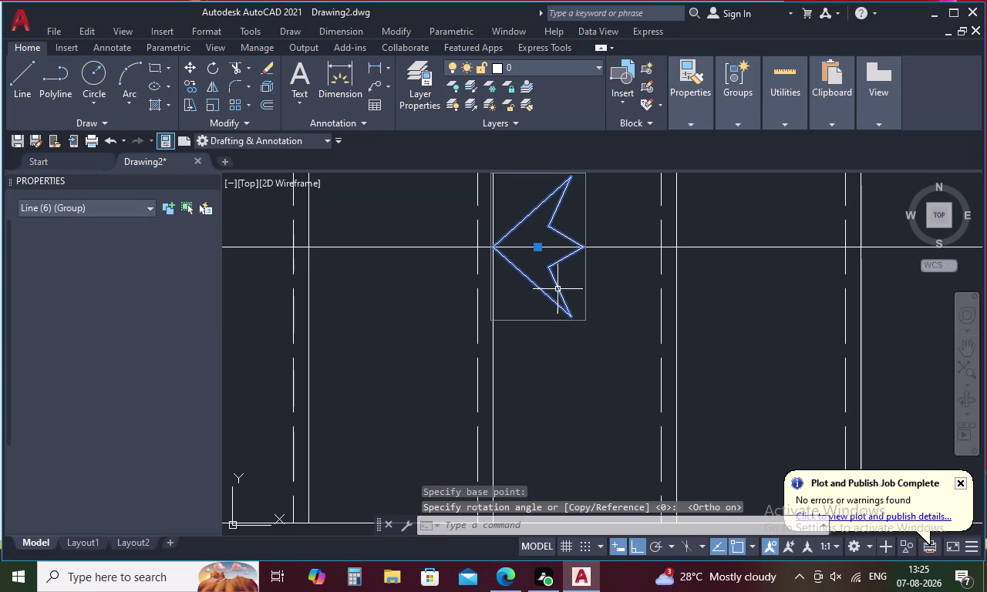
right_click(578, 324)
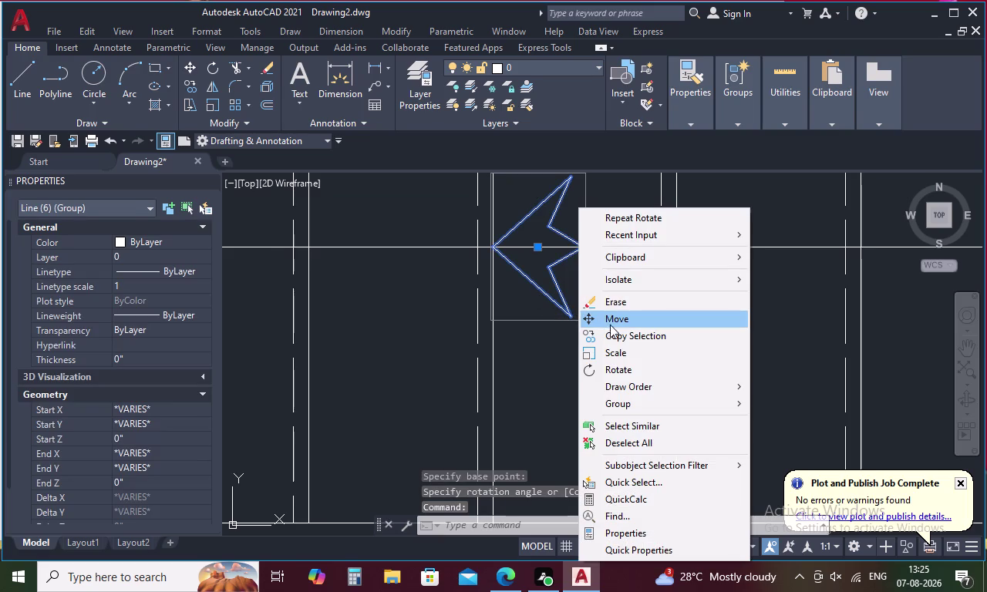
Start copying the left-pointing arrow, using its left tip as the base point.
click(622, 336)
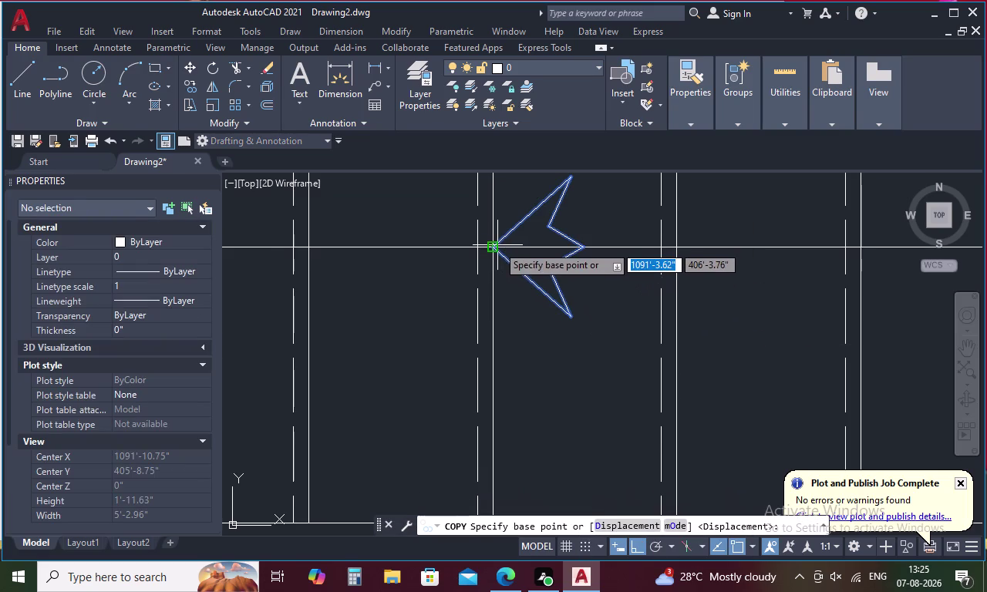
click(495, 251)
scroll(down, 3)
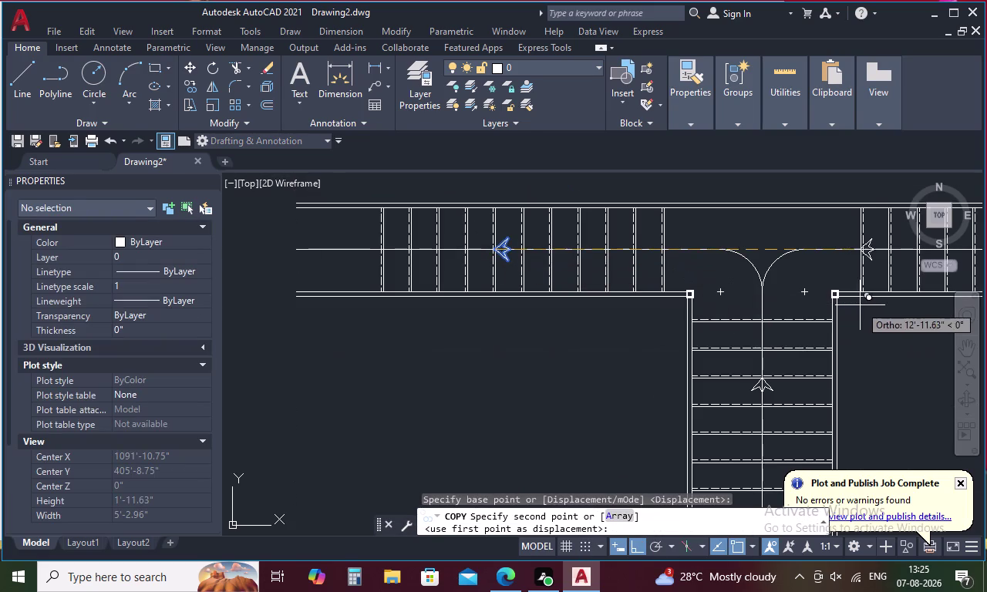
middle_drag(859, 305, 574, 310)
middle_drag(593, 299, 677, 308)
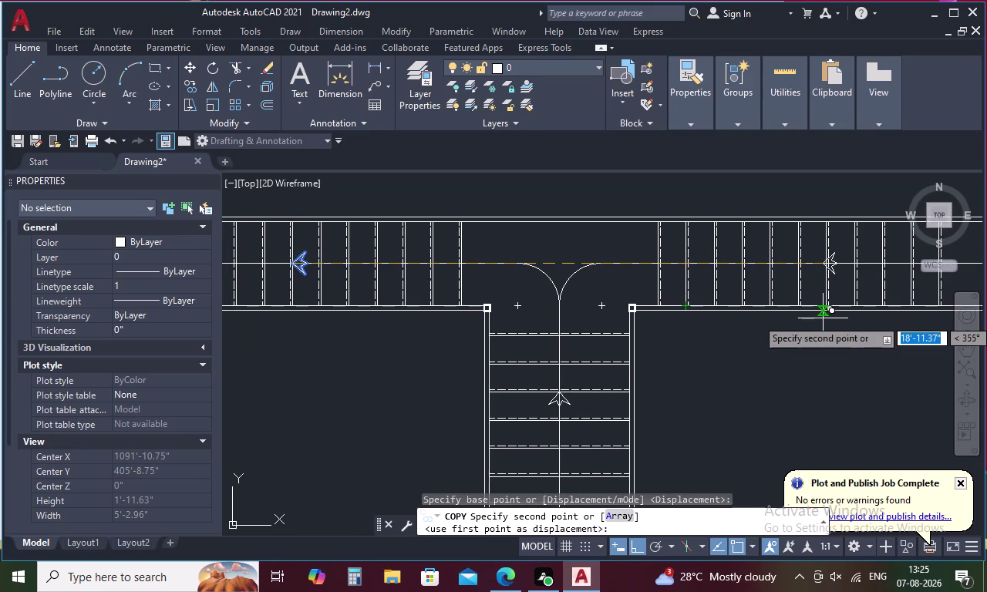
Place the arrow copy on the right corridor's centre line and end copying.
scroll(up, 3)
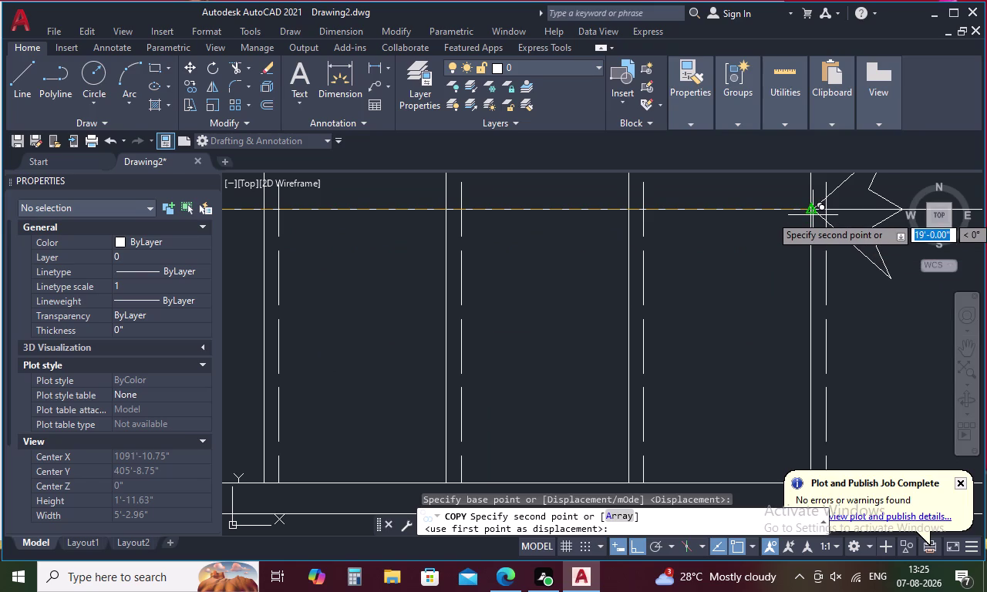
scroll(up, 3)
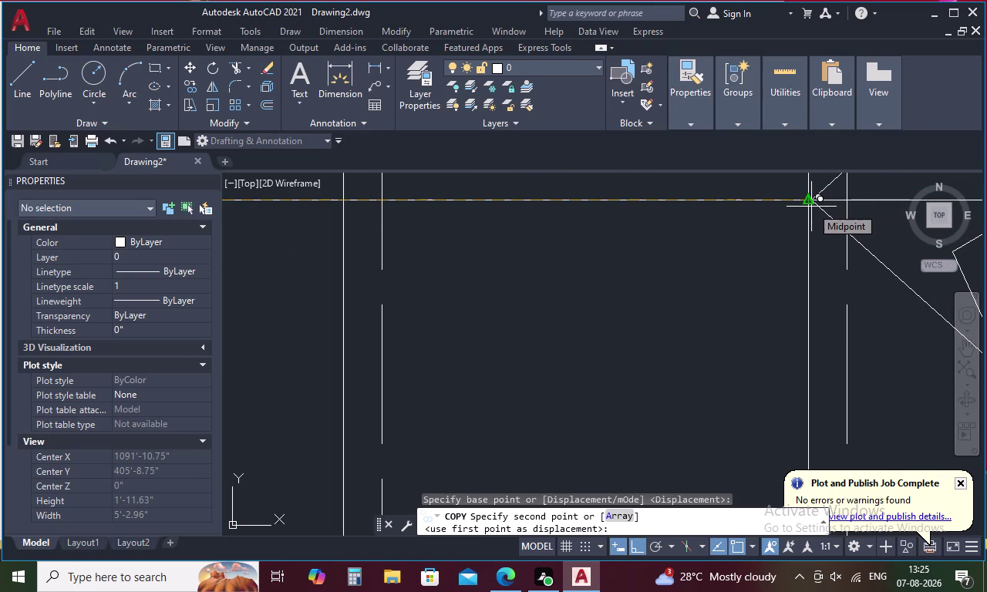
scroll(up, 3)
middle_drag(811, 212, 800, 264)
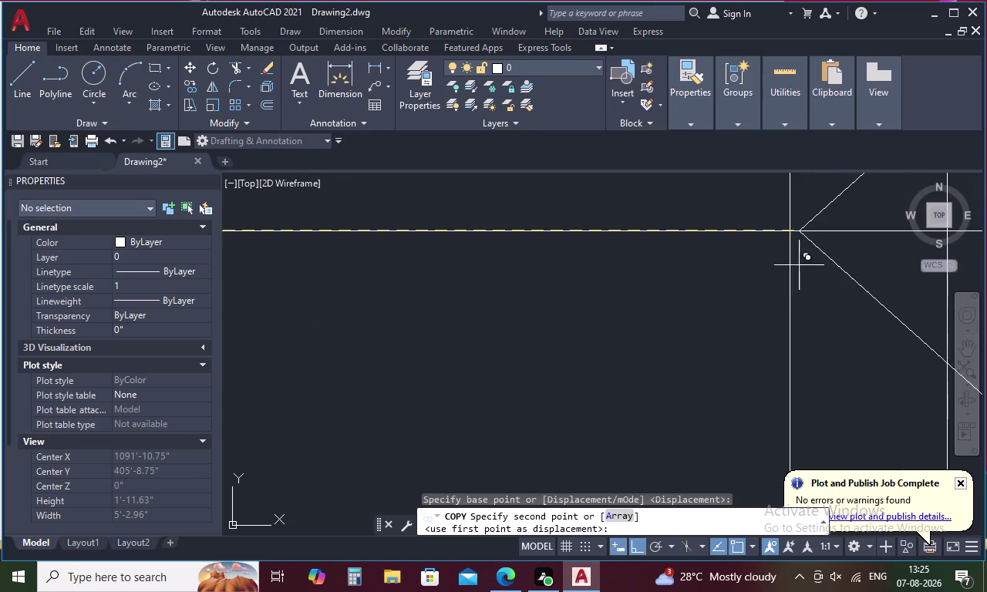
click(789, 233)
scroll(down, 3)
scroll(down, 3)
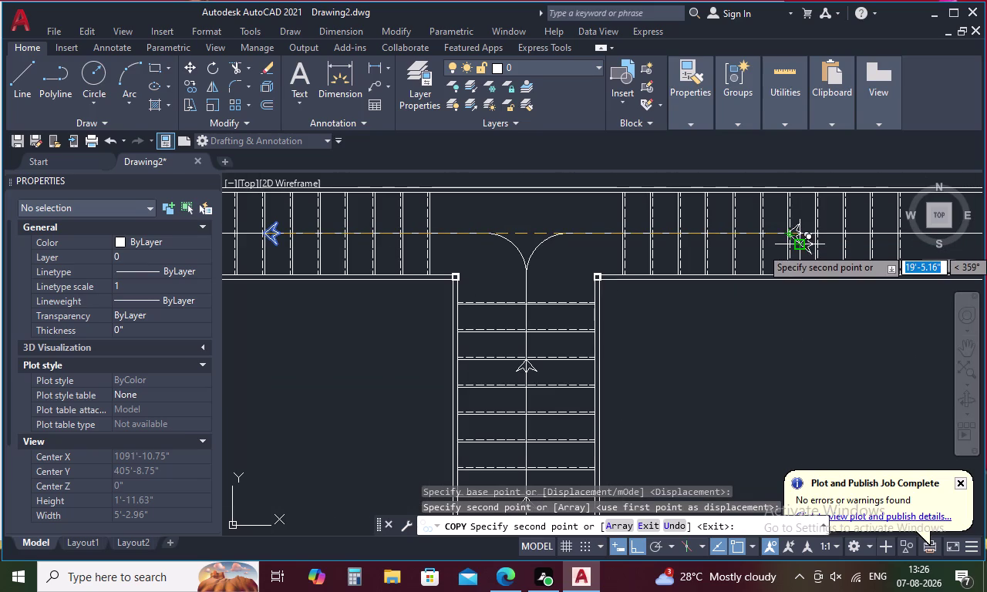
key(Escape)
scroll(up, 3)
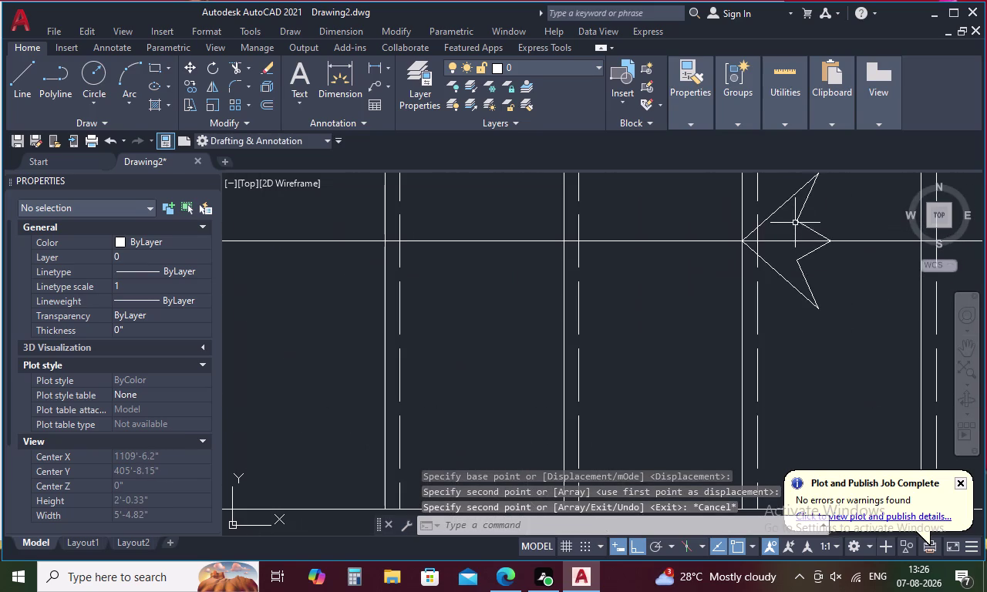
click(802, 208)
Mirror the right-corridor arrow about a vertical axis through its tip, erasing the original.
text(MI)
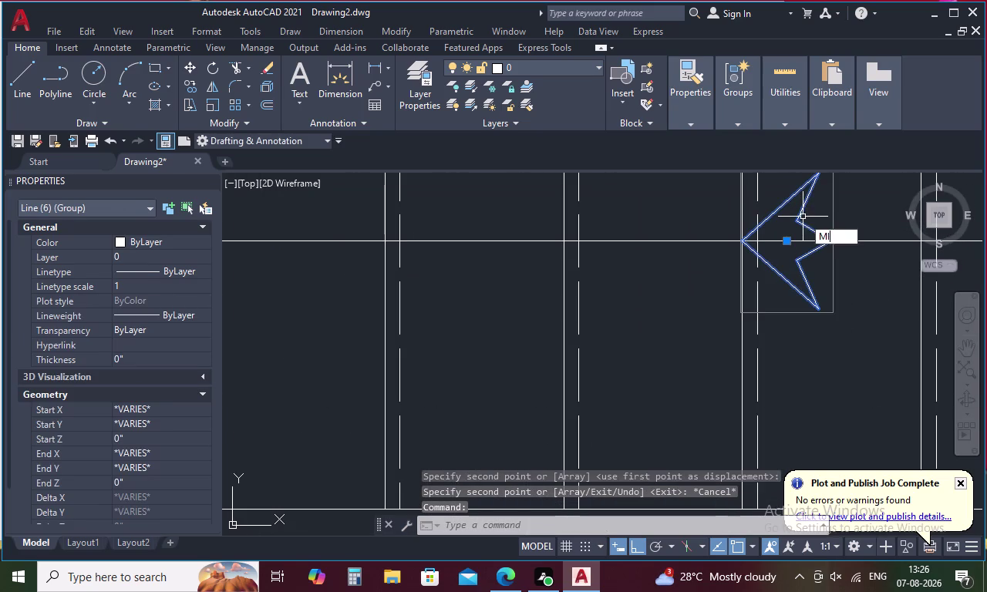
key(space)
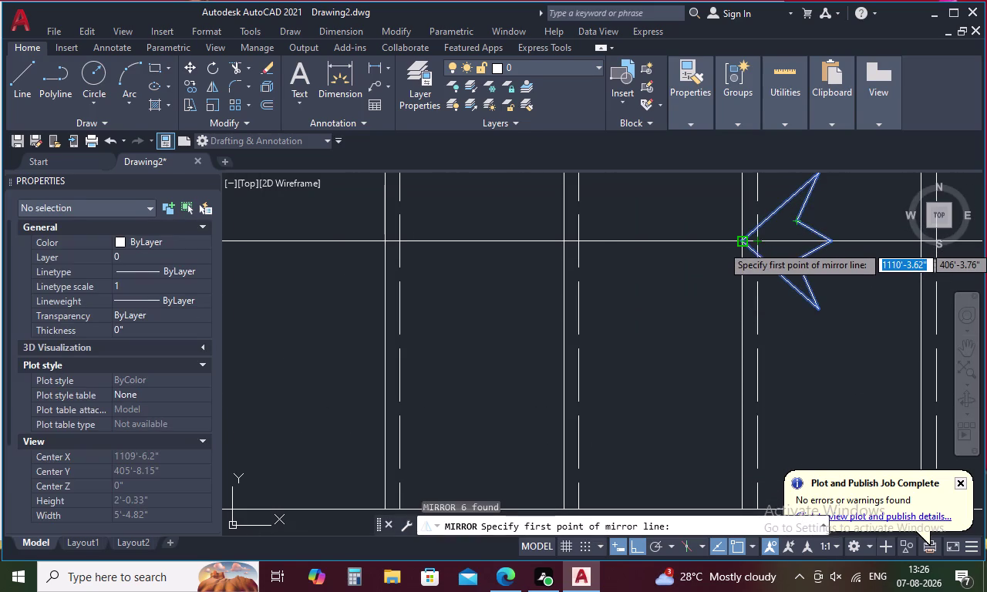
click(741, 246)
click(721, 367)
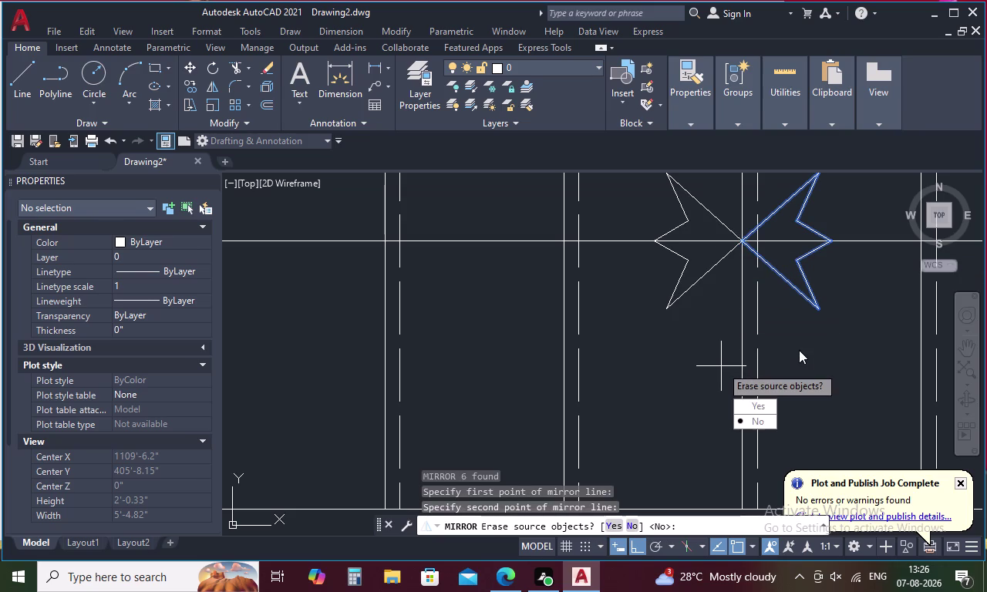
drag(765, 401, 721, 366)
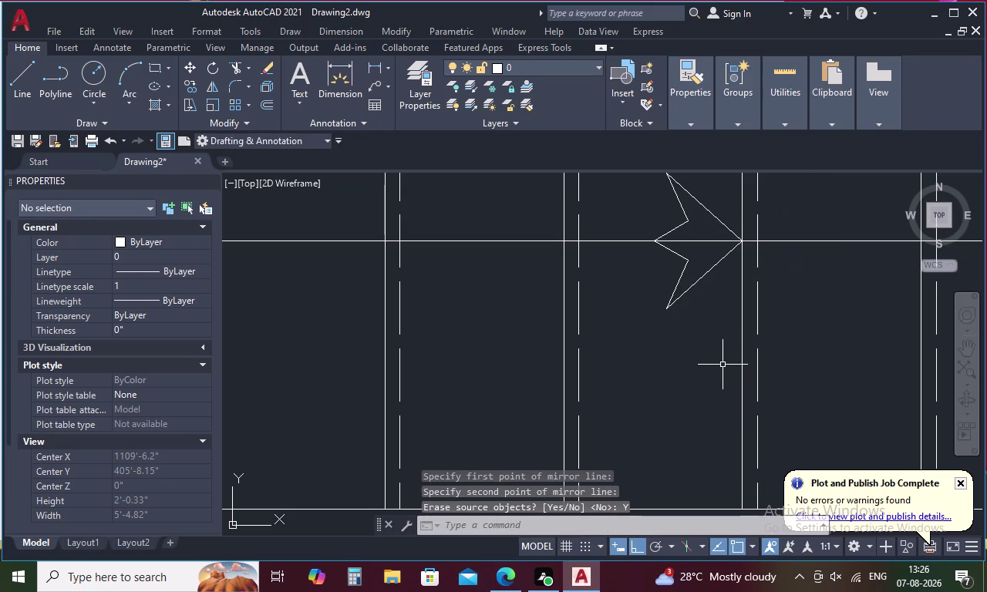
scroll(down, 3)
scroll(down, 3)
middle_drag(716, 400, 703, 342)
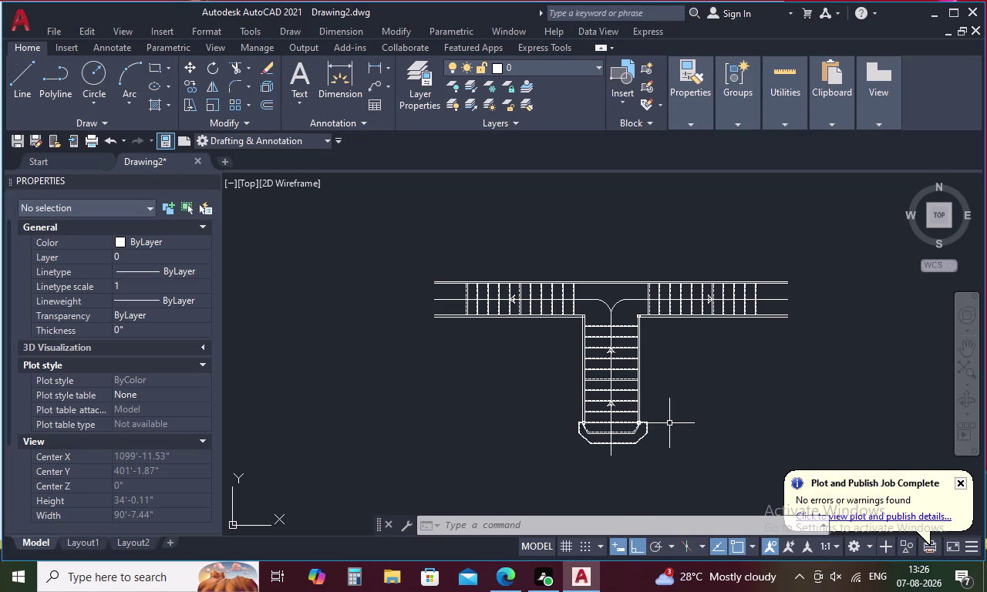
Create a multiline text box on the bottom landing containing the number '1'.
key(Escape)
key(t)
key(space)
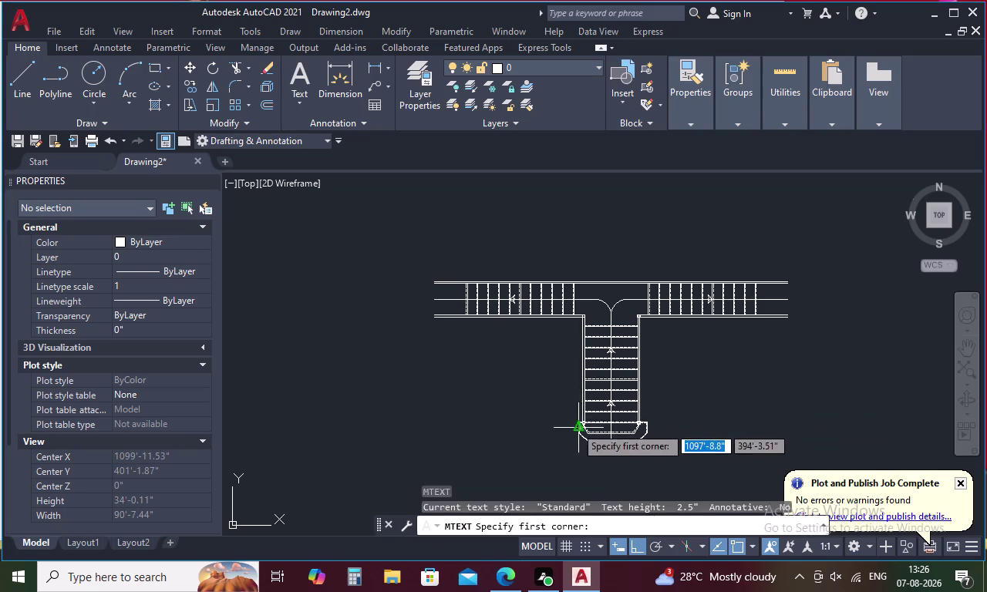
scroll(up, 3)
click(702, 442)
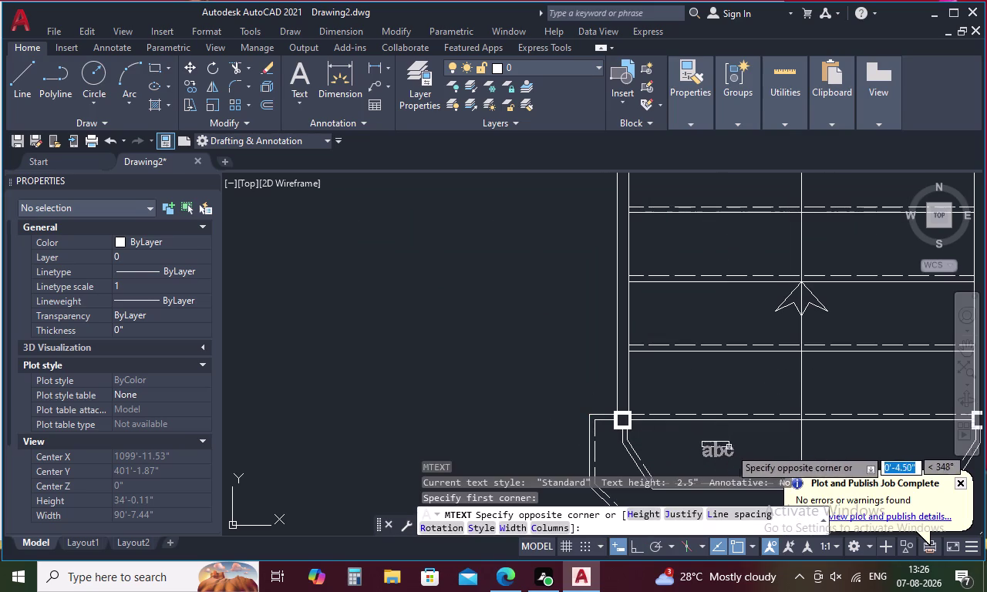
click(774, 475)
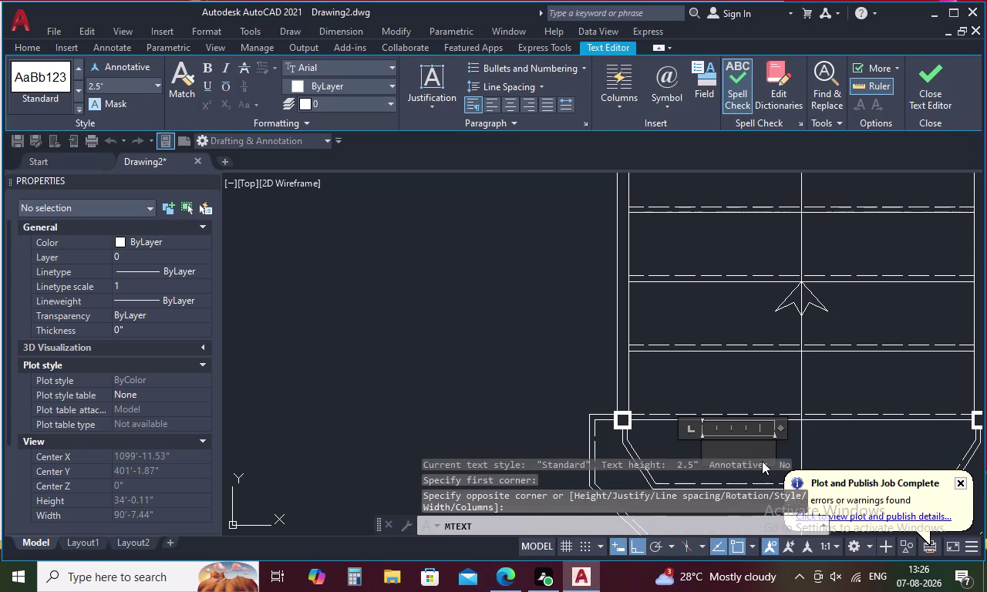
key(1)
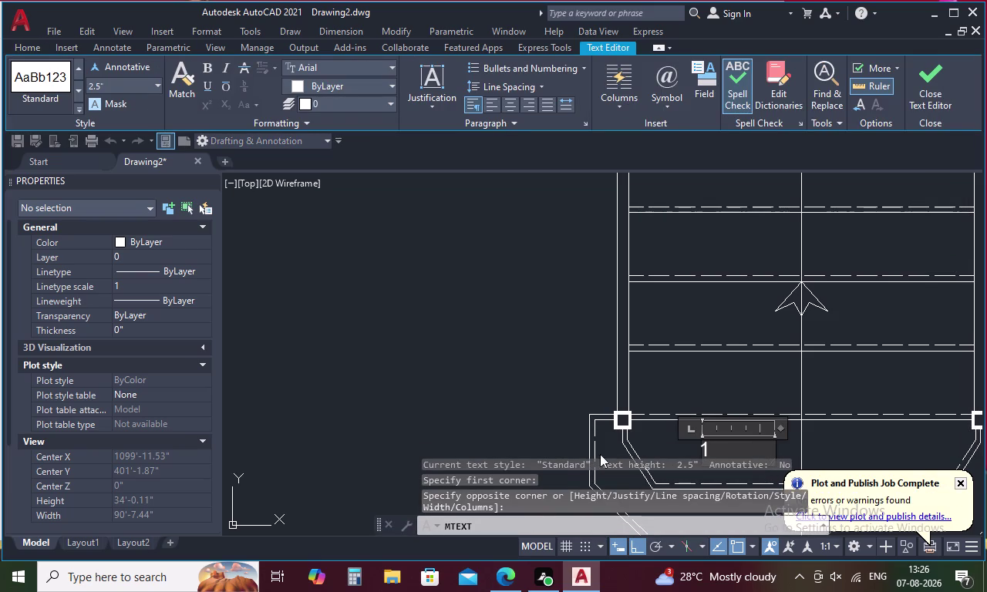
Set the number's text height to 5 and close the text editor.
click(104, 90)
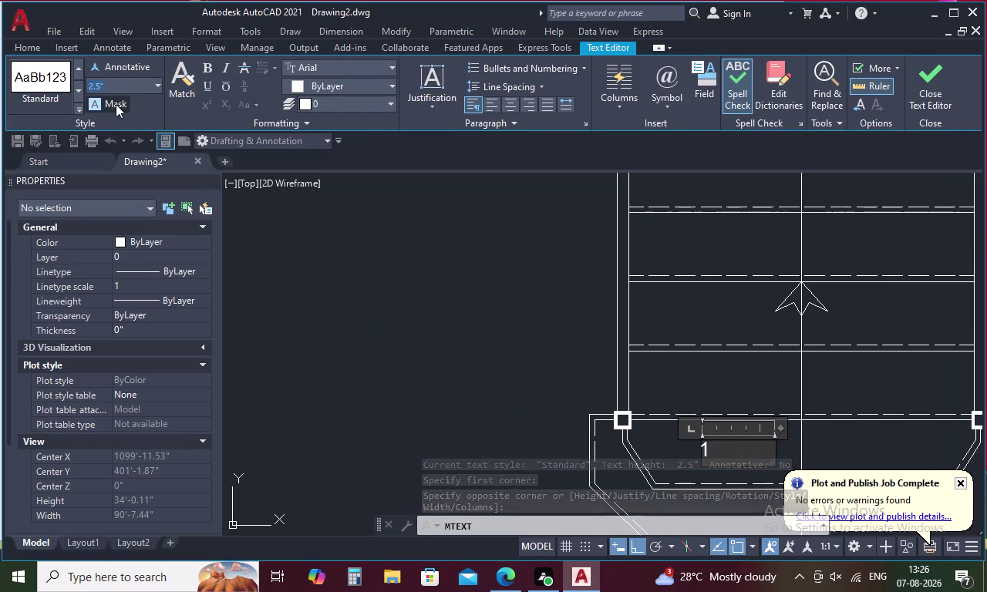
key(BackSpace)
key(5)
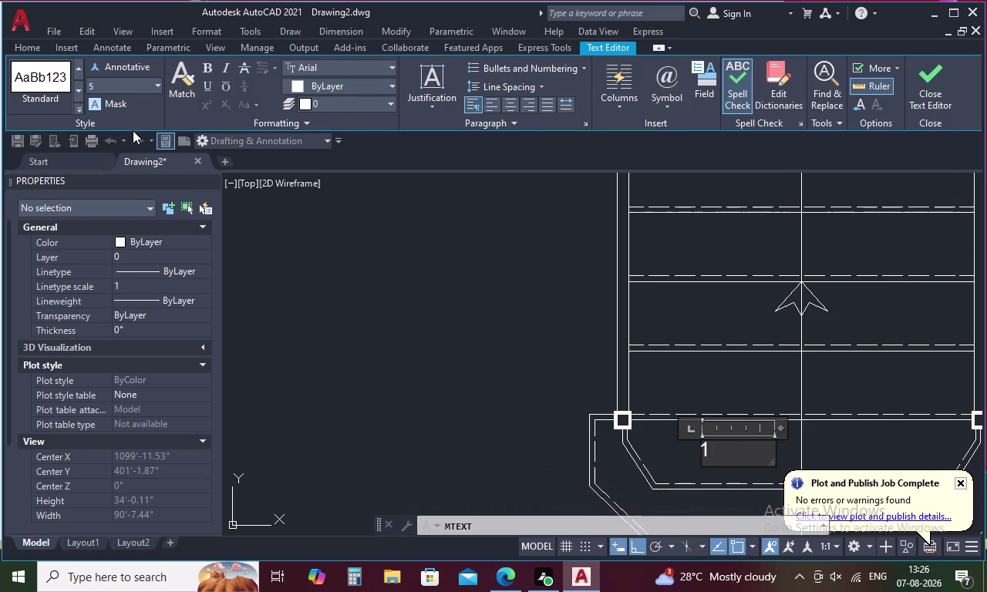
key(Return)
drag(731, 445, 632, 460)
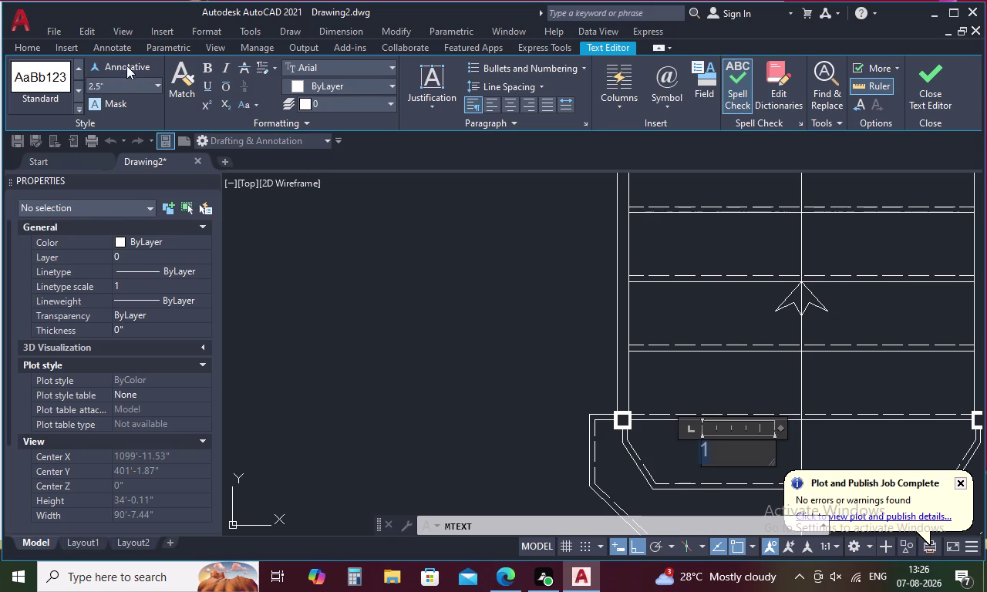
click(117, 80)
key(BackSpace)
key(5)
key(Return)
click(461, 298)
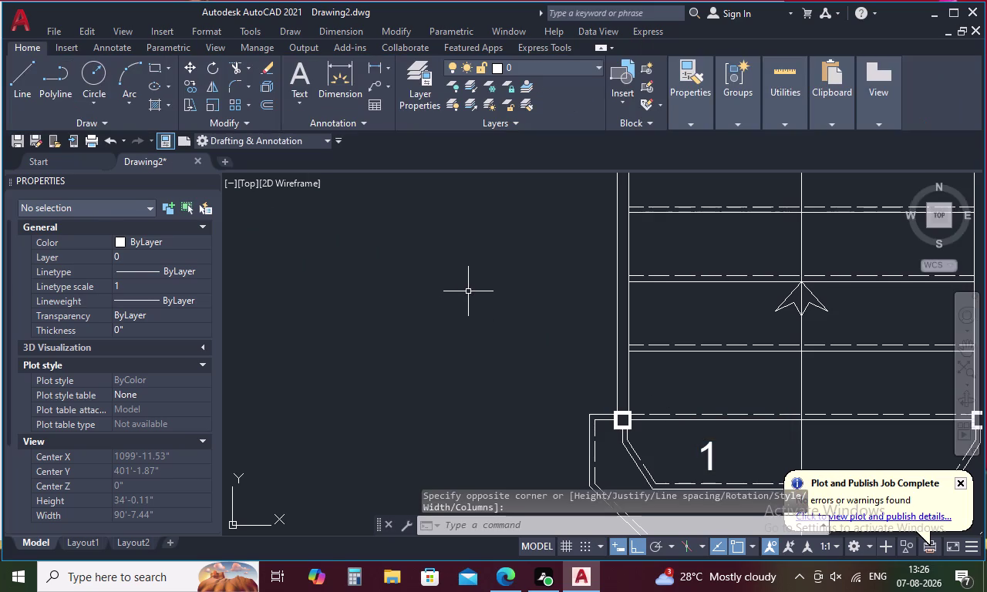
Nudge the number 1 slightly to the right.
scroll(down, 3)
scroll(up, 3)
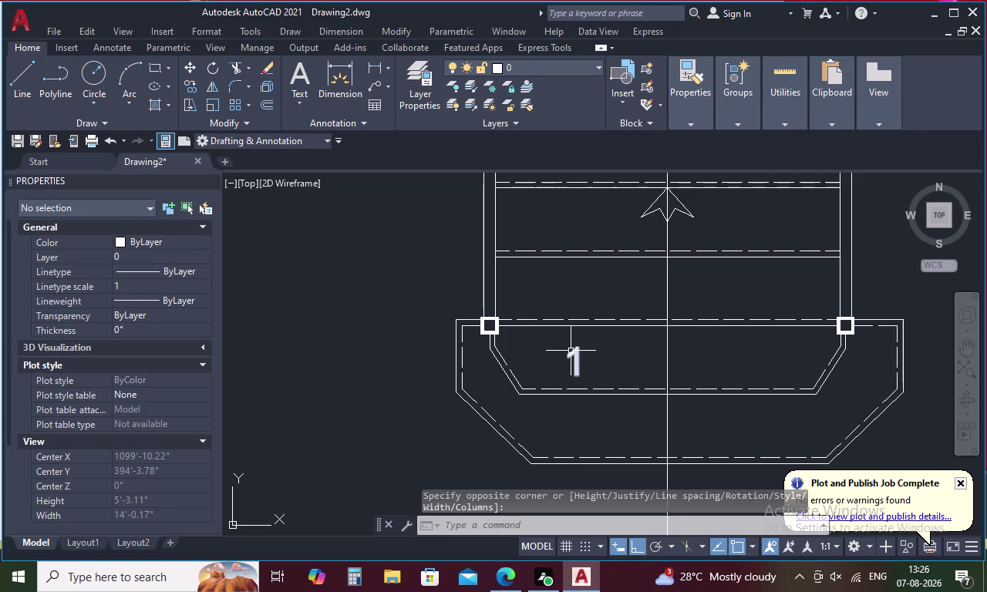
click(573, 352)
right_click(569, 346)
click(605, 295)
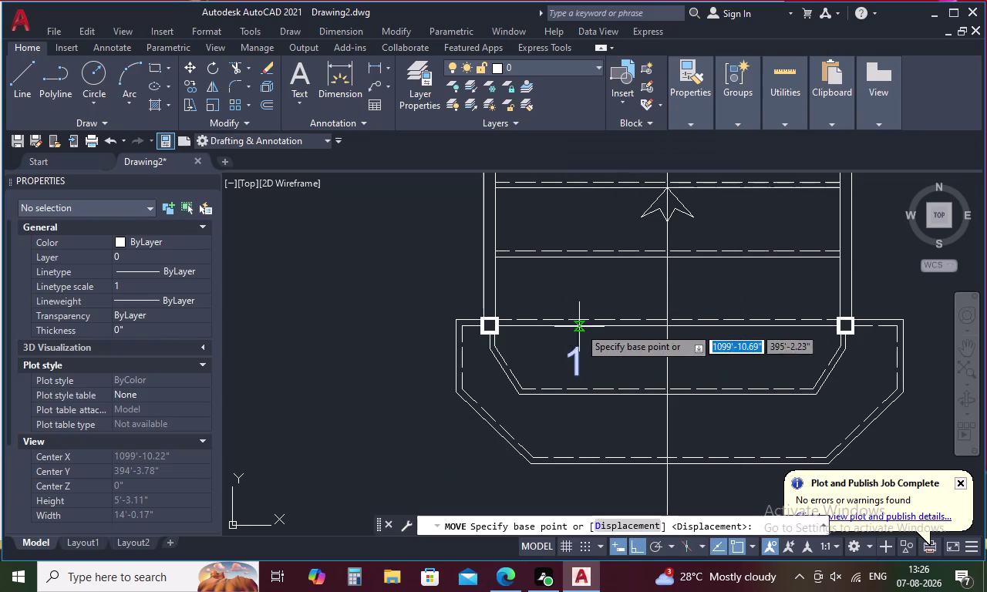
click(573, 351)
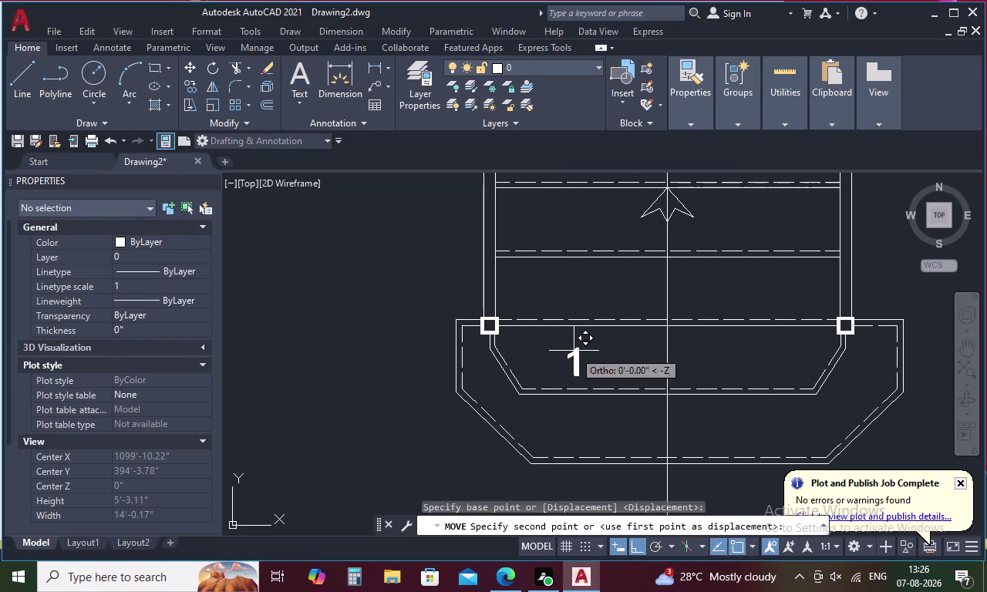
click(596, 343)
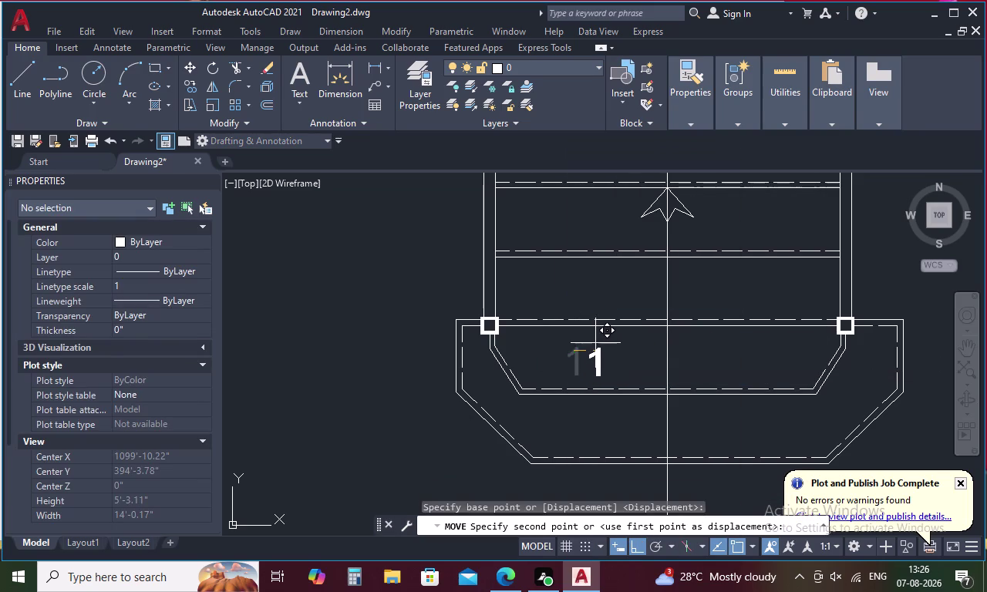
click(598, 348)
Move the number 1 to a new spot with Ortho turned off.
right_click(598, 349)
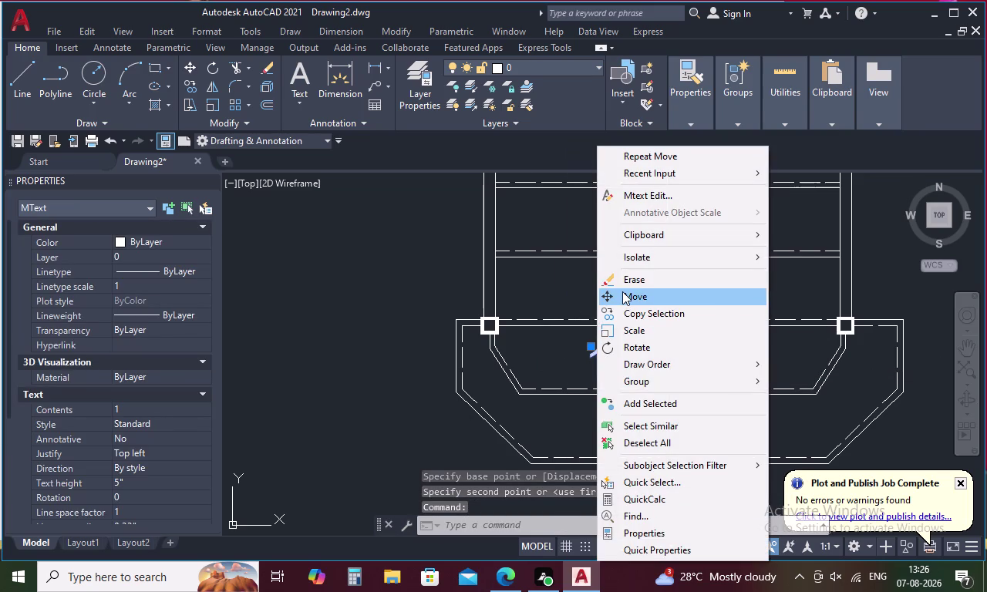
click(623, 291)
click(601, 355)
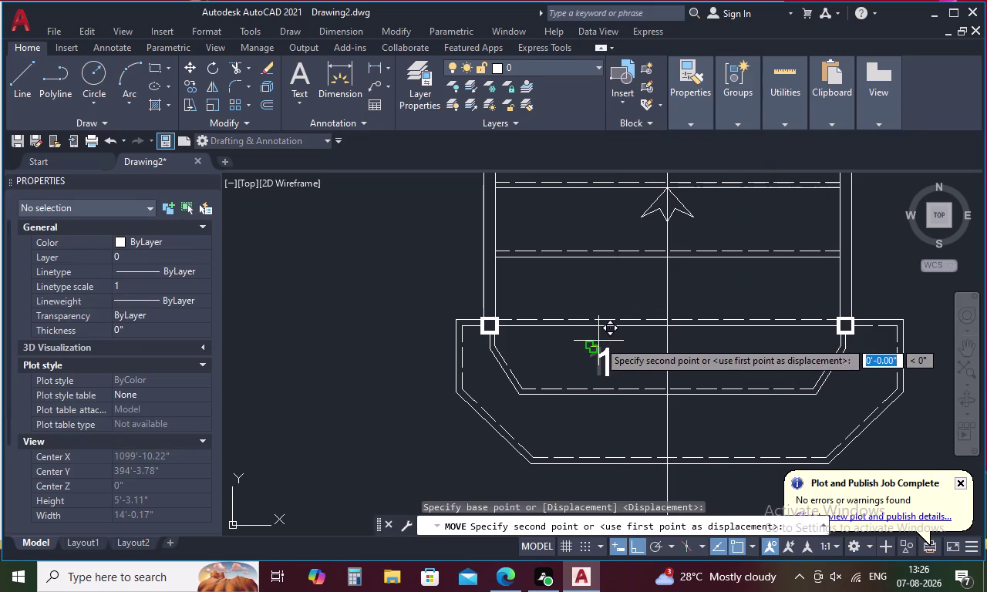
scroll(up, 3)
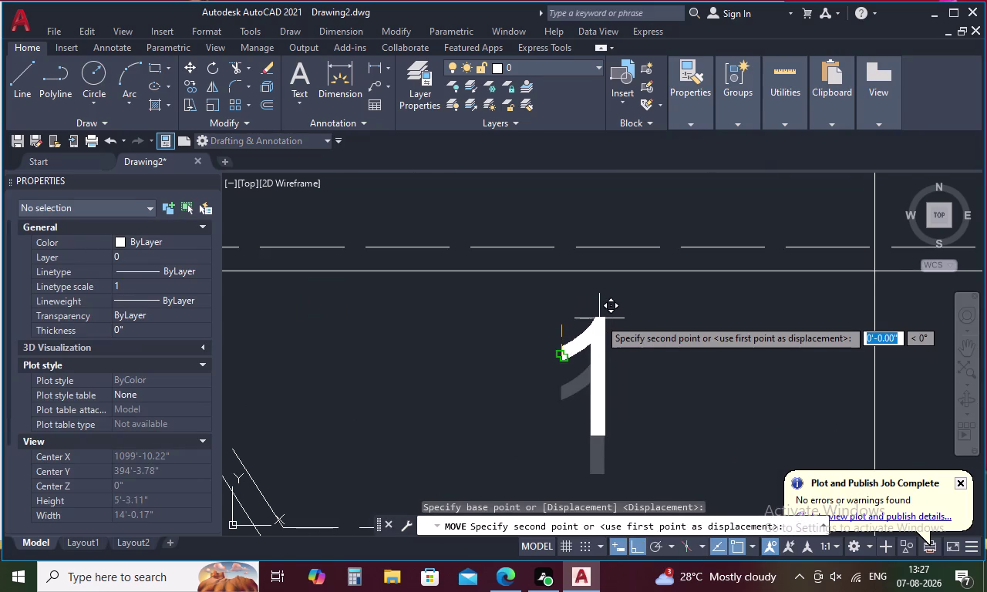
key(F8)
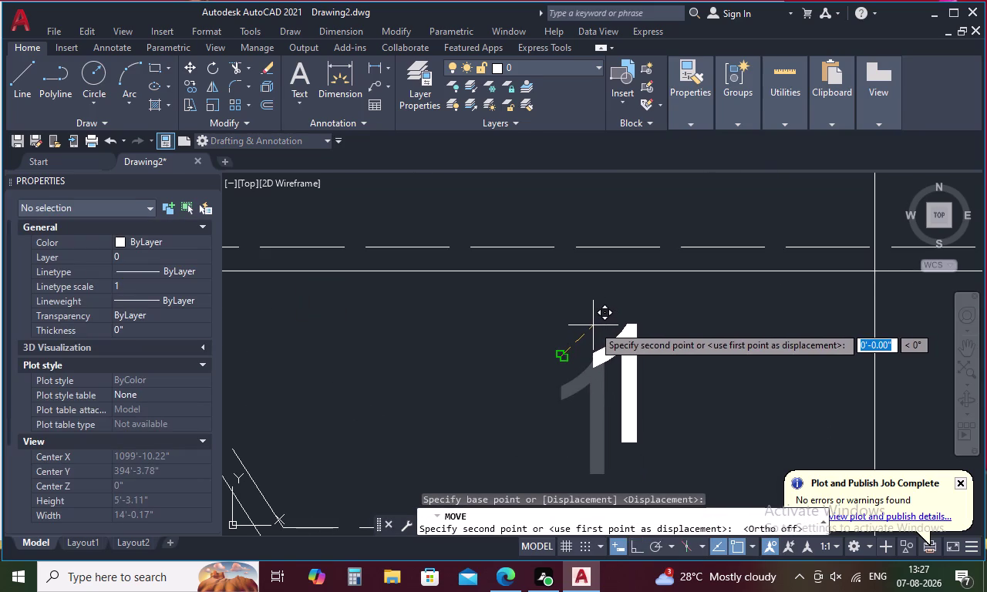
click(592, 339)
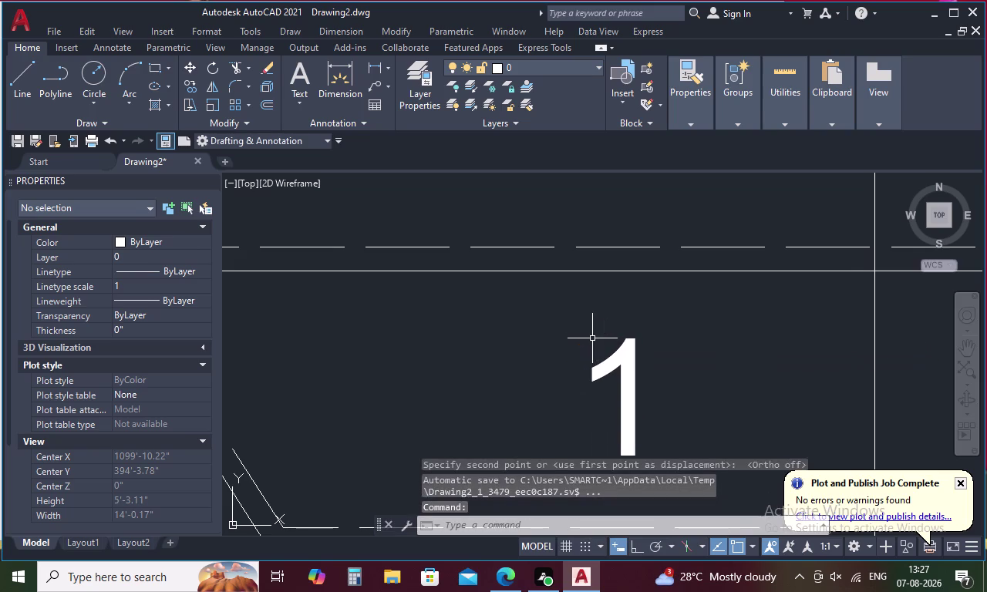
scroll(down, 3)
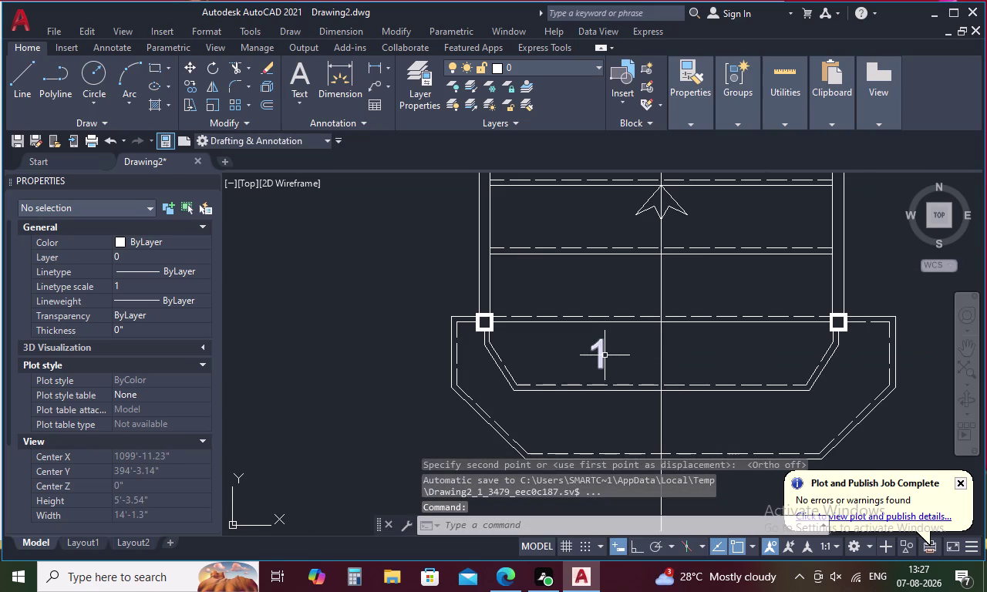
Move the number 1 lower onto the landing.
click(601, 356)
right_click(602, 357)
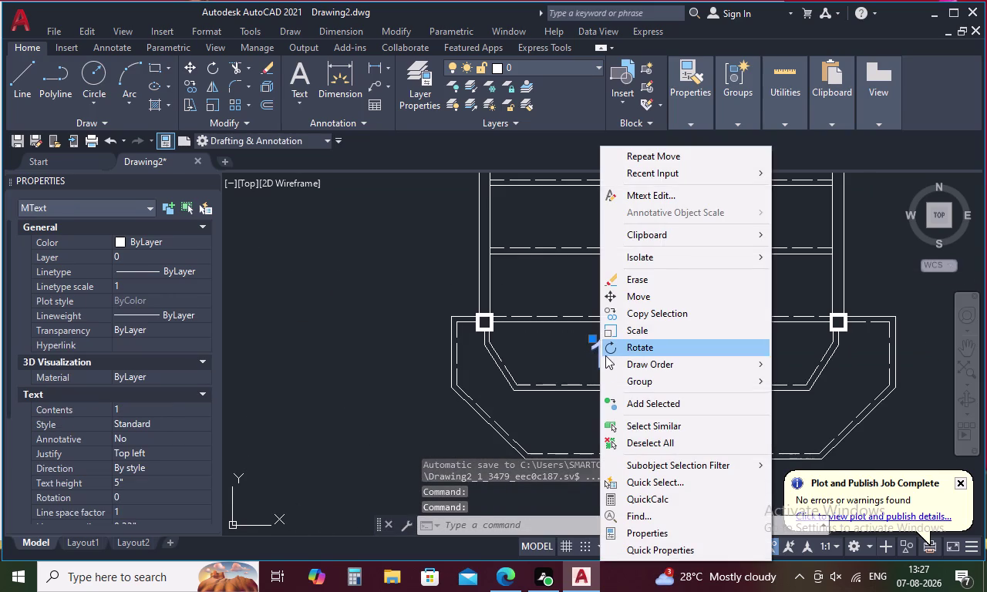
click(643, 298)
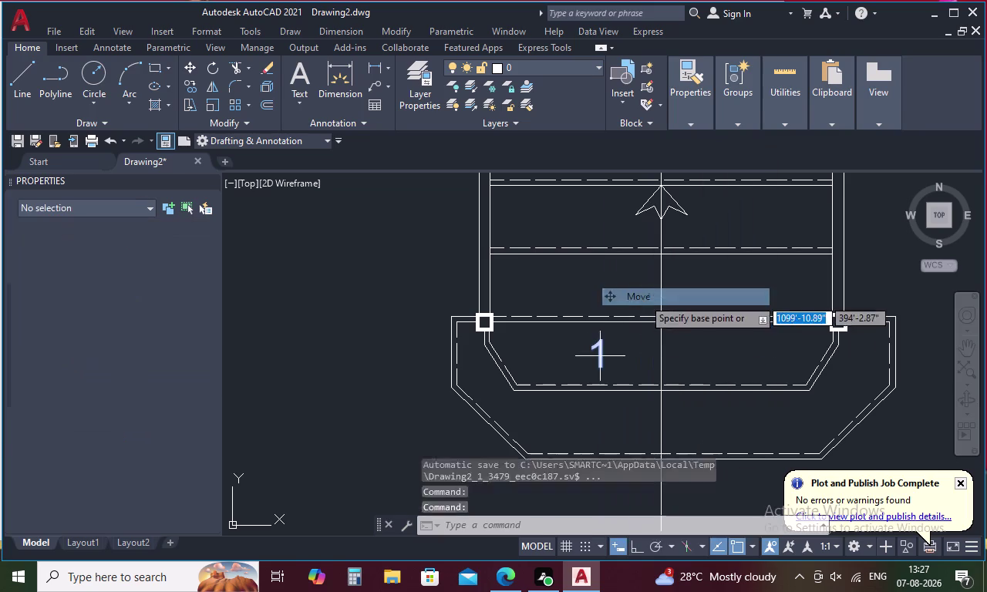
click(598, 342)
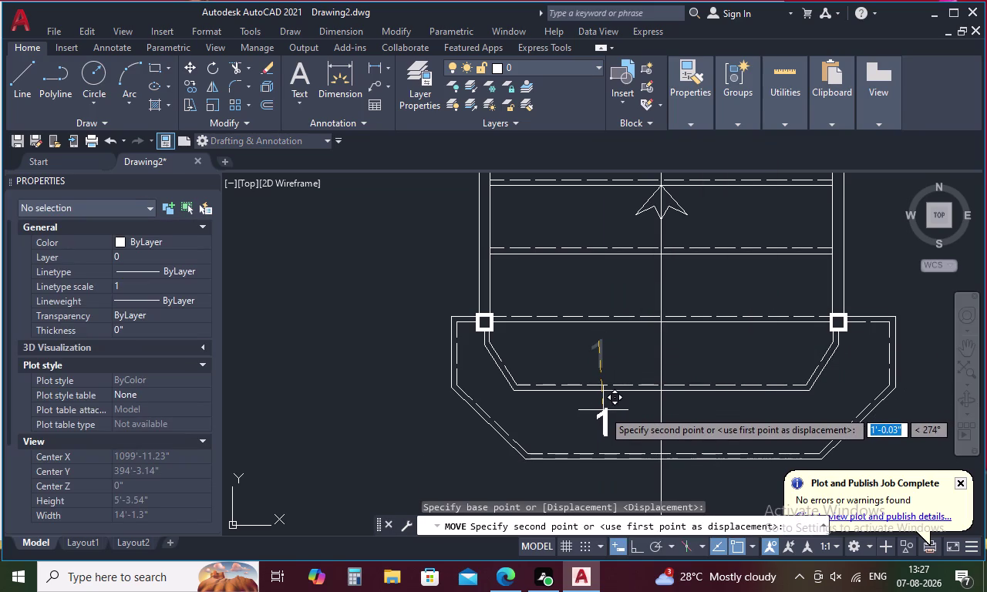
click(709, 408)
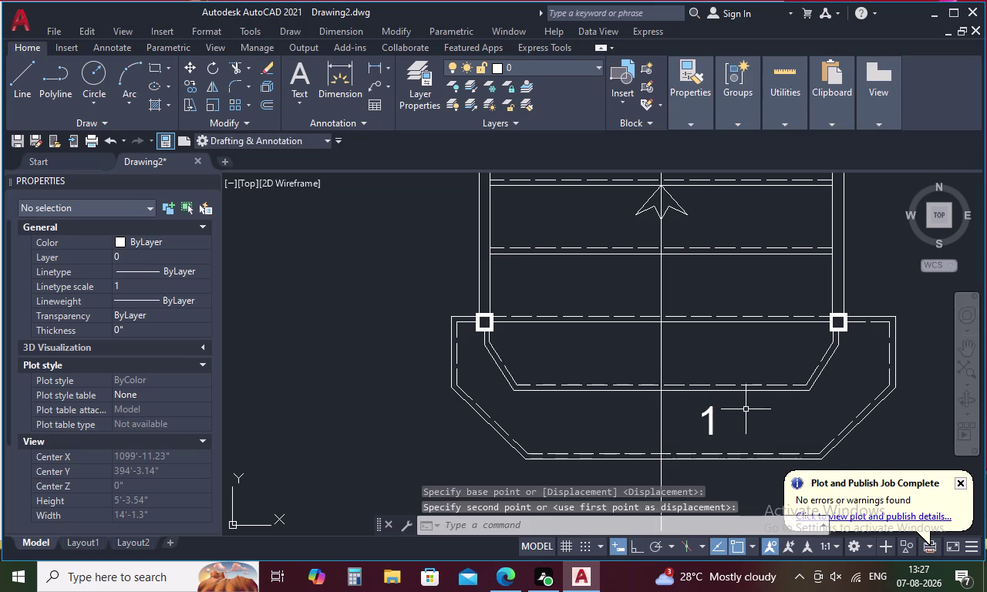
scroll(down, 3)
scroll(up, 3)
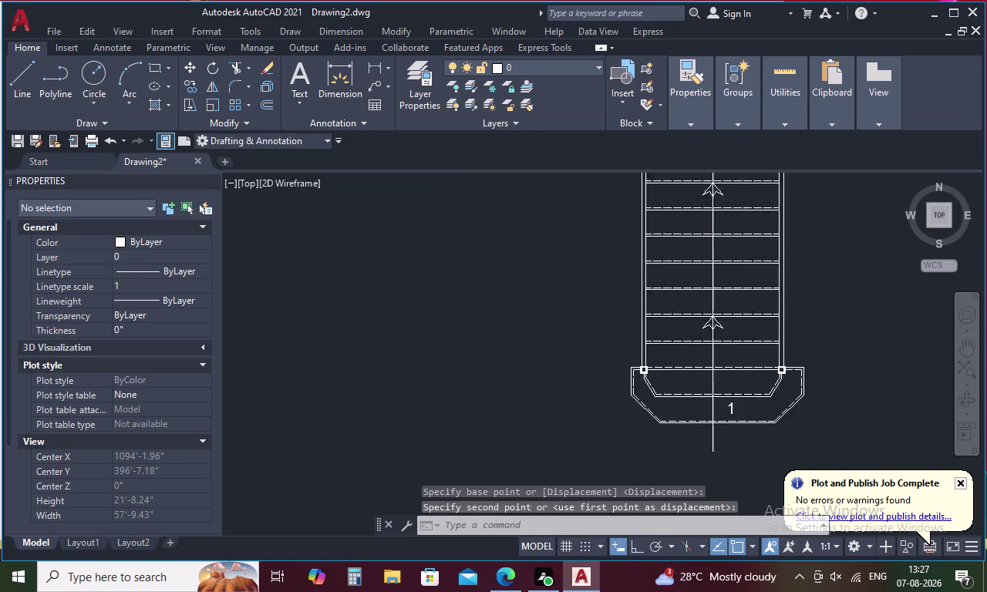
scroll(up, 3)
Reposition the number 1 inside the bottom landing beside the centre line and reselect it.
click(744, 408)
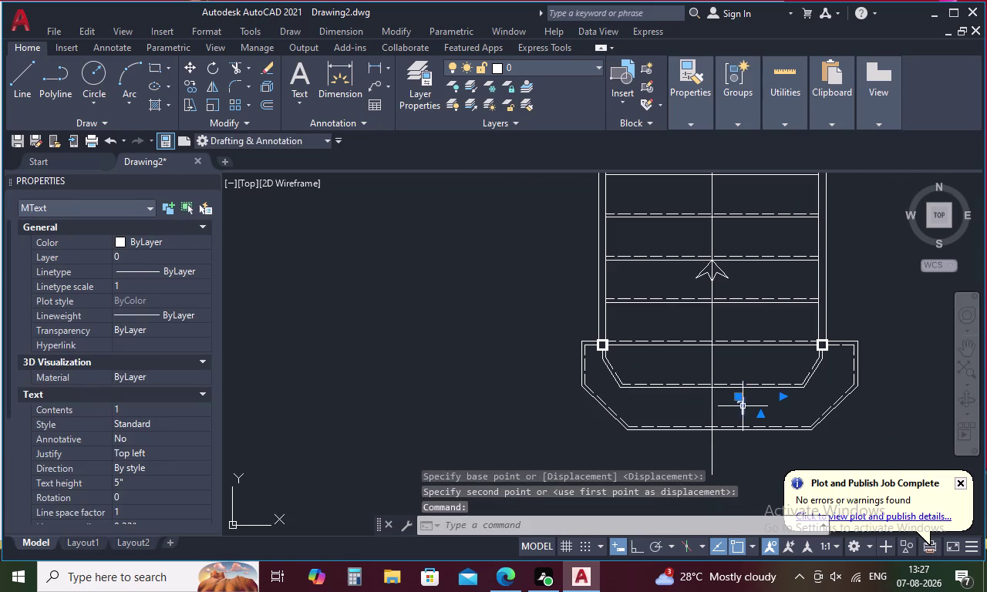
right_click(743, 407)
click(805, 291)
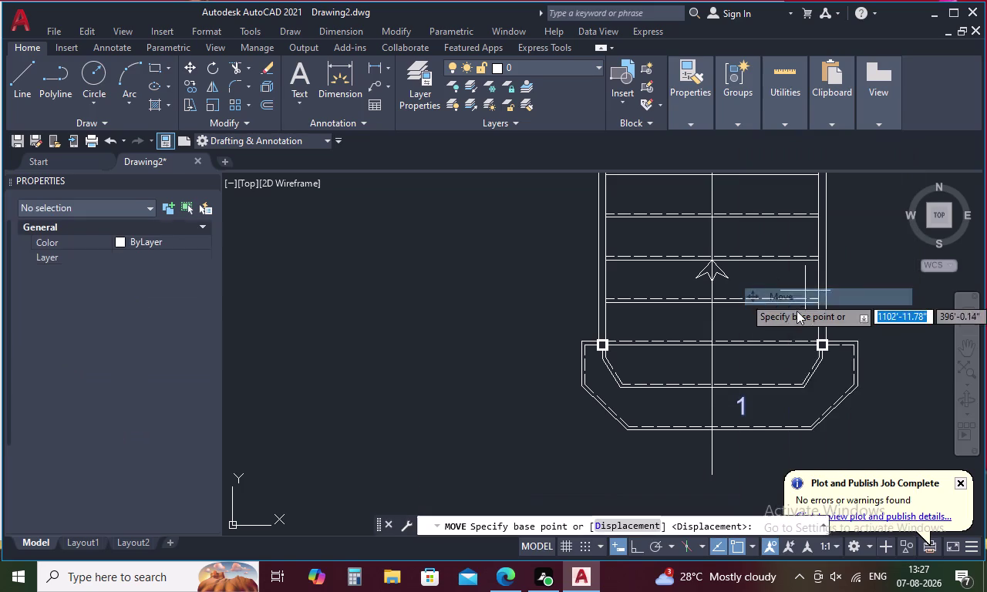
click(741, 405)
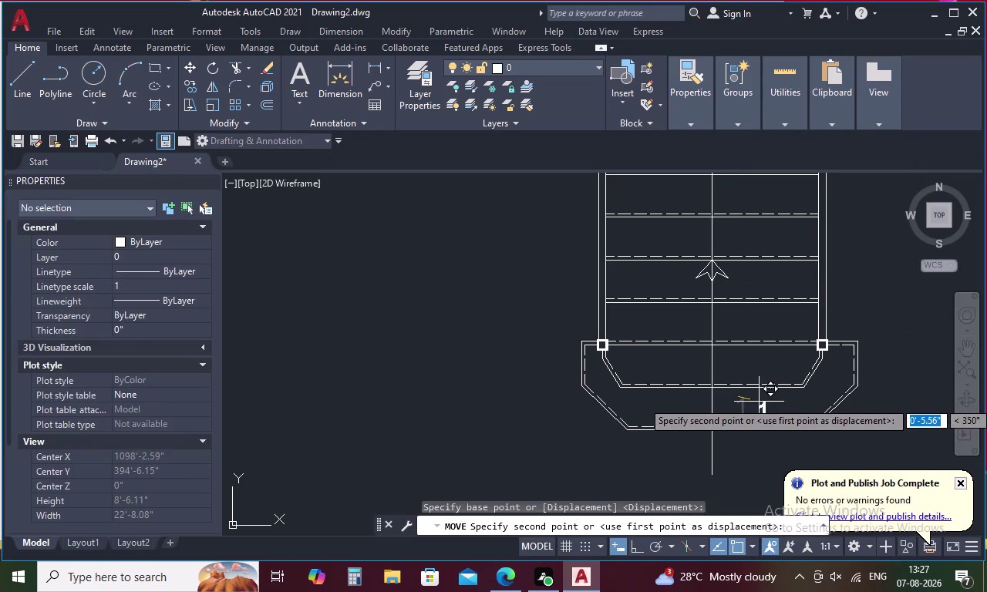
click(752, 397)
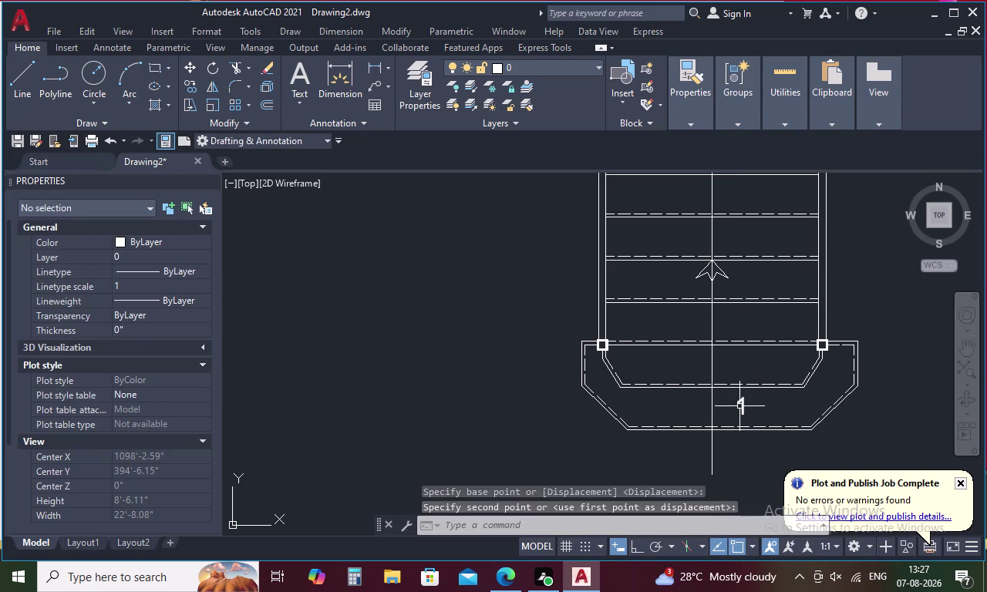
click(742, 405)
right_drag(742, 405, 735, 404)
click(783, 296)
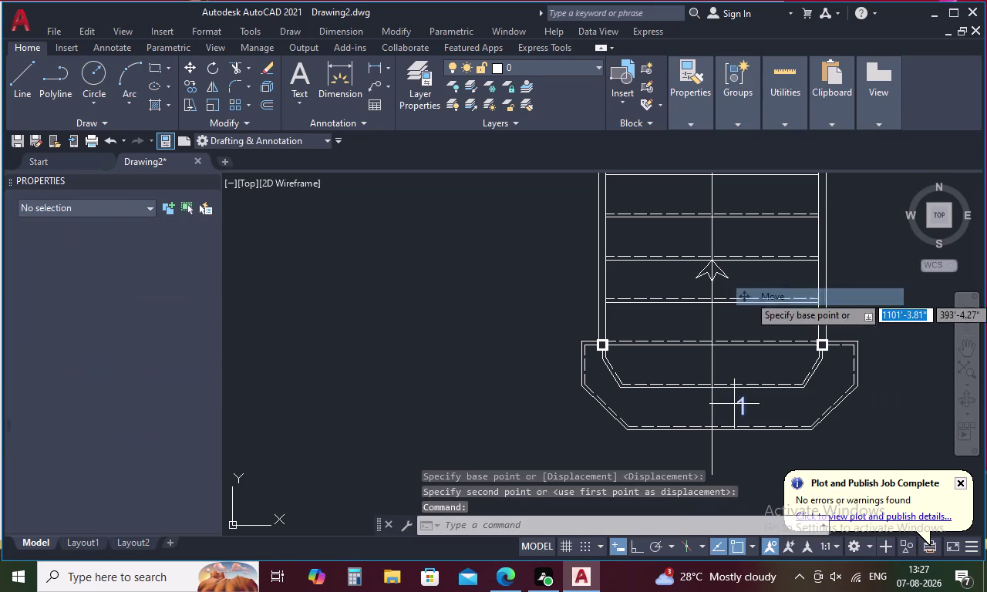
scroll(up, 3)
click(744, 404)
click(819, 400)
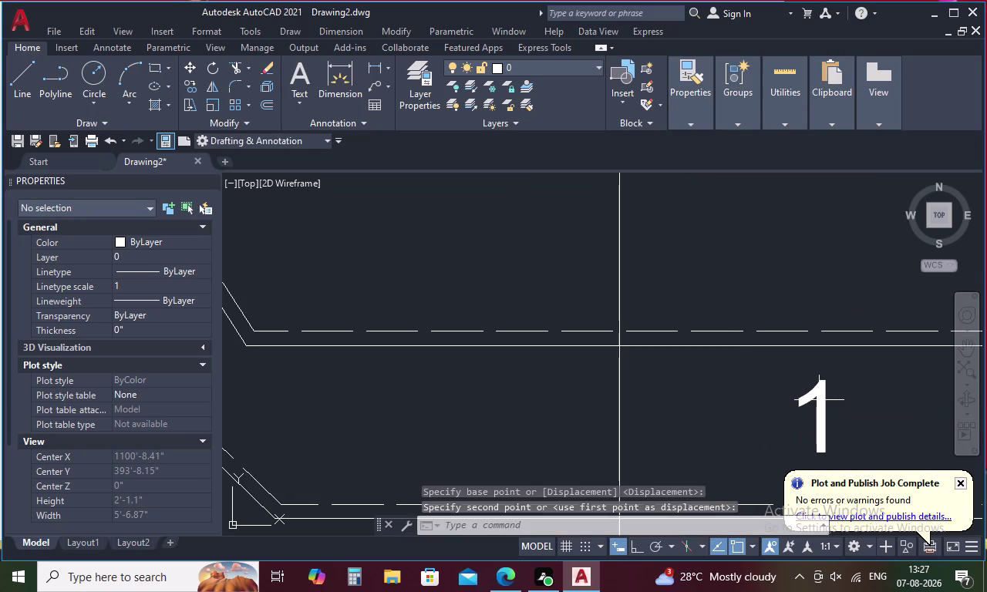
scroll(down, 3)
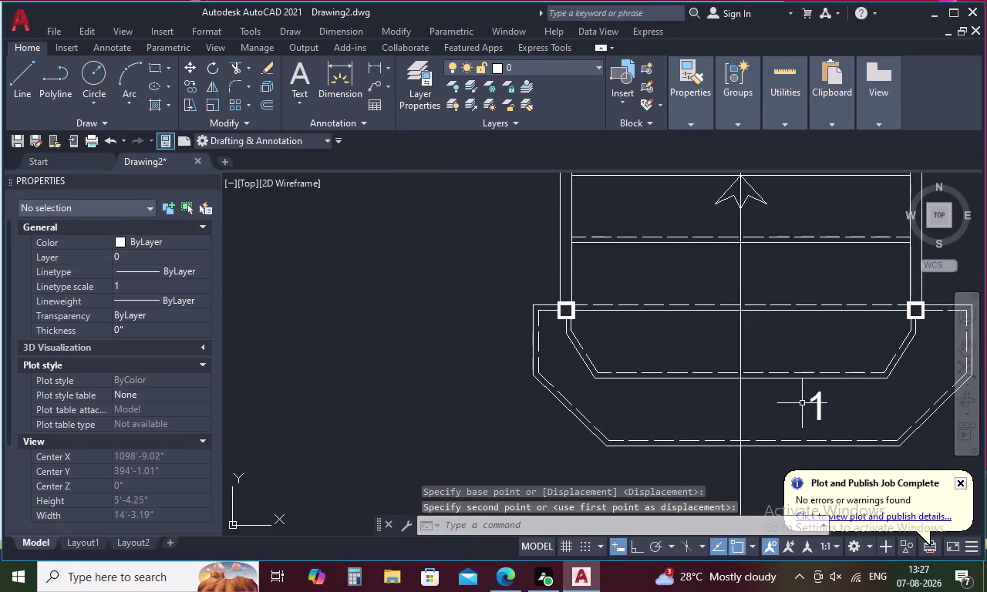
click(811, 401)
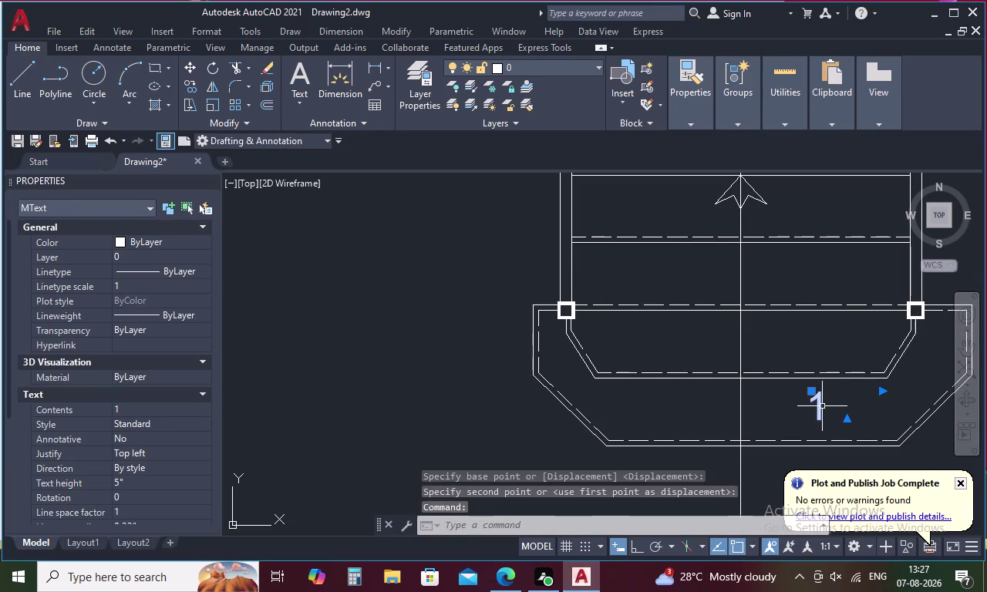
Start copying the number 1 from a base point as an array of 12 items.
key(c)
key(o)
key(space)
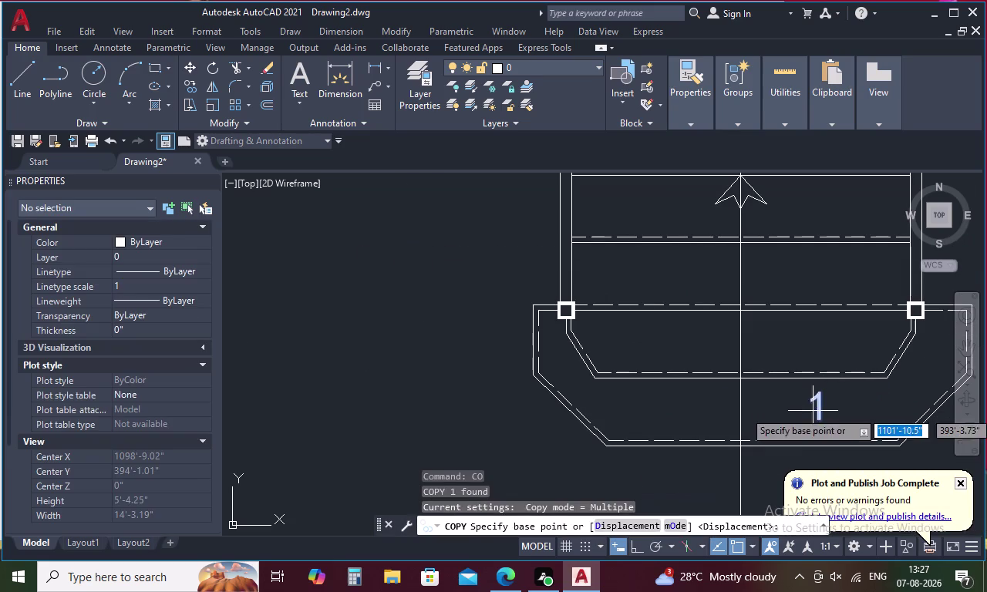
click(816, 423)
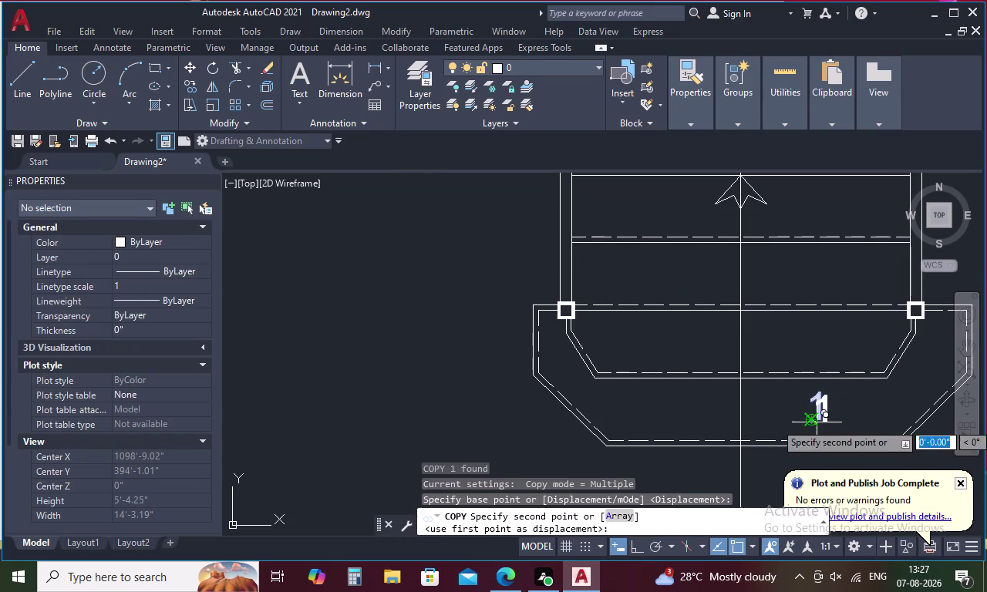
click(624, 516)
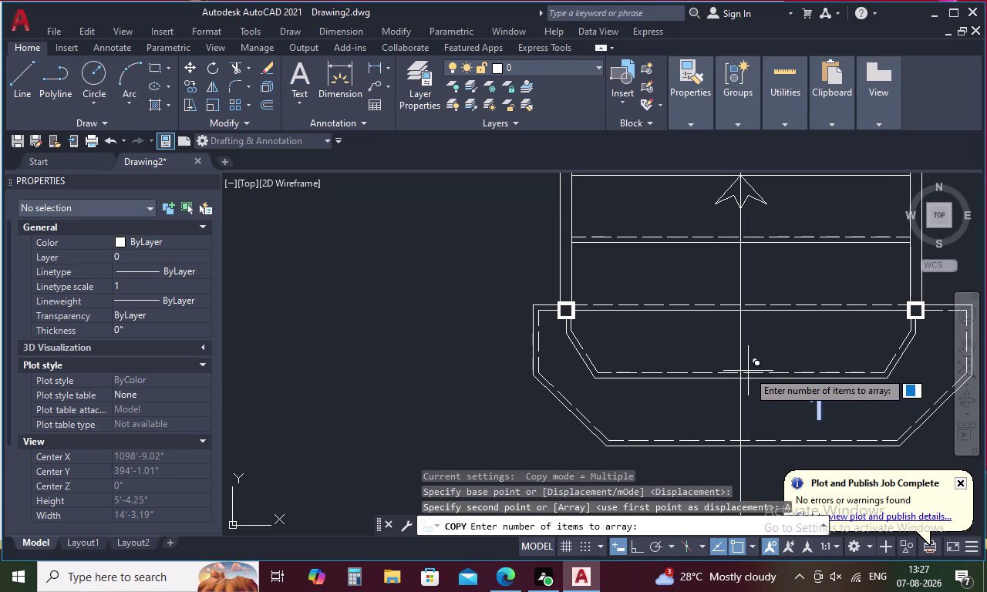
key(1)
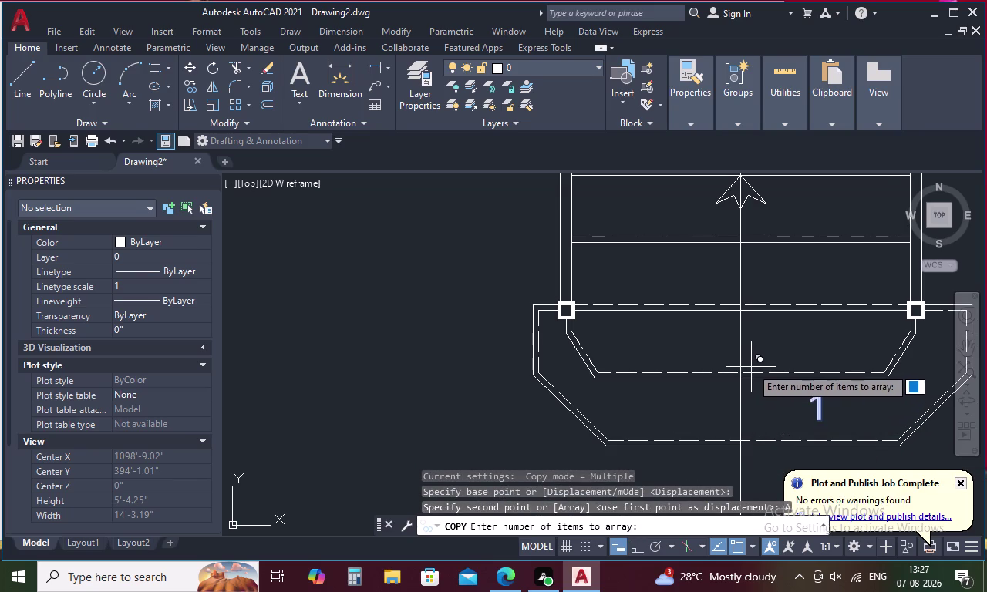
key(2)
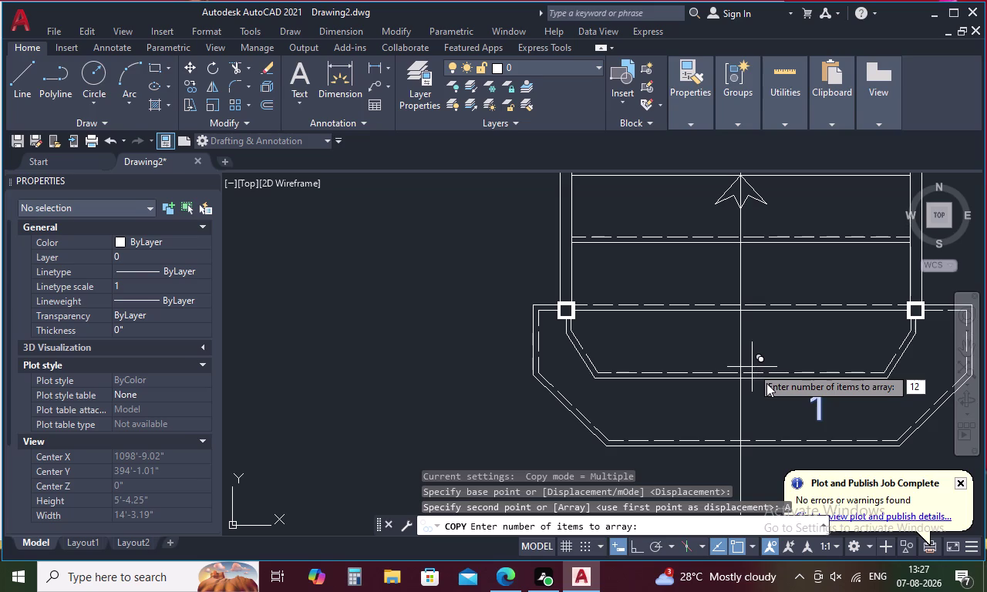
key(space)
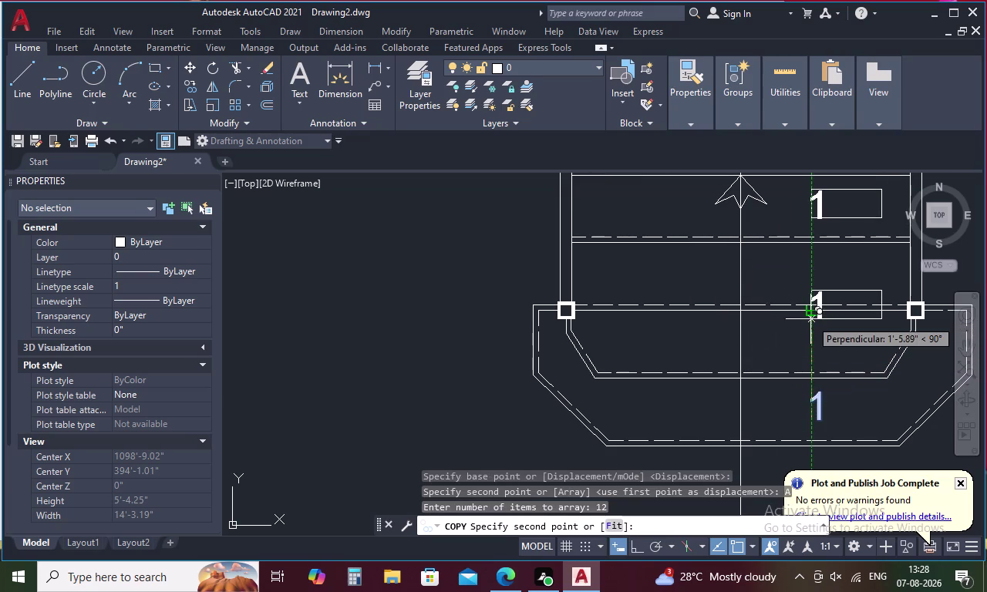
Space the twelve copies 1' apart straight up the staircase and end the copy.
key(F8)
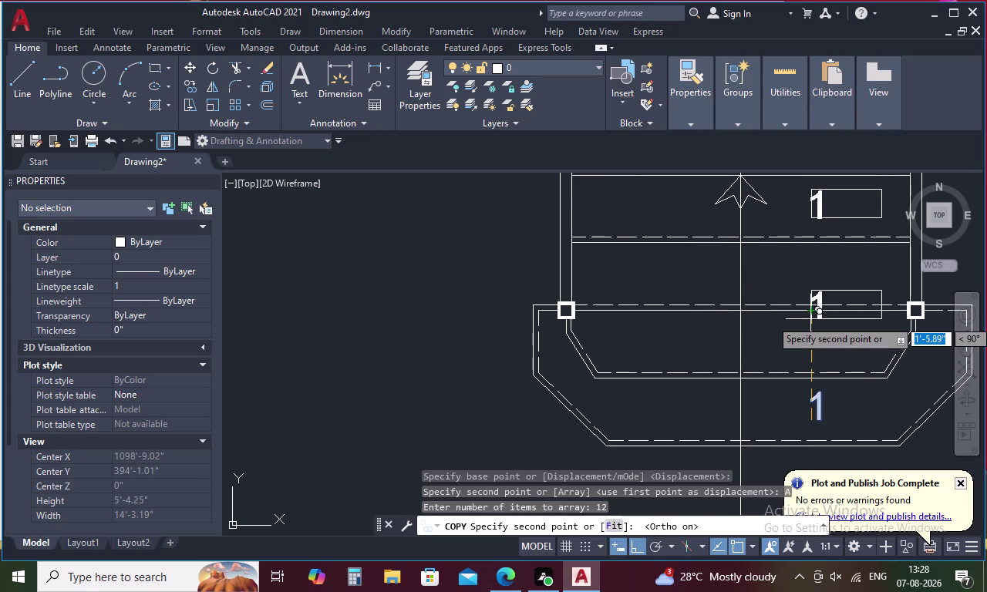
key(1)
text(')
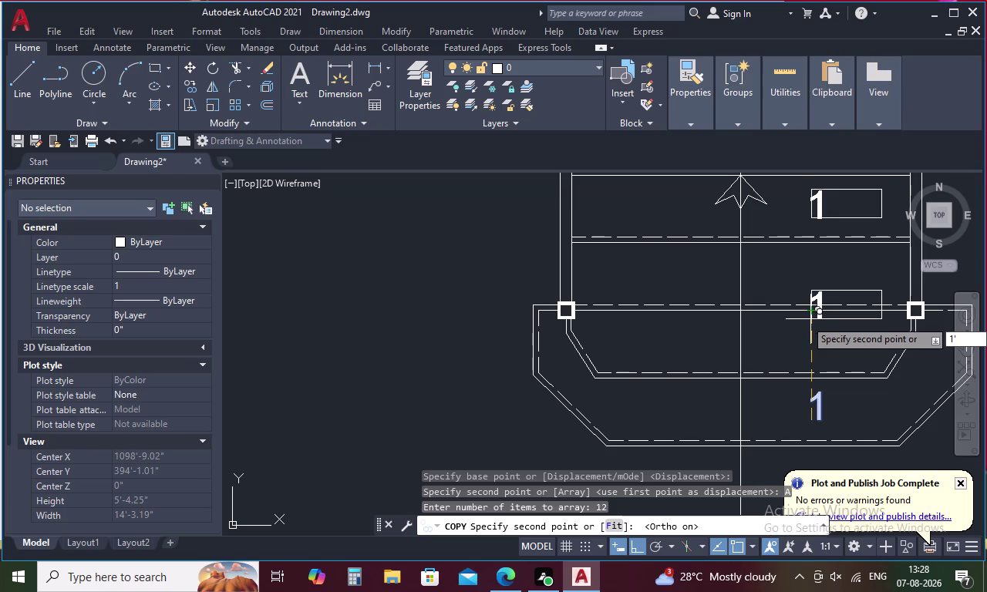
key(space)
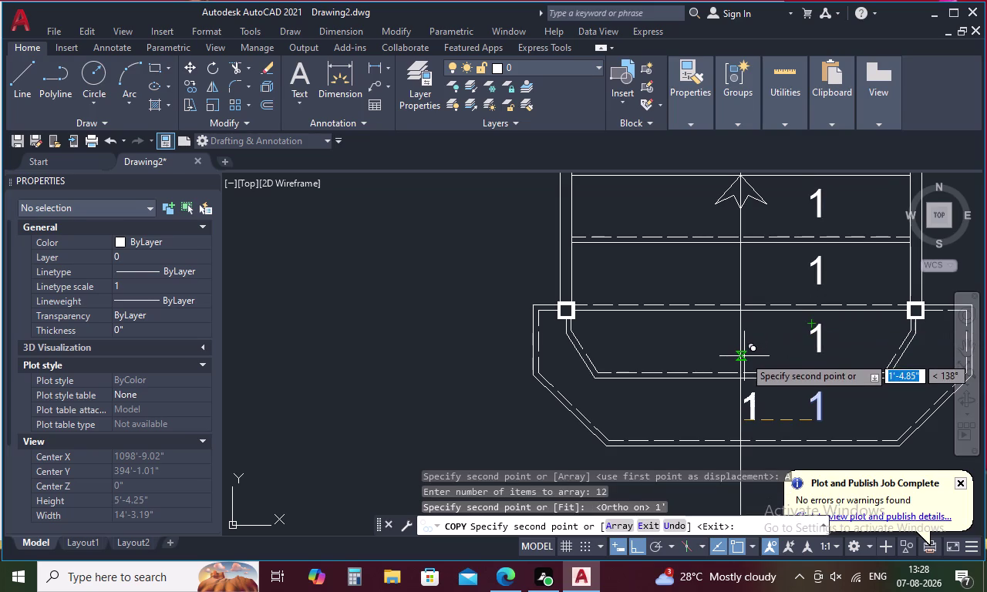
key(Escape)
scroll(down, 3)
middle_drag(799, 272, 746, 411)
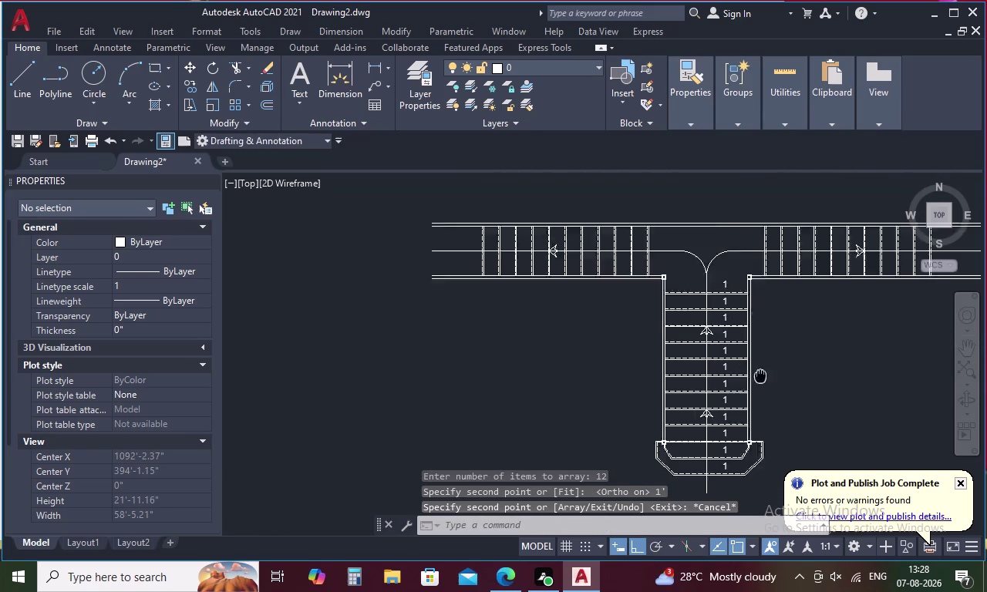
Copy the topmost step number into the right corridor's striped section with Ortho off.
middle_drag(746, 412, 742, 417)
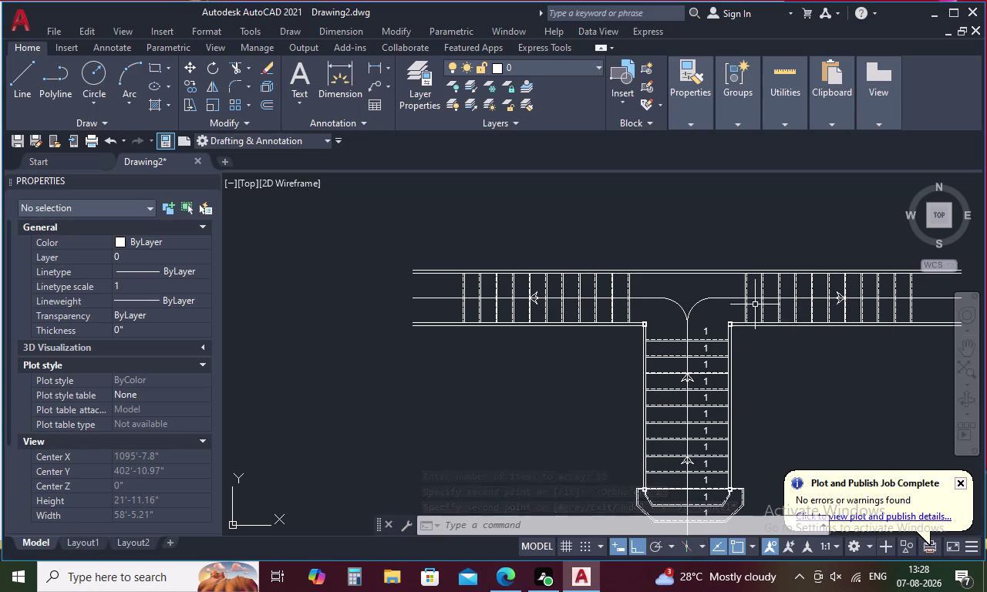
scroll(up, 3)
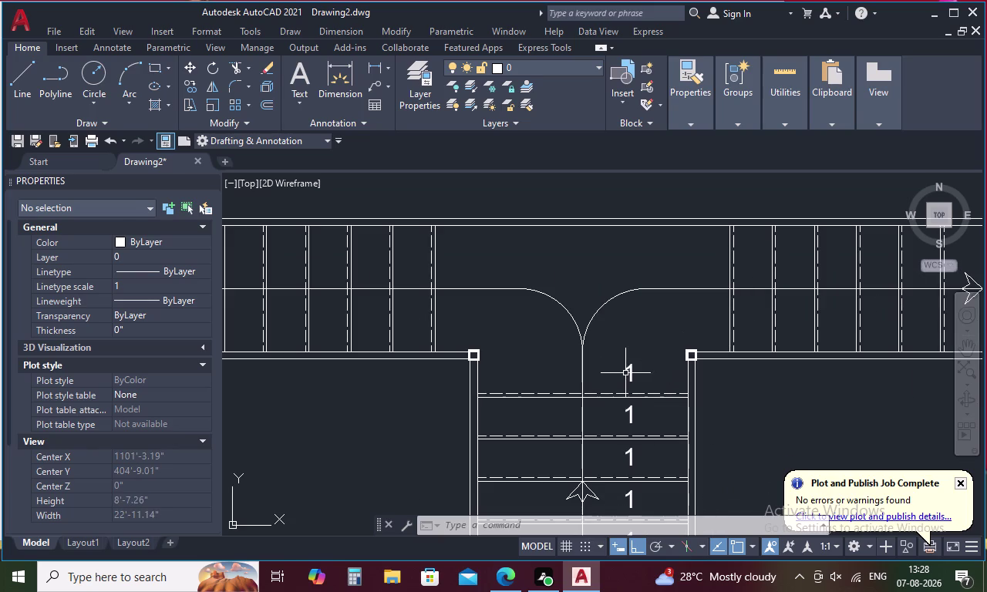
click(631, 369)
right_click(632, 368)
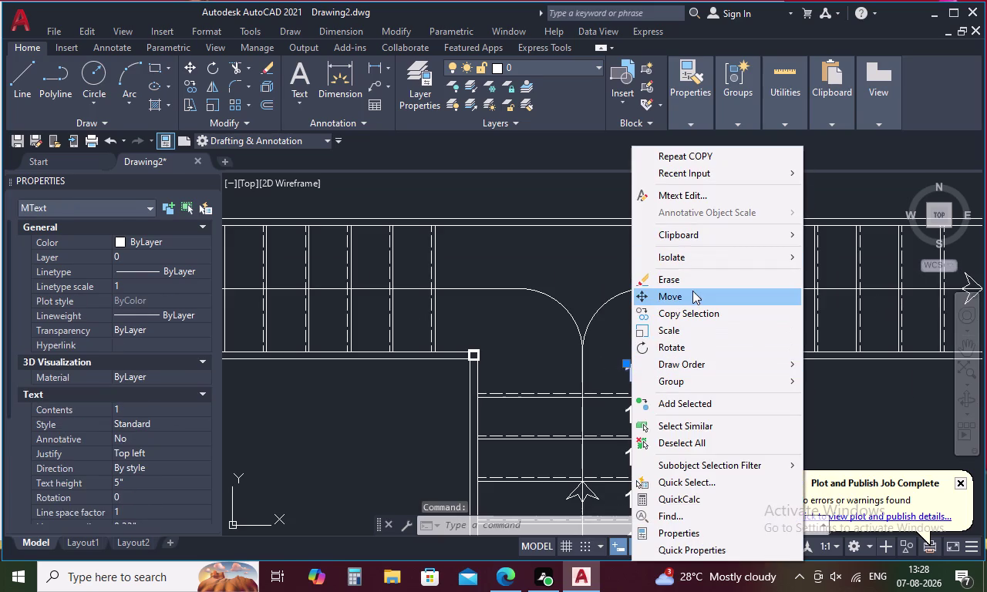
click(686, 313)
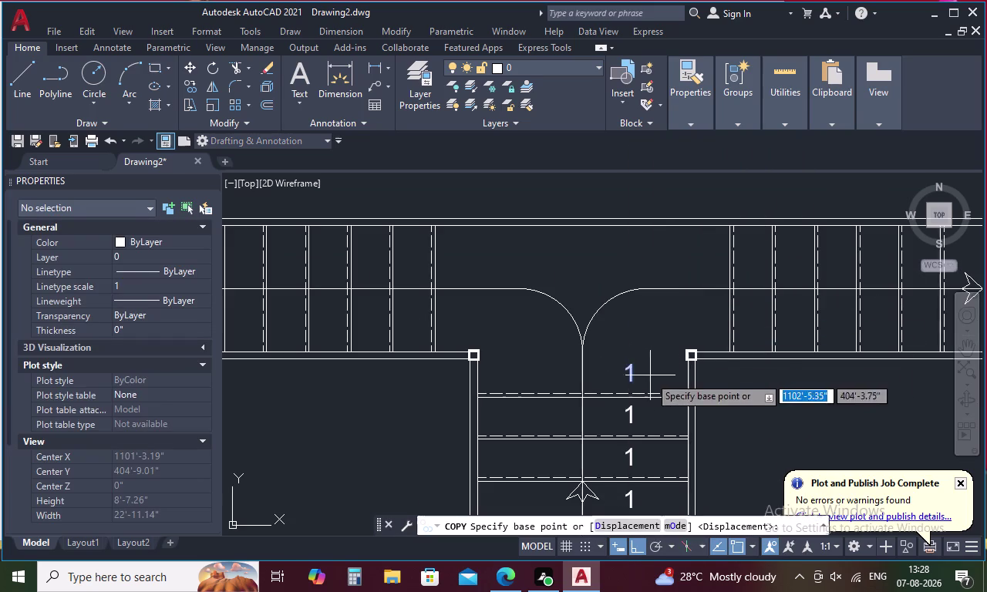
click(628, 381)
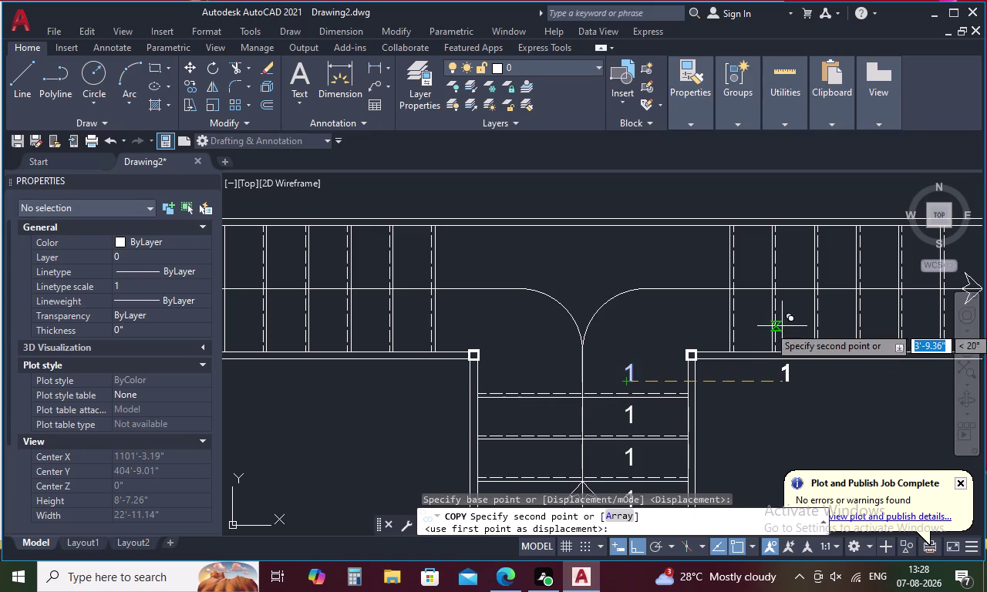
key(F8)
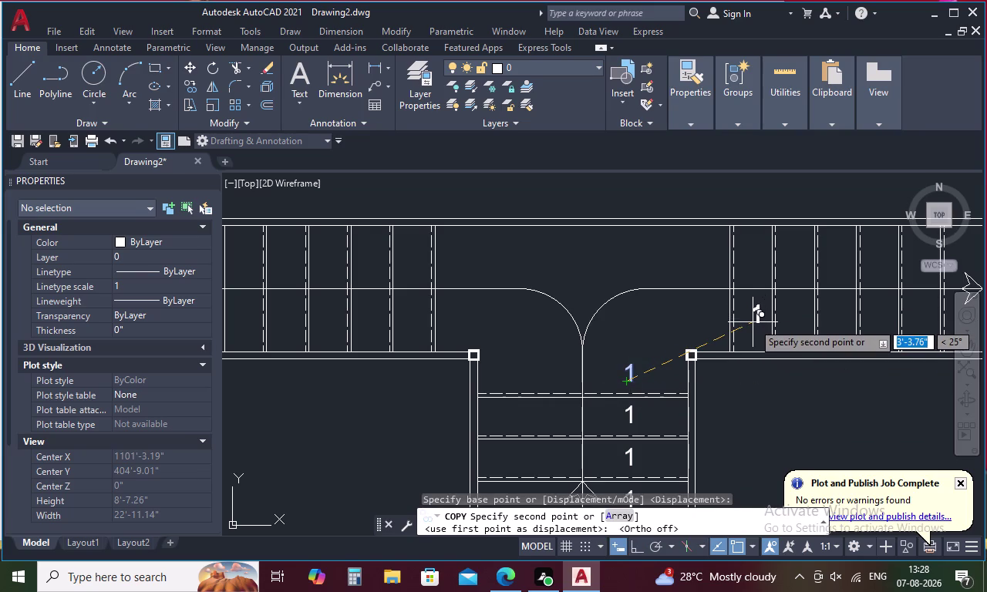
click(751, 324)
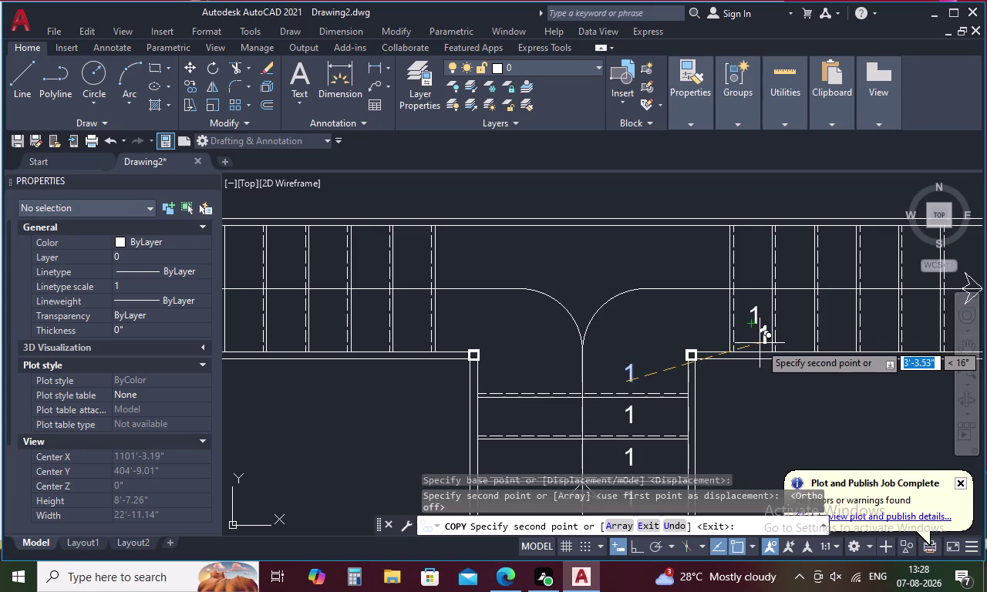
key(Escape)
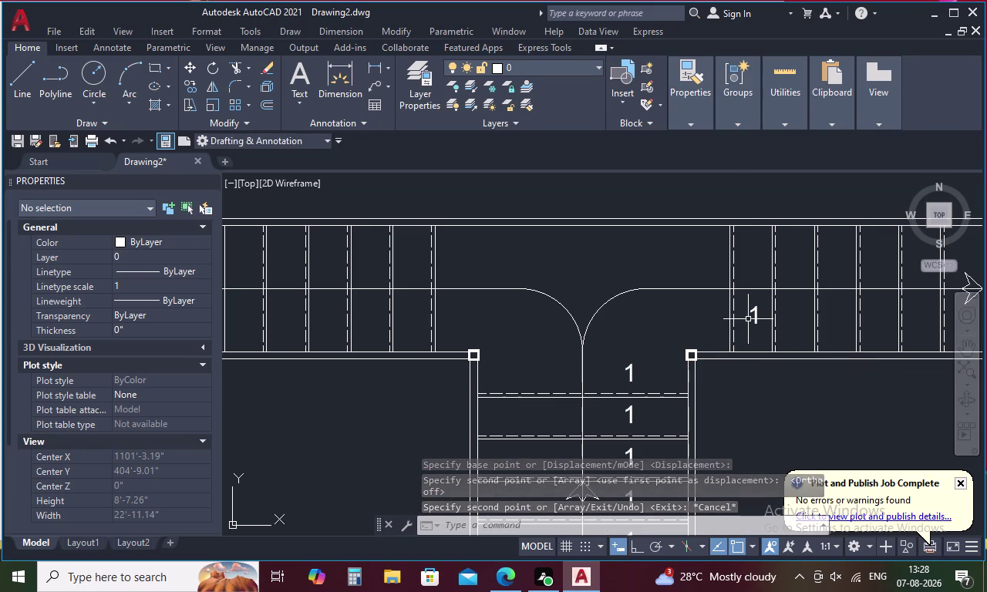
click(754, 312)
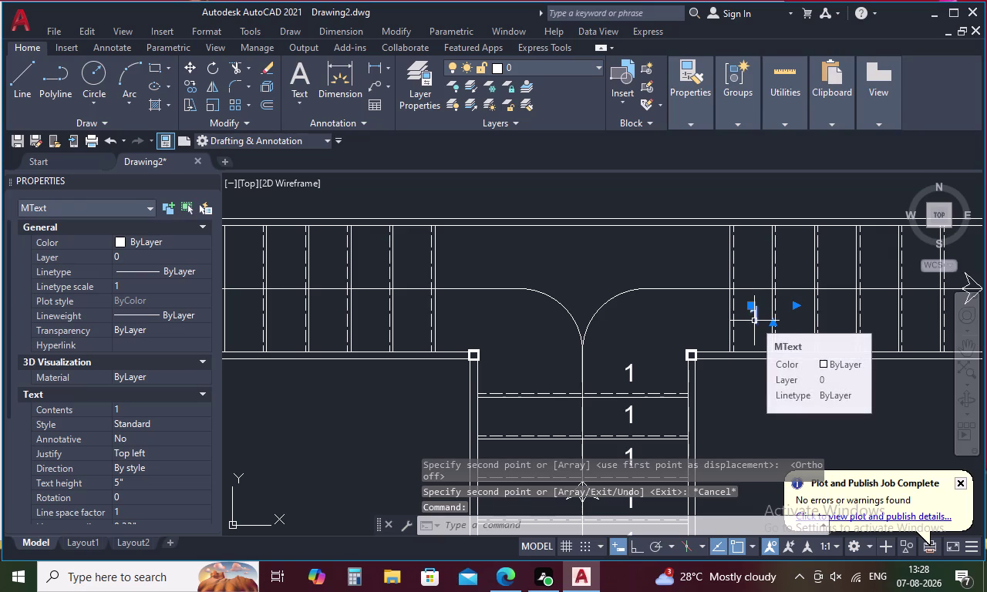
right_click(754, 320)
Copy the right-corridor '1' label from its base point, choosing the Array option.
click(801, 313)
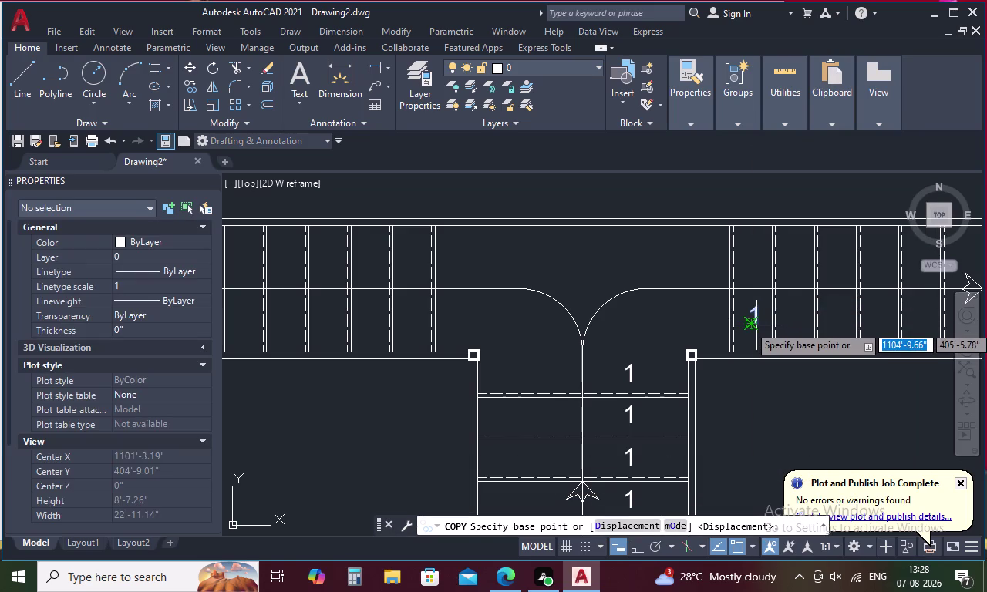
click(754, 324)
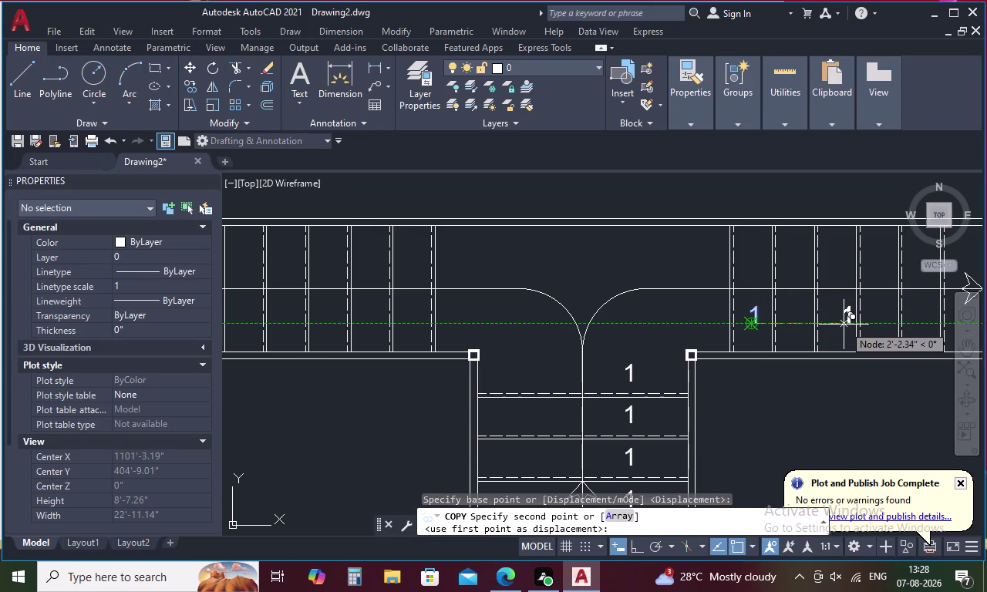
click(618, 507)
click(621, 521)
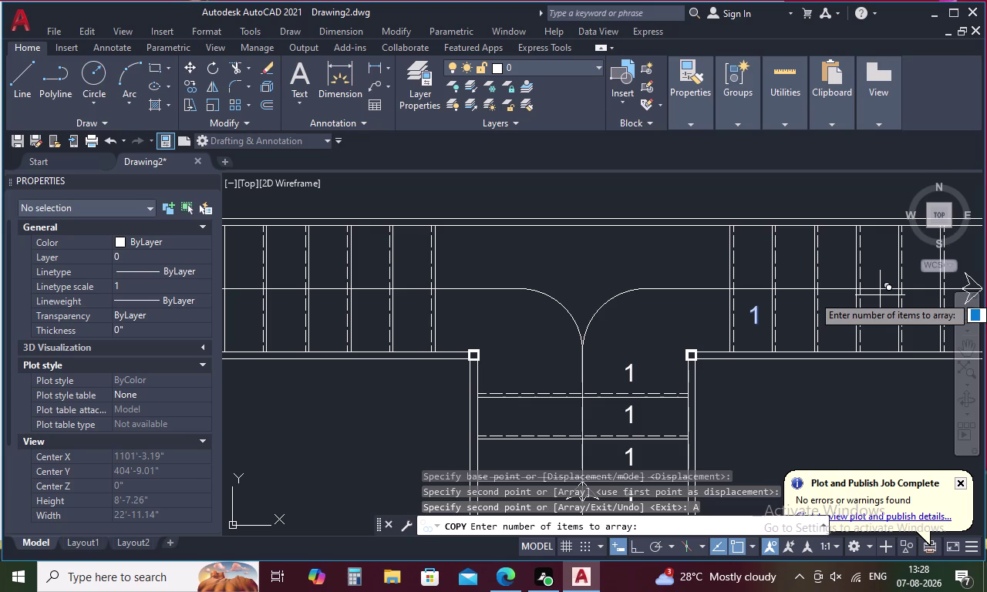
Array eleven '1' labels at 1' spacing along the right corridor with Ortho on.
key(1)
key(1)
key(space)
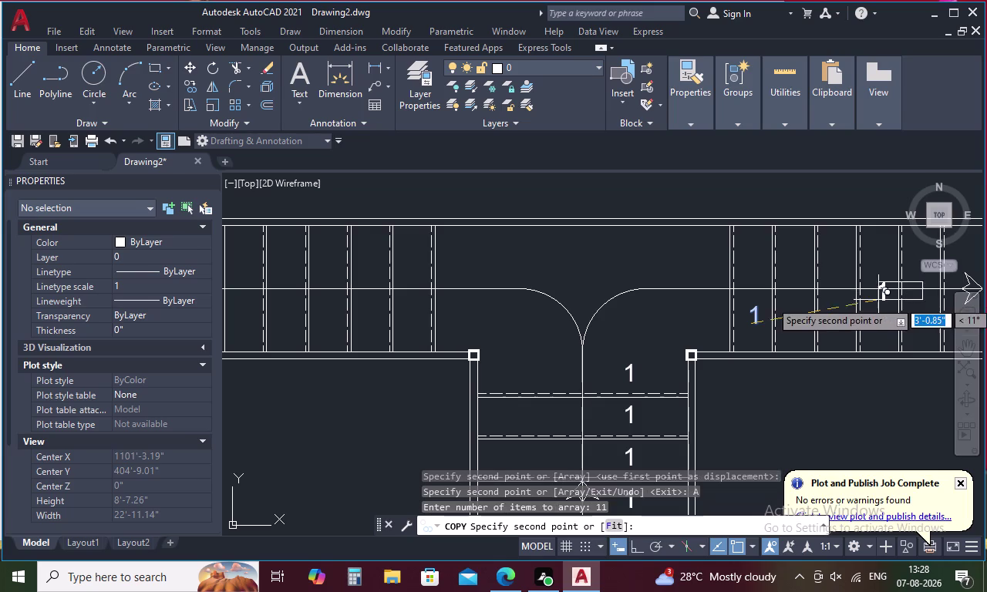
key(F8)
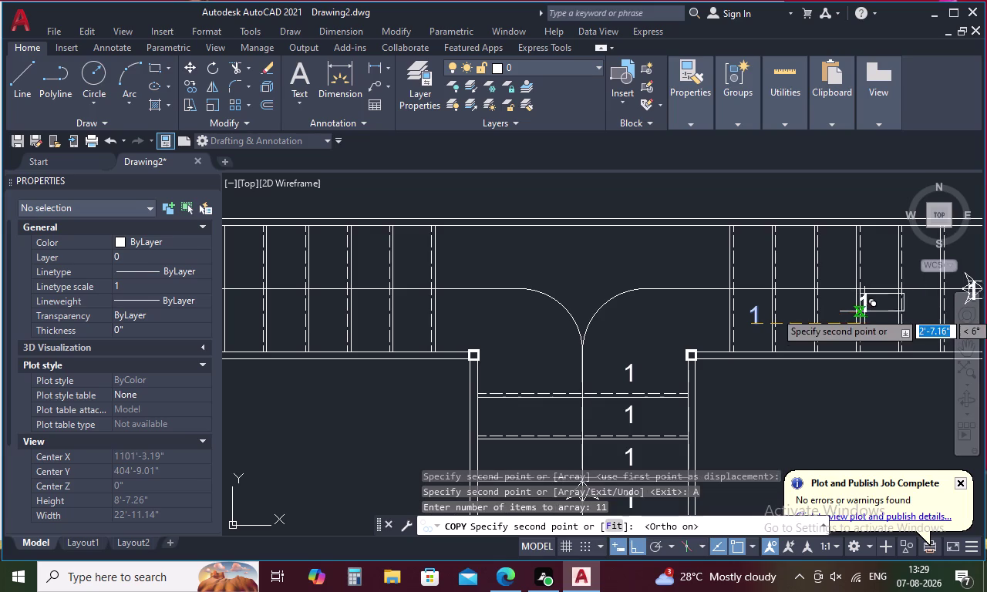
middle_drag(853, 317, 544, 319)
scroll(down, 3)
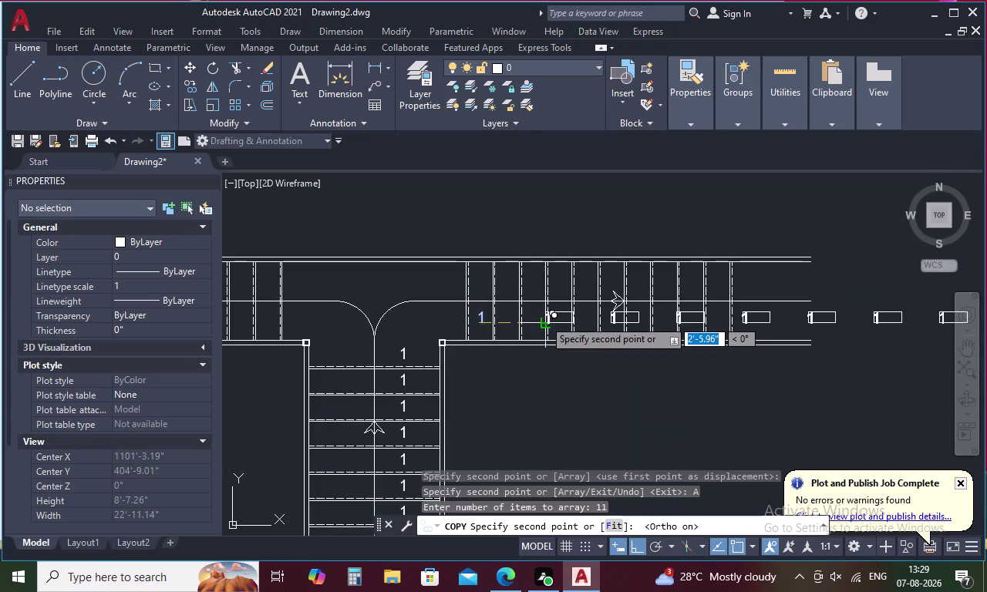
key(1)
key(apostrophe)
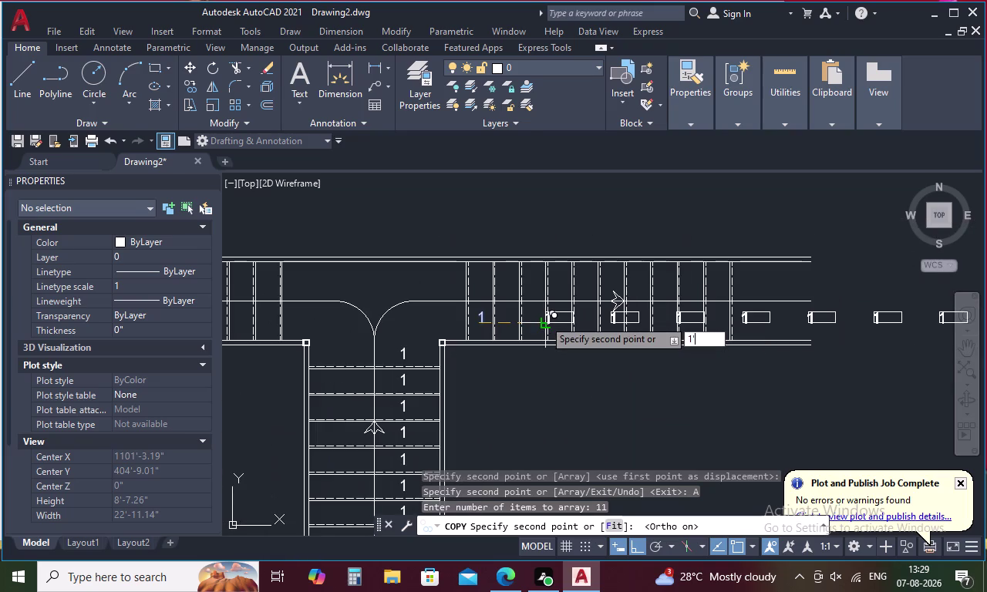
key(space)
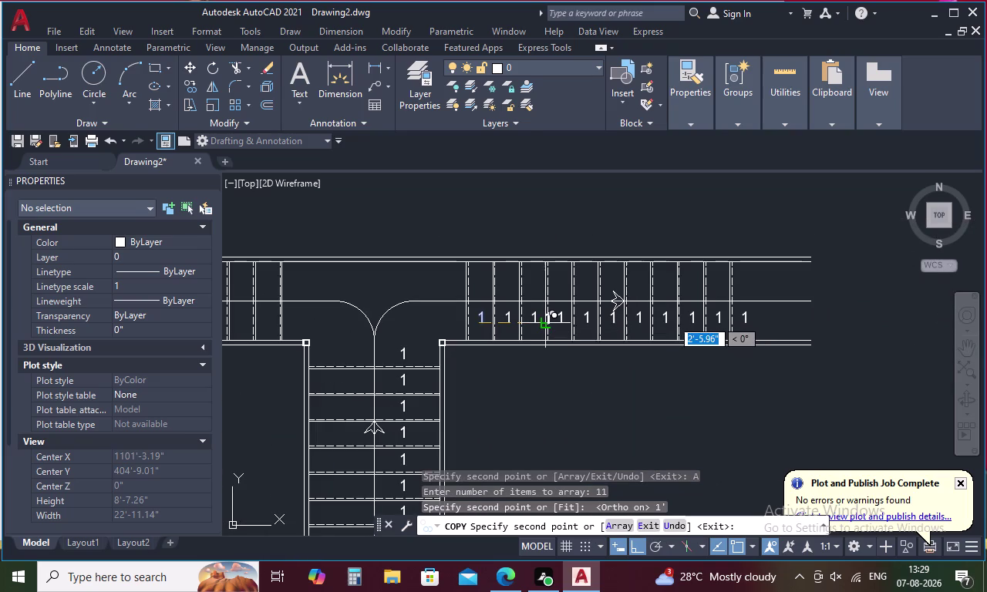
key(Escape)
middle_drag(554, 371, 626, 371)
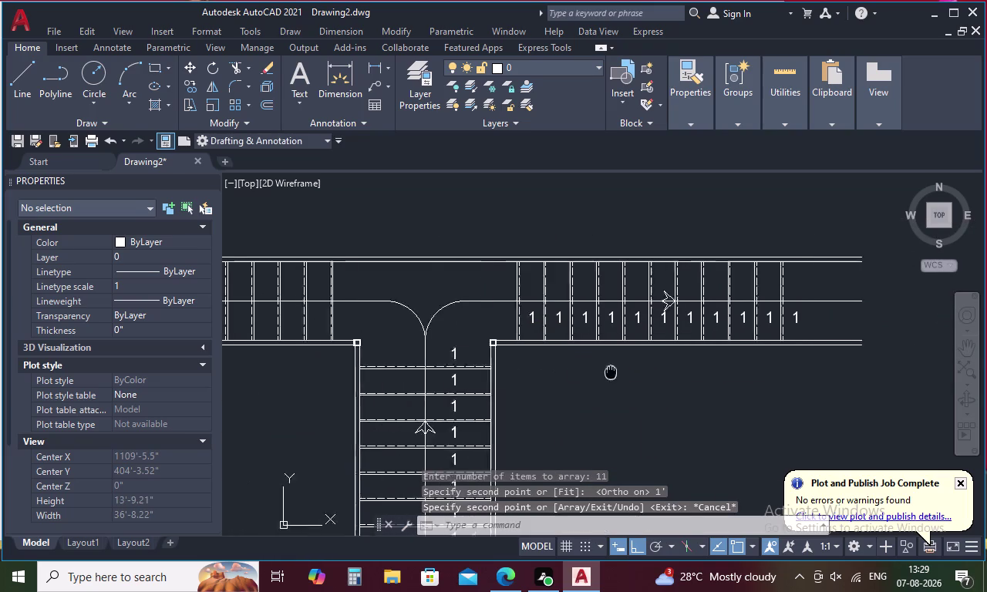
middle_drag(625, 371, 842, 376)
middle_drag(774, 324, 689, 322)
click(685, 328)
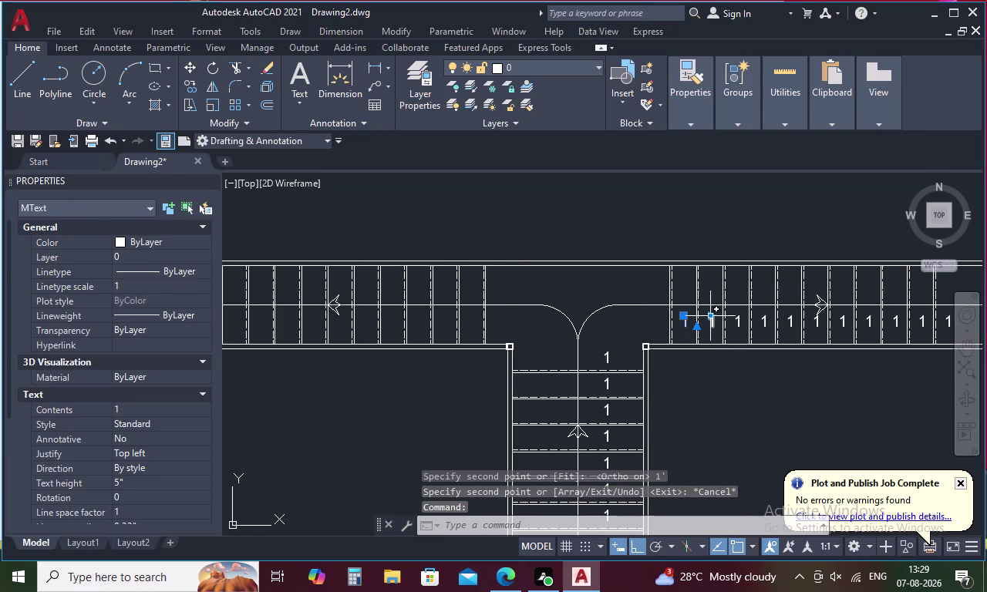
click(715, 324)
scroll(up, 3)
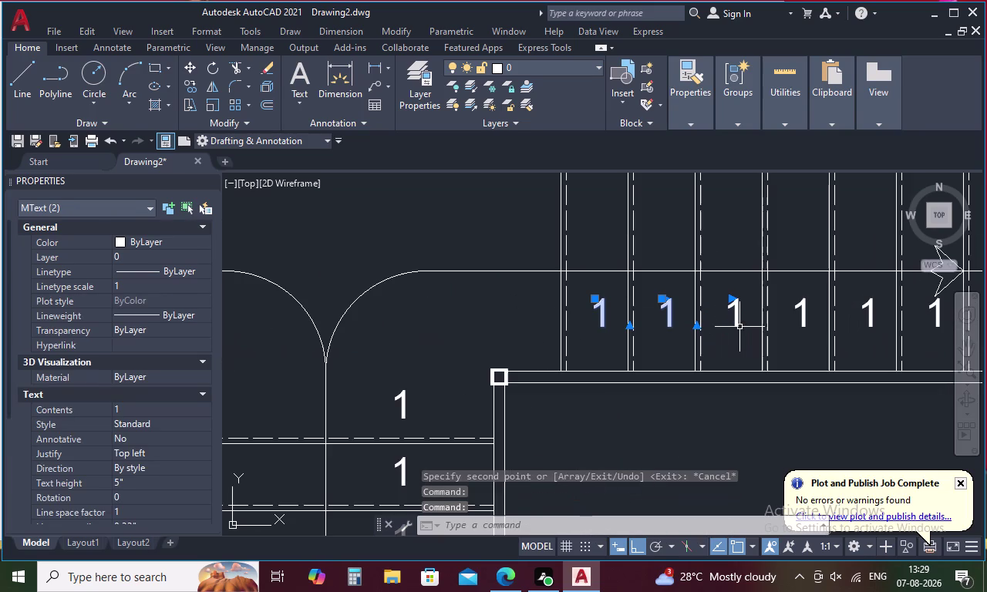
click(735, 321)
click(805, 314)
middle_drag(806, 313, 555, 344)
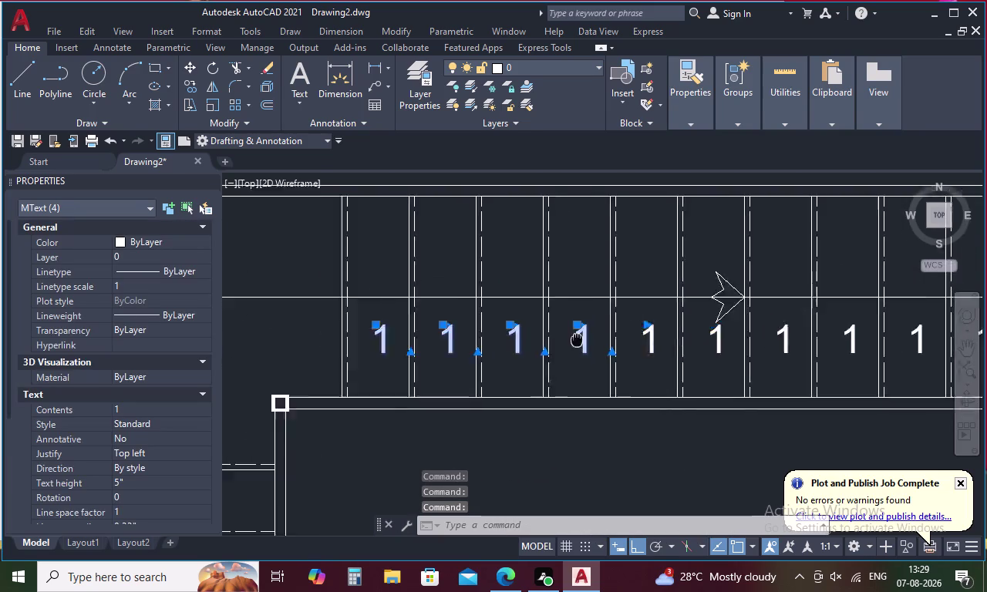
middle_drag(555, 343, 510, 349)
click(571, 346)
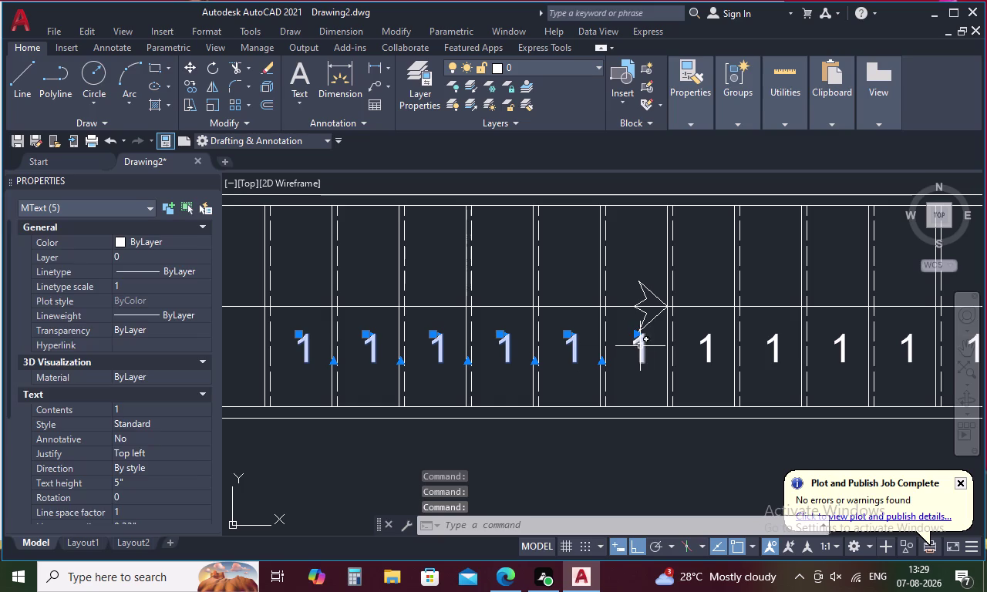
click(640, 346)
click(709, 348)
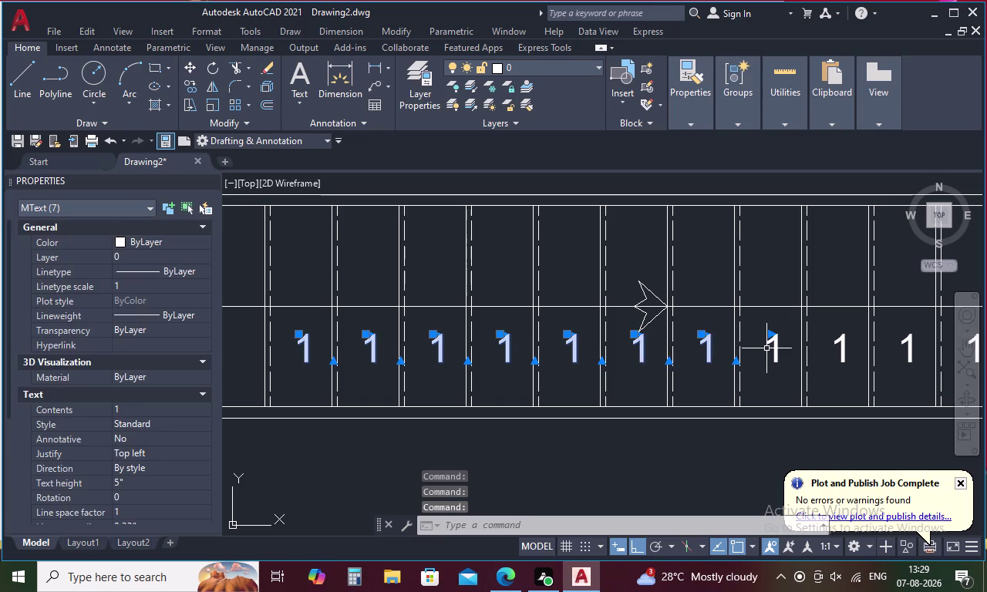
click(775, 346)
click(845, 344)
middle_drag(847, 342, 615, 368)
click(673, 368)
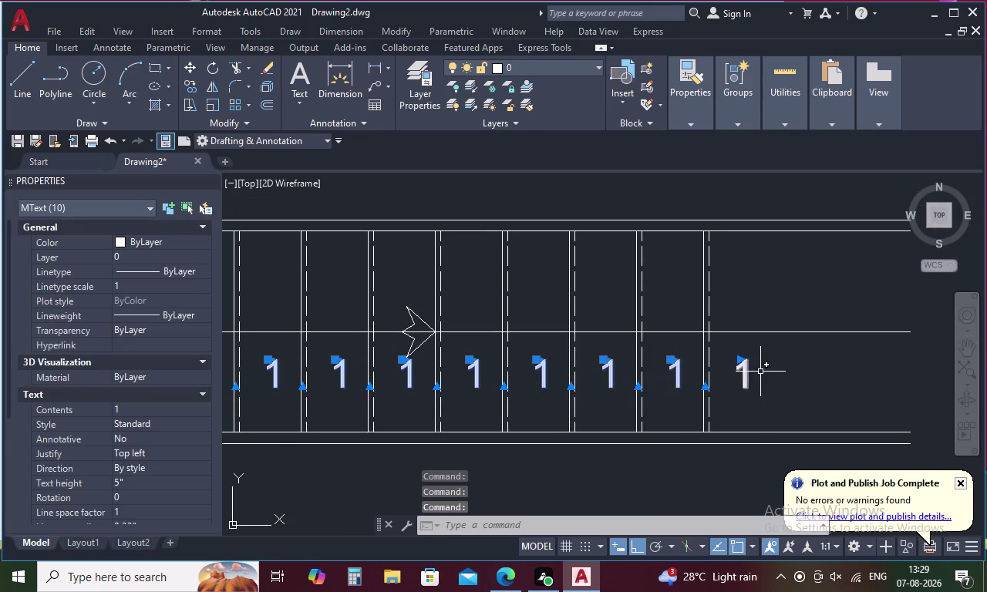
click(748, 376)
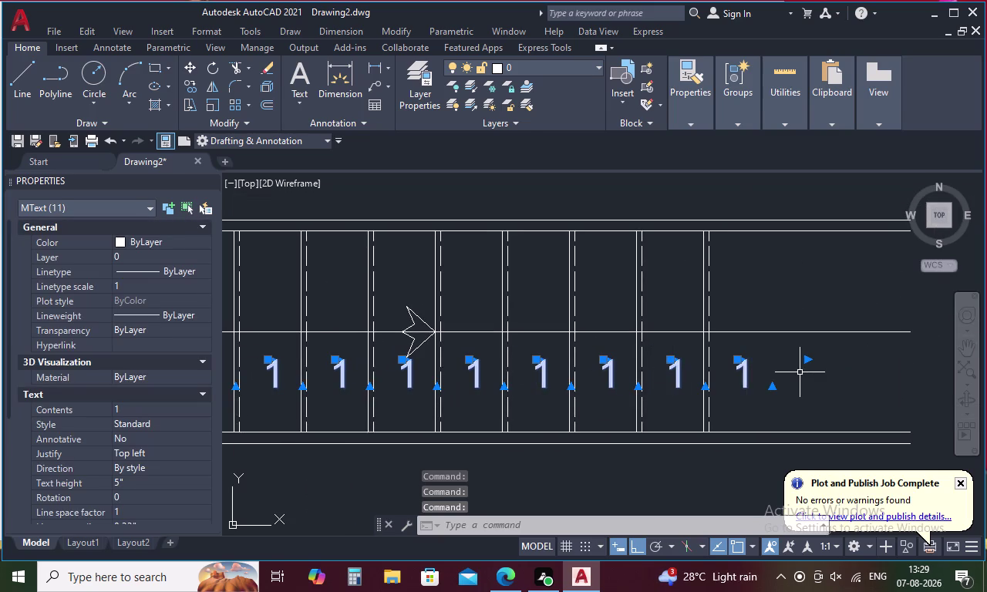
key(m)
key(Escape)
scroll(down, 3)
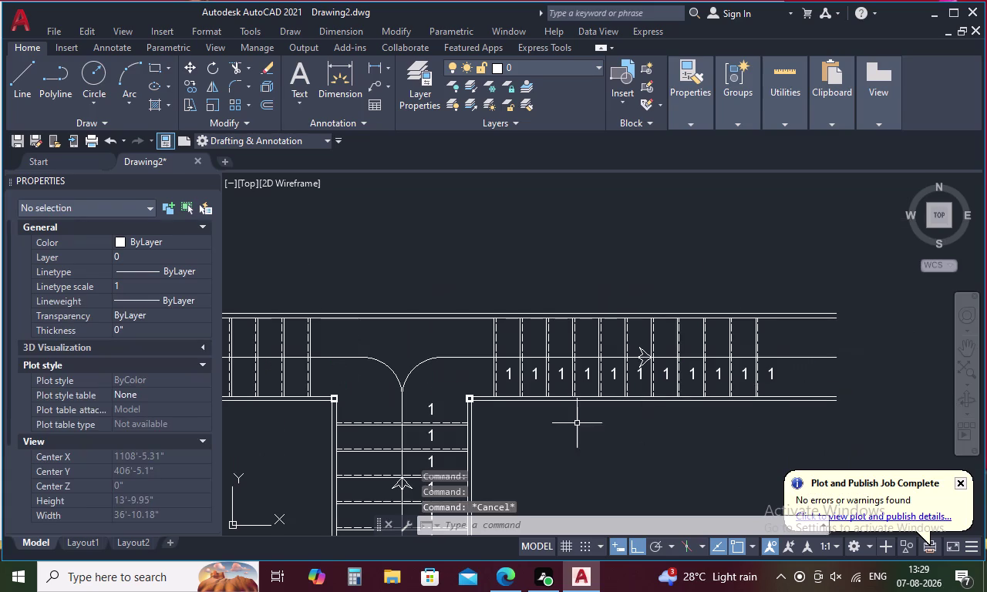
middle_drag(451, 388, 583, 340)
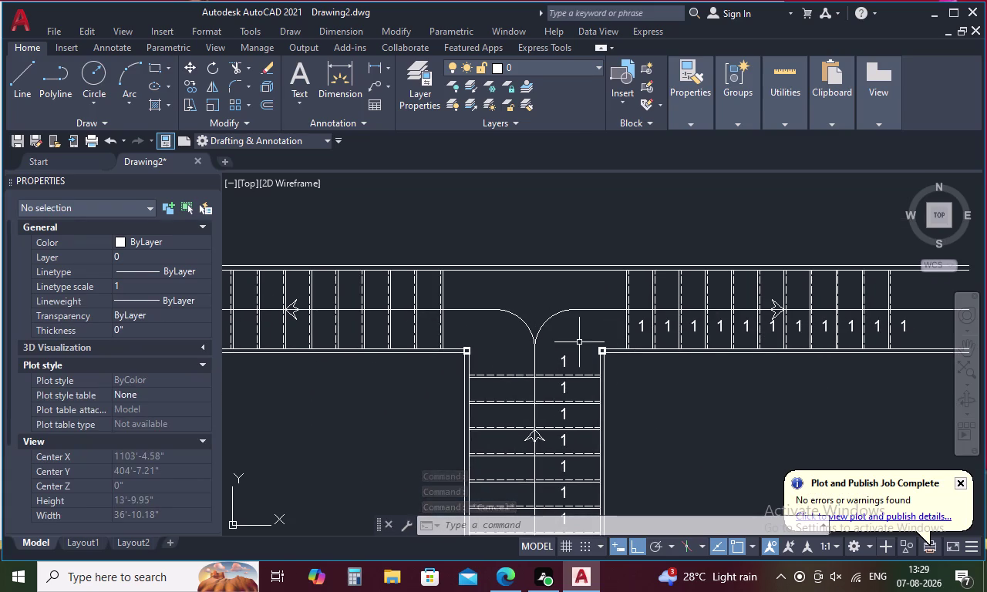
Copy the first right-corridor '1' label into the left-corridor tread beside the junction.
click(640, 332)
right_click(640, 332)
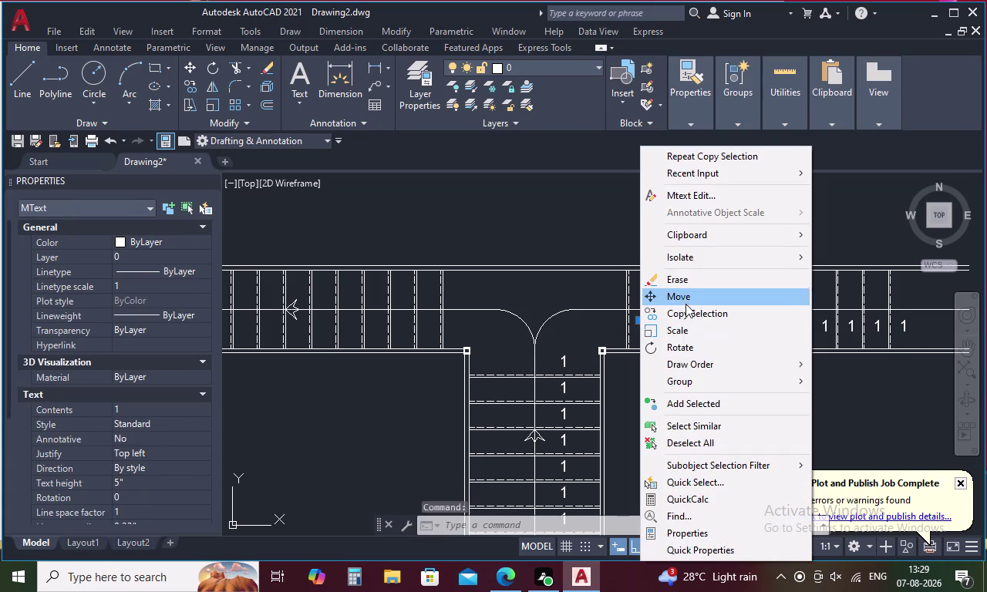
click(688, 313)
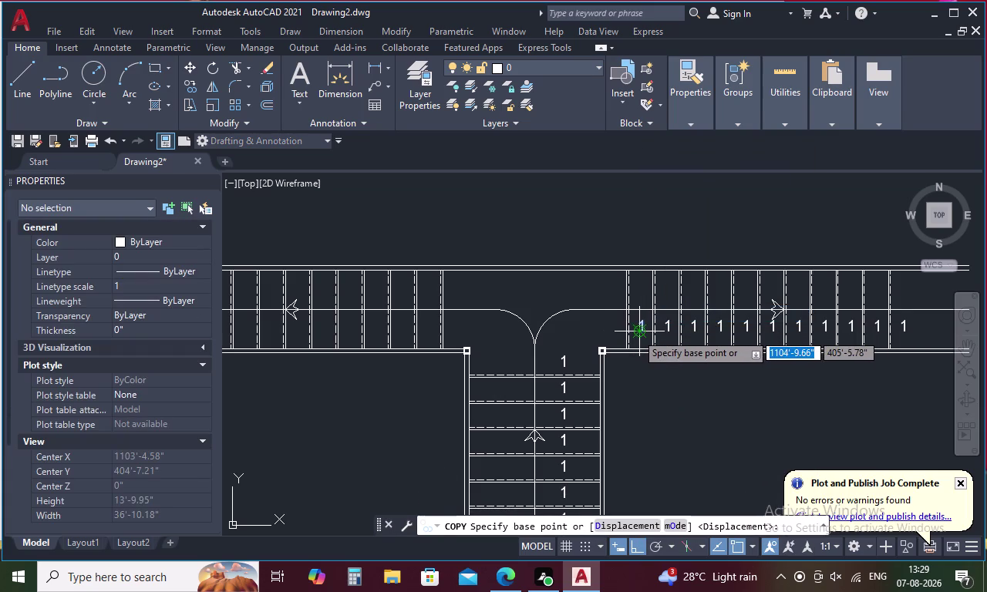
click(636, 333)
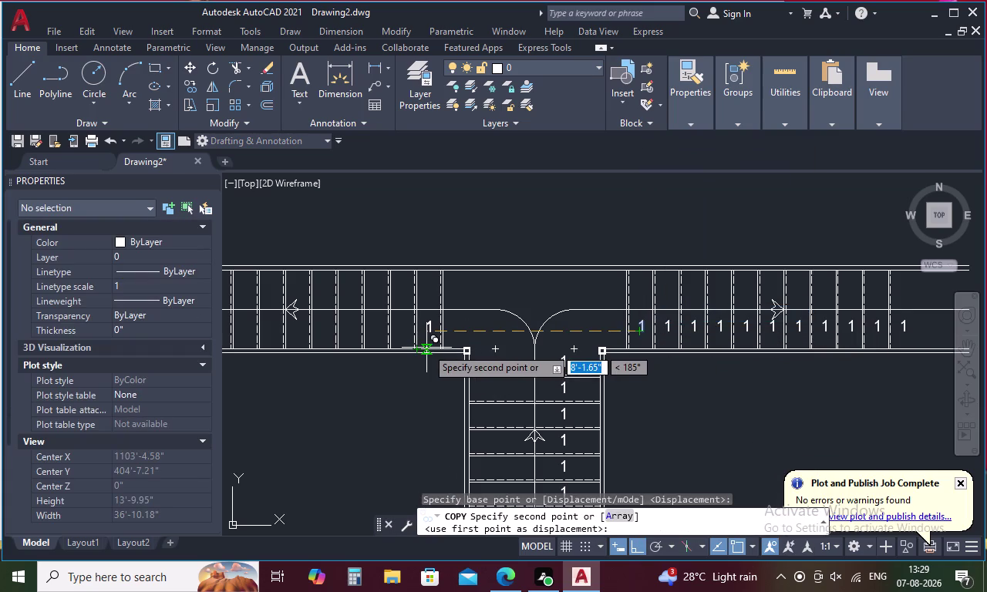
scroll(up, 3)
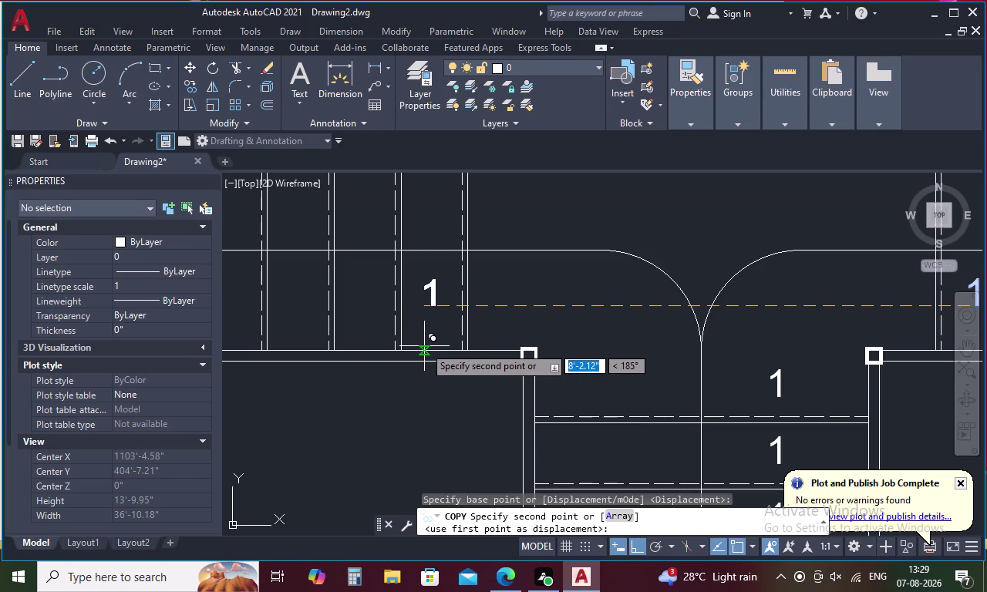
click(424, 346)
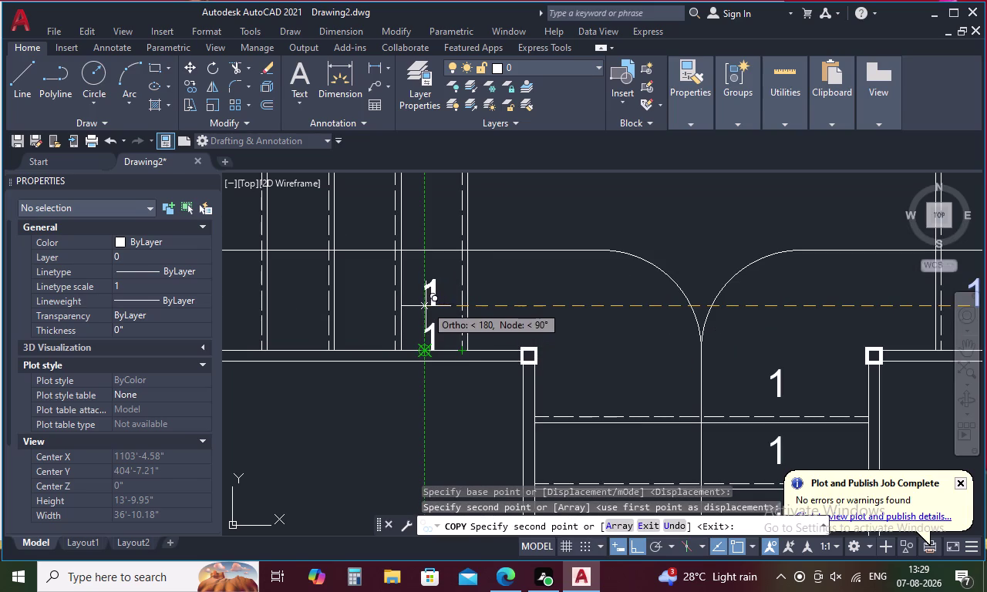
scroll(up, 3)
click(426, 303)
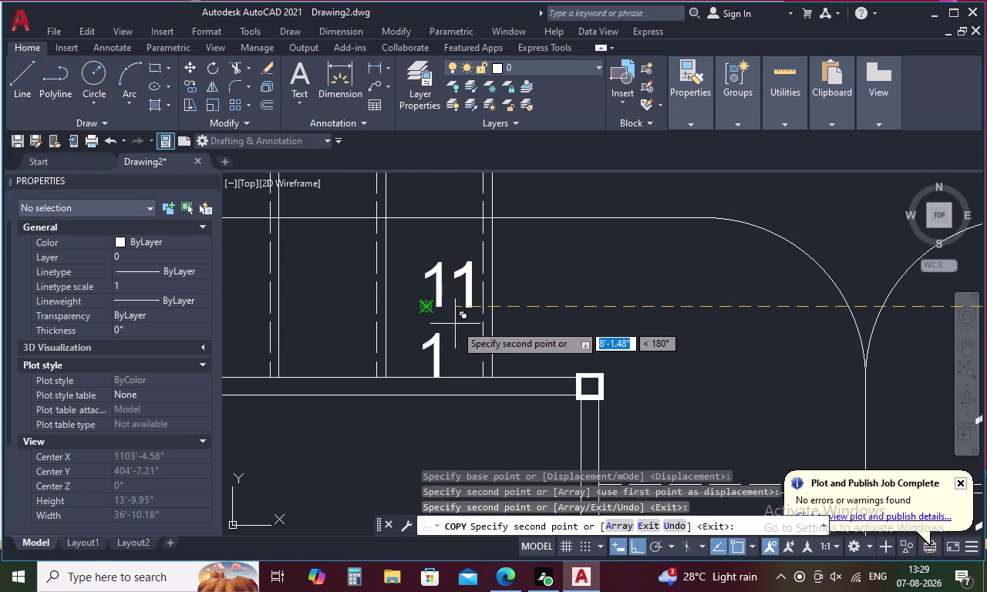
key(Escape)
Delete the overlapping duplicate label and select the remaining left-corridor '1' label.
click(433, 359)
key(Delete)
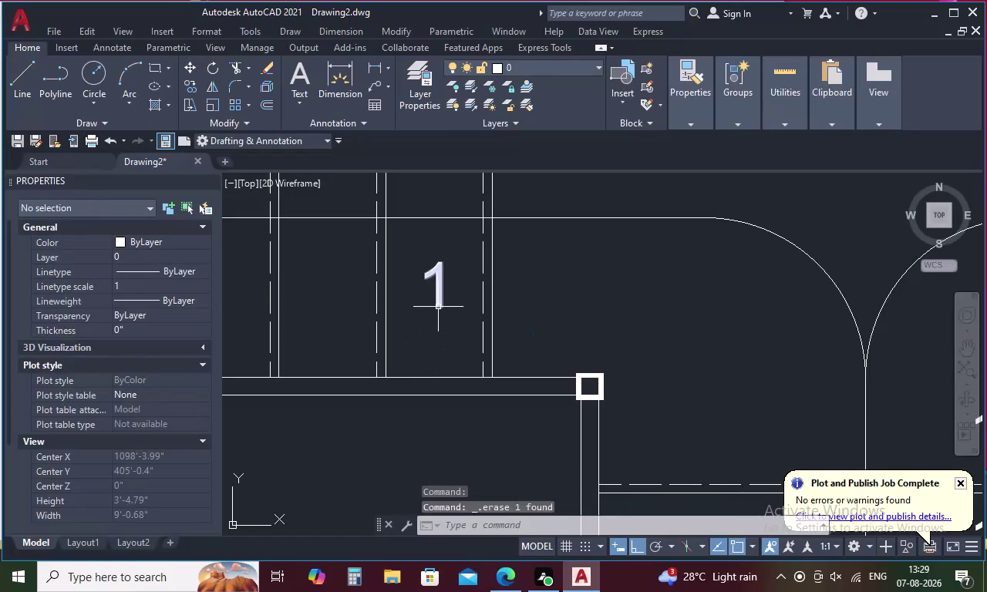
click(438, 307)
Array the left-corridor '1' label as 11 items at 1', then undo the misplaced diagonal row.
right_click(438, 307)
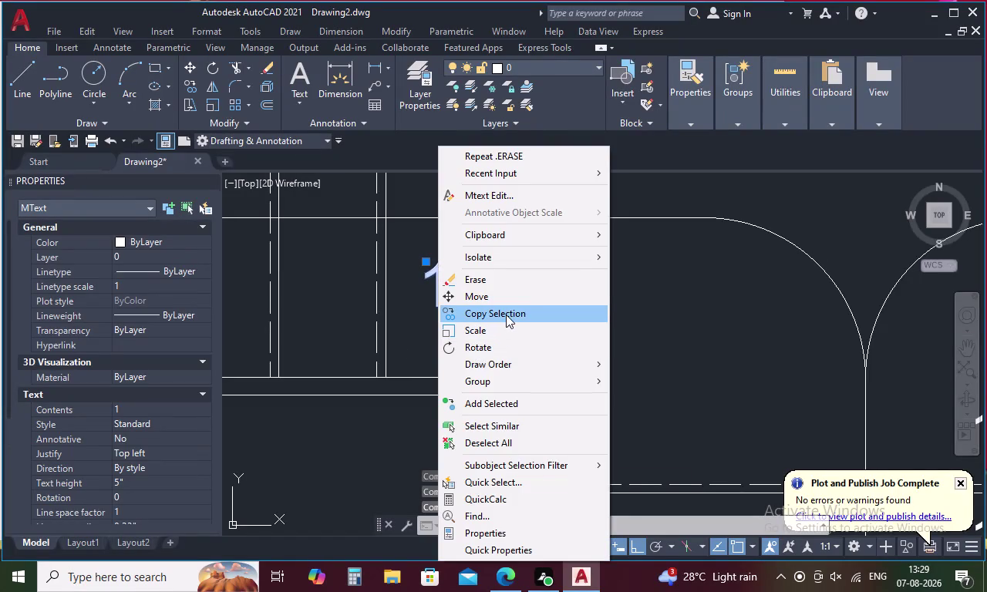
click(506, 314)
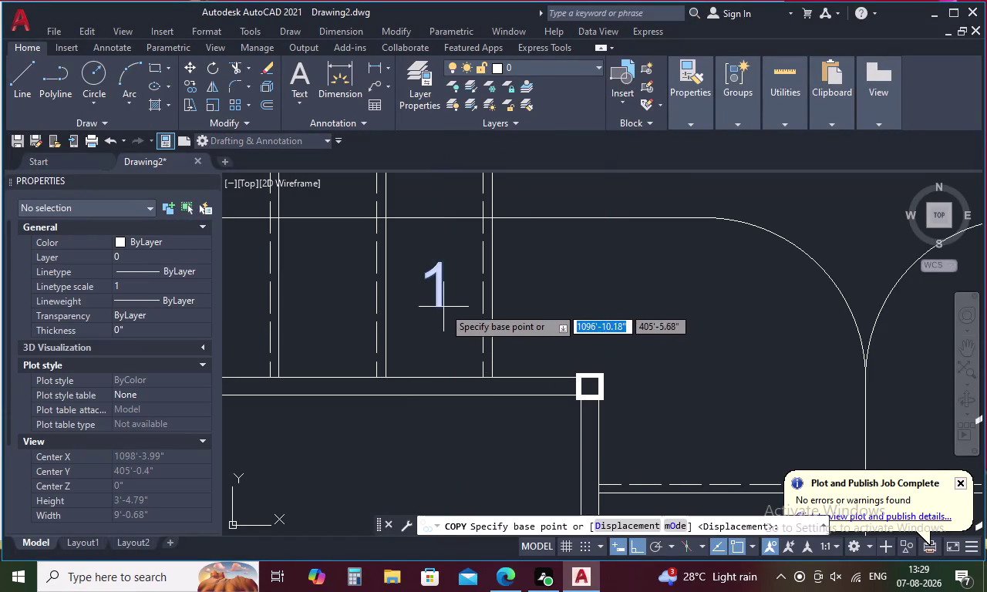
click(440, 303)
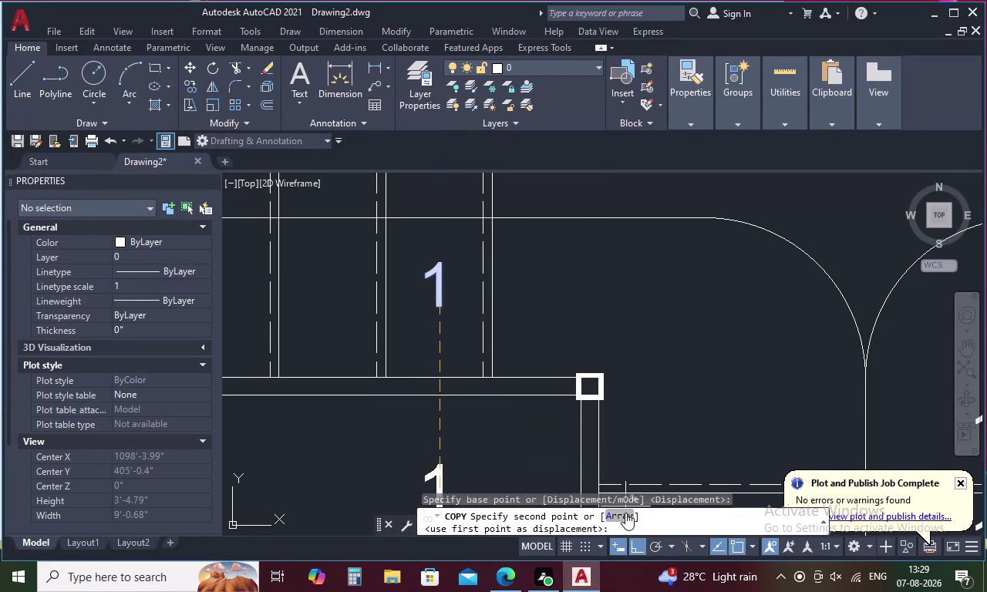
click(625, 513)
scroll(down, 3)
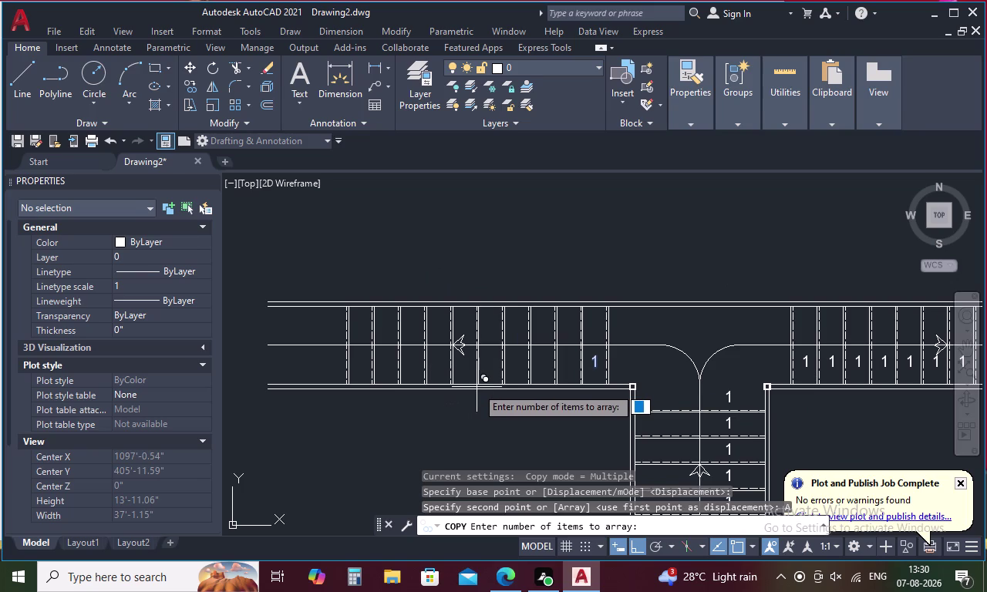
text(11)
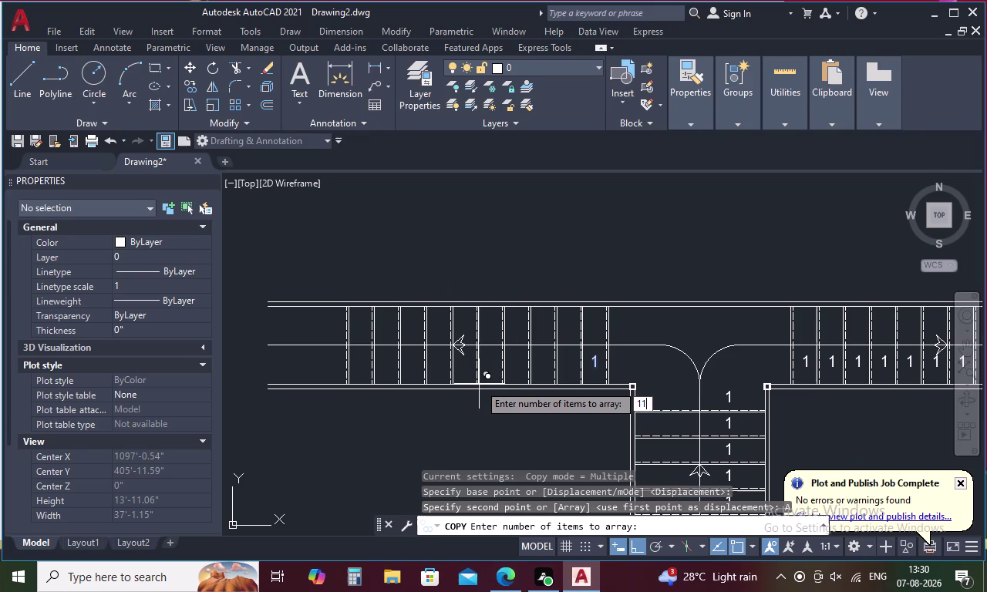
key(space)
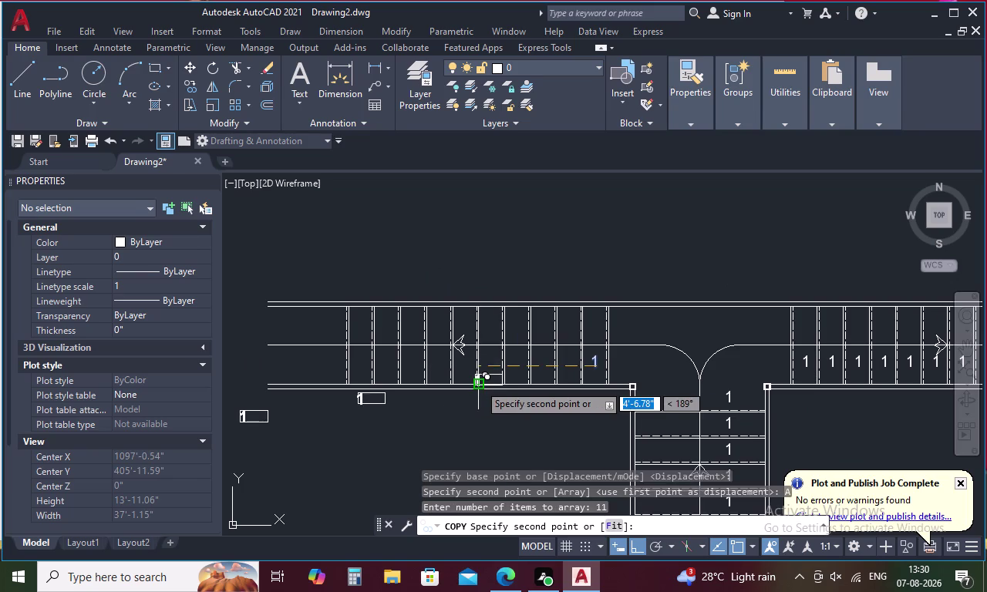
key(1)
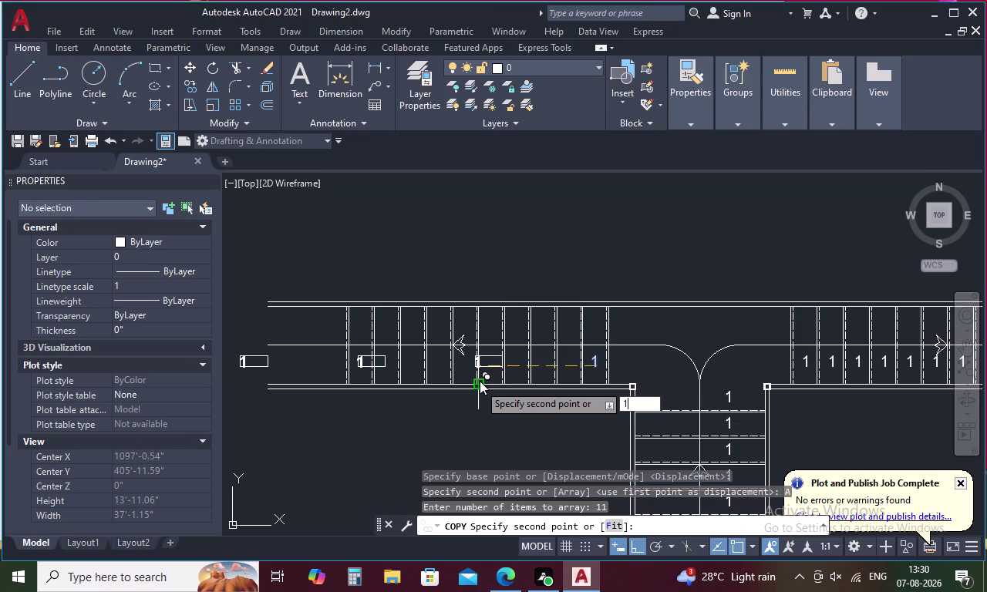
key(apostrophe)
key(space)
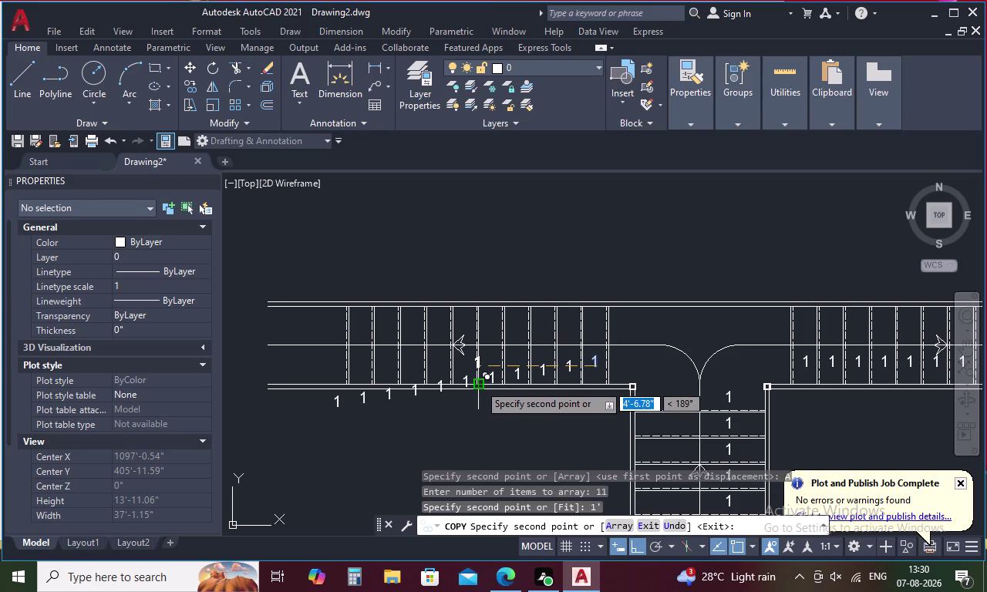
key(ctrl+z)
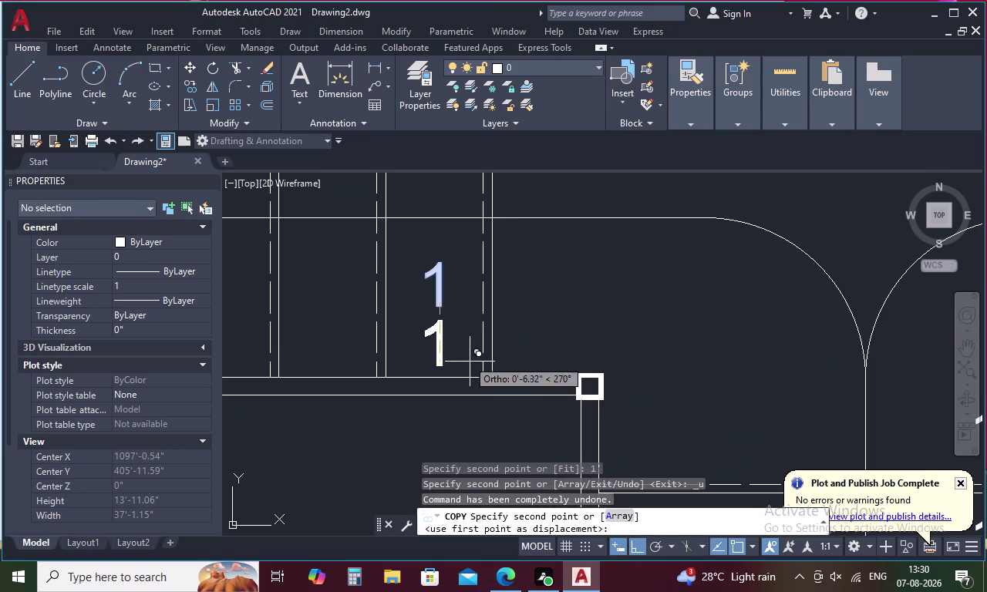
Redo the array of eleven '1' labels at 1' spacing along the left corridor.
click(619, 515)
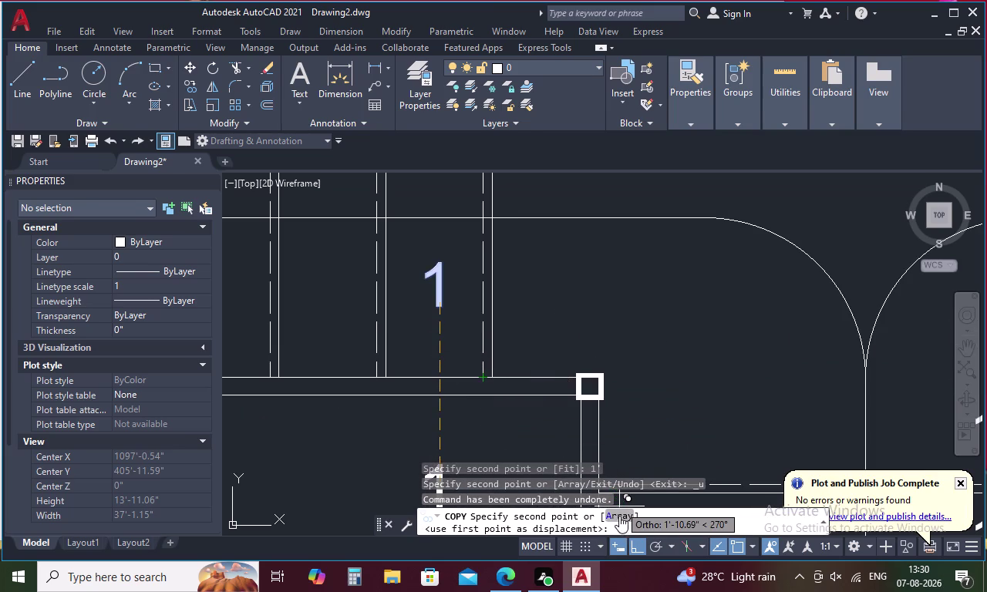
scroll(down, 3)
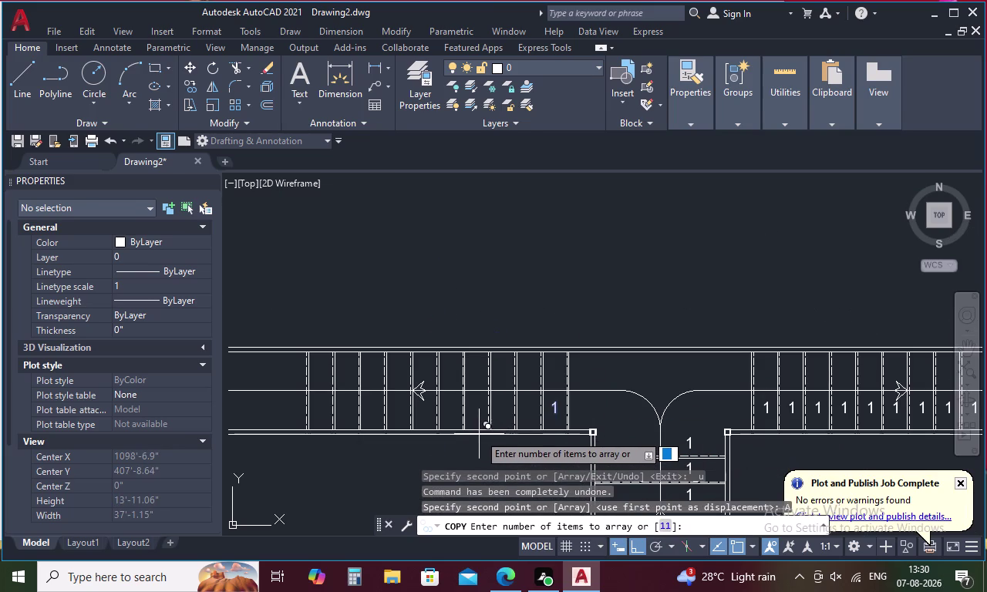
key(space)
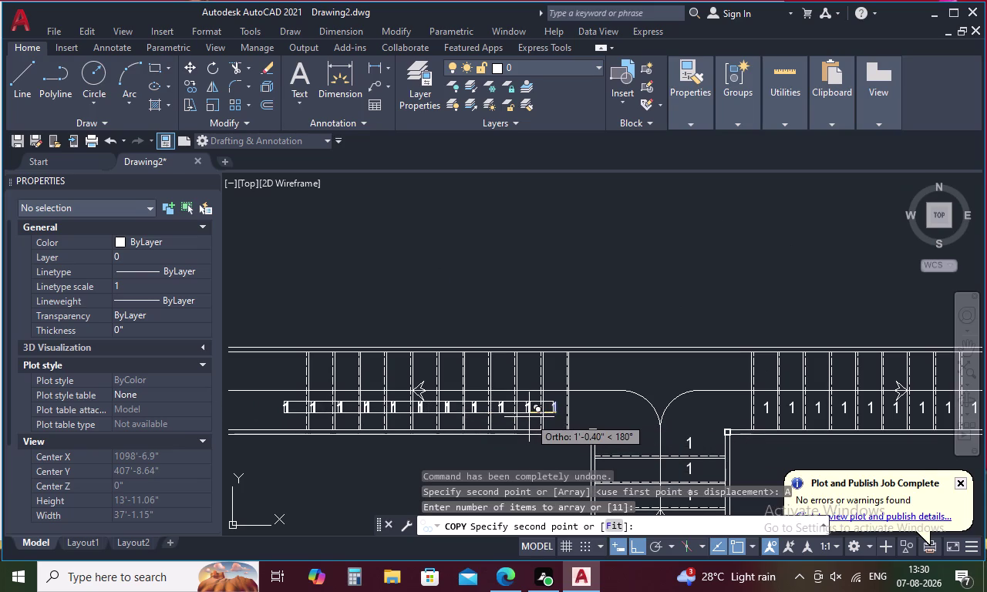
key(1)
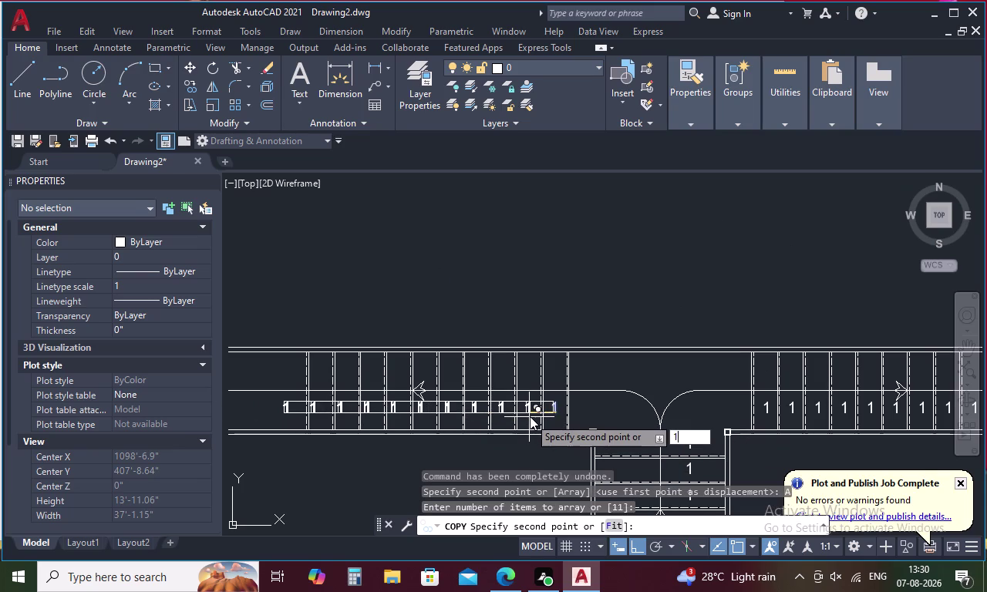
text(')
key(space)
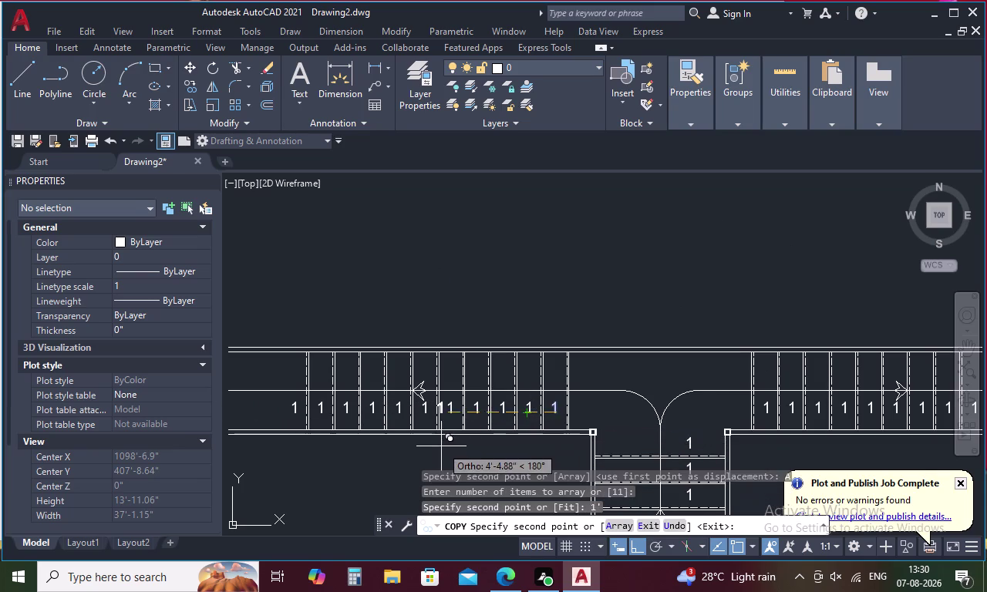
scroll(down, 3)
key(Escape)
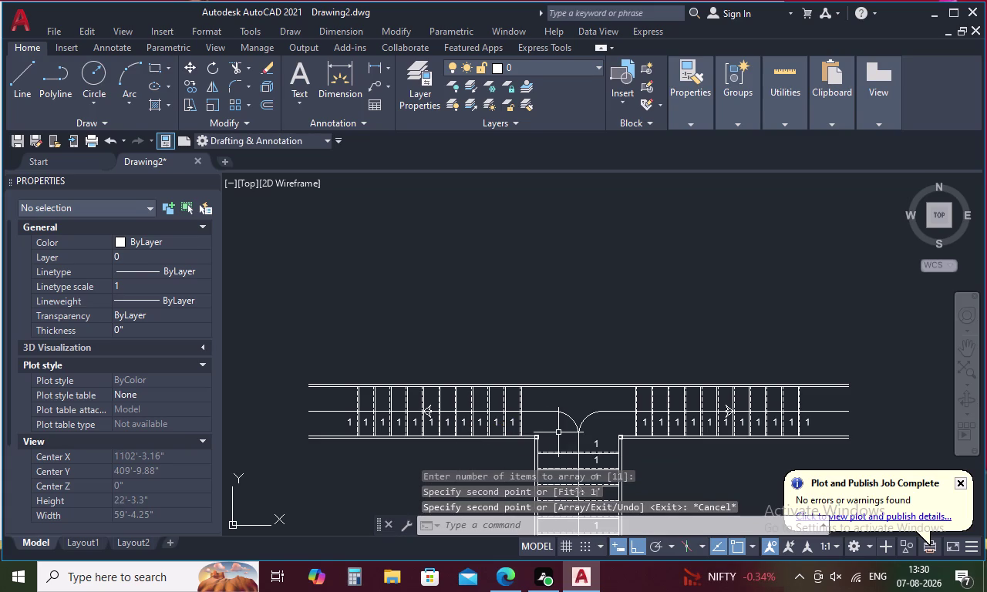
Select the twelve step numbers from the bottom landing up to the top of the stair.
middle_drag(558, 433, 542, 390)
scroll(down, 3)
middle_drag(548, 475, 546, 444)
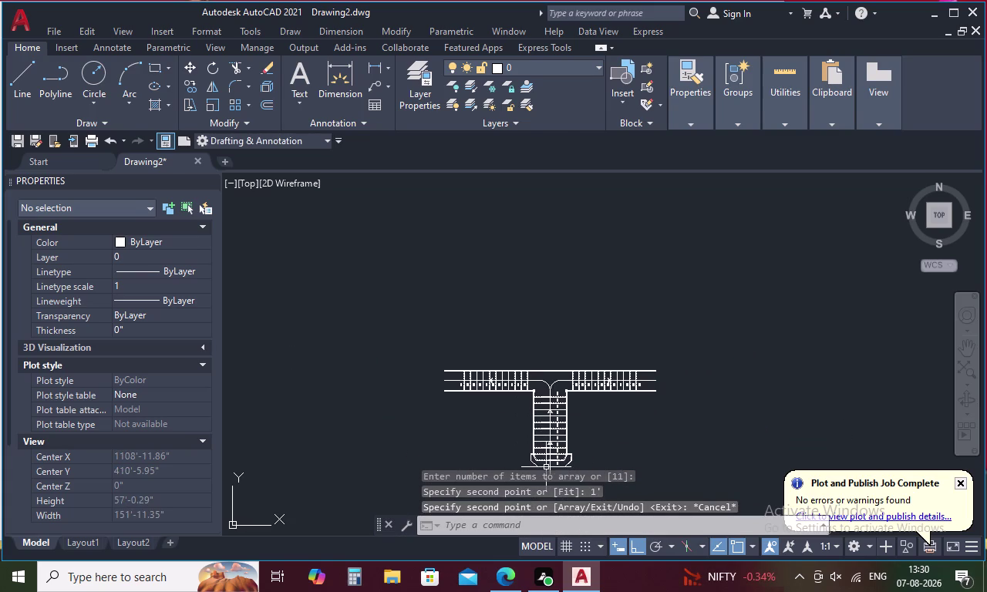
middle_drag(546, 444, 543, 430)
middle_drag(572, 431, 563, 395)
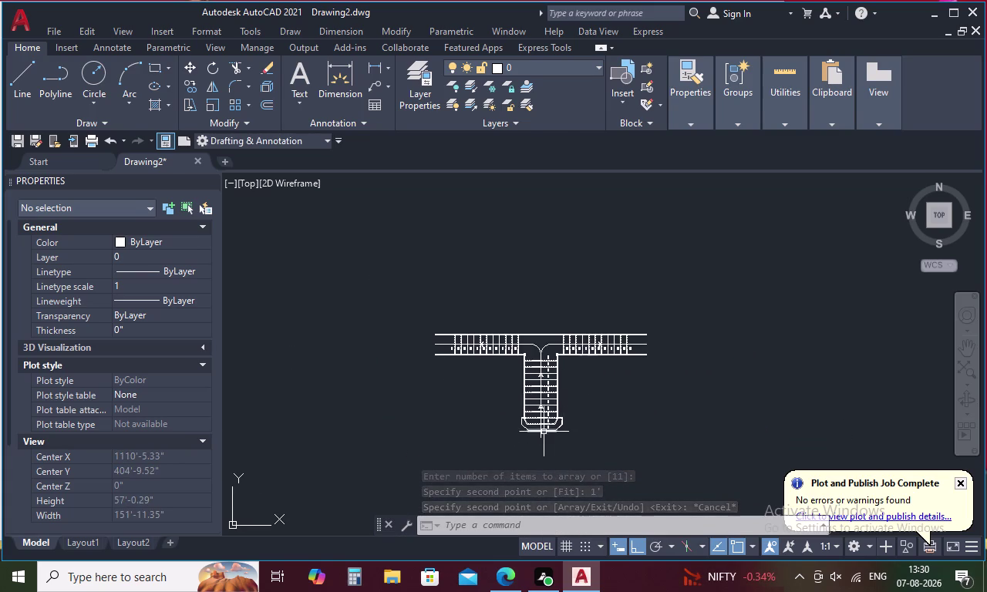
scroll(up, 3)
click(553, 426)
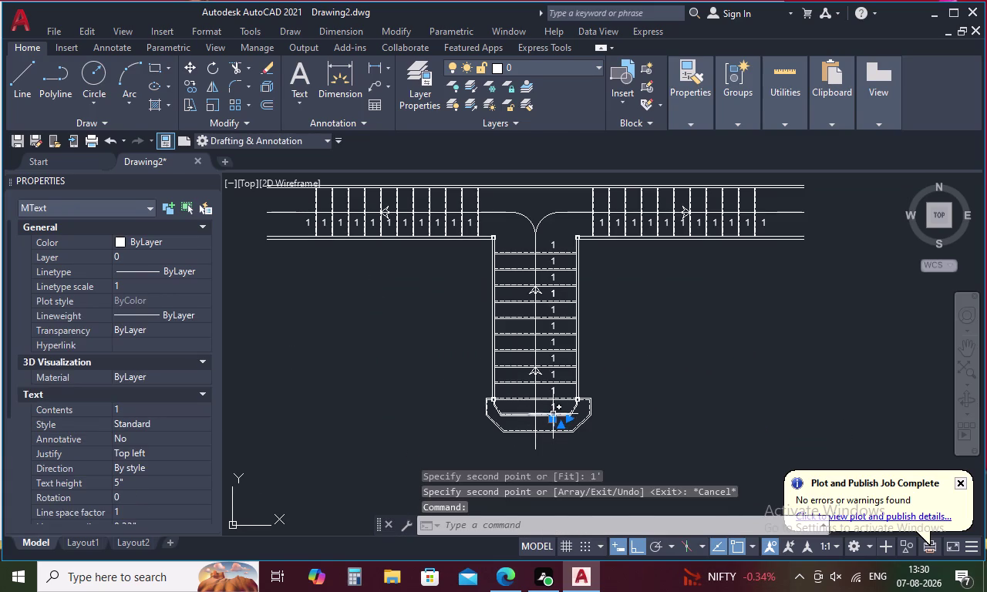
click(553, 411)
click(552, 392)
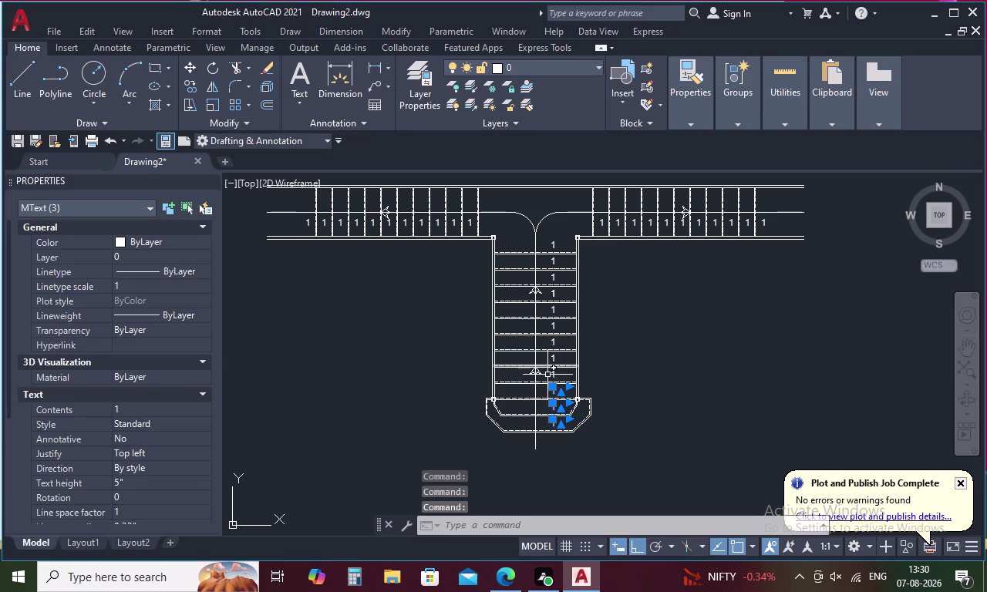
click(553, 374)
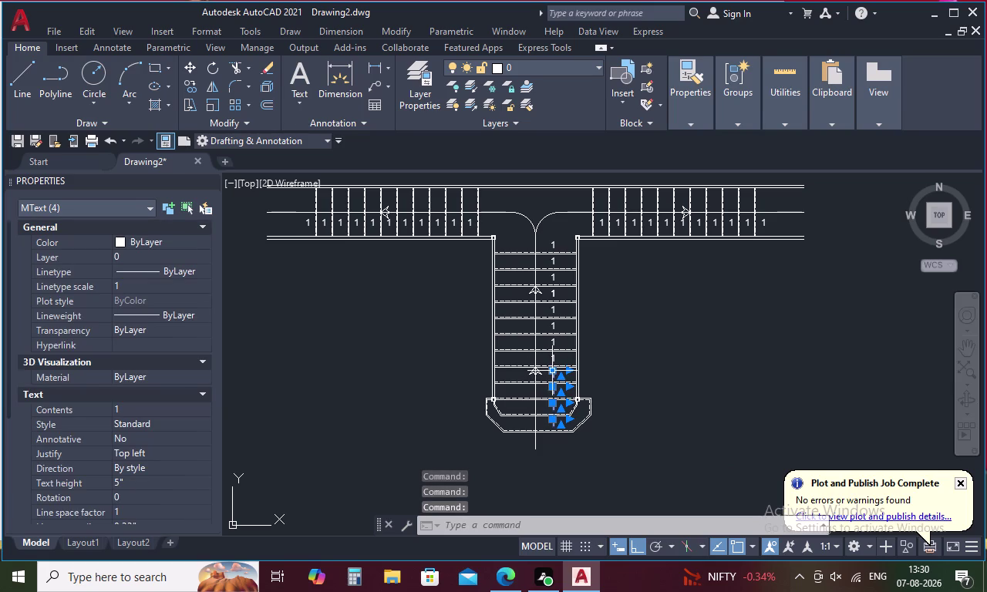
click(553, 361)
click(551, 341)
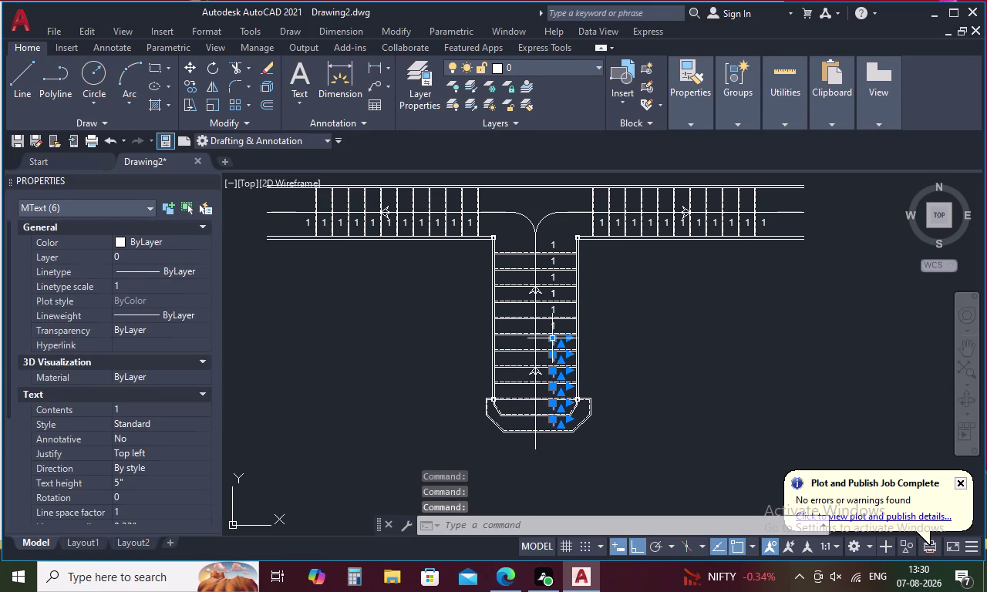
click(552, 324)
click(552, 309)
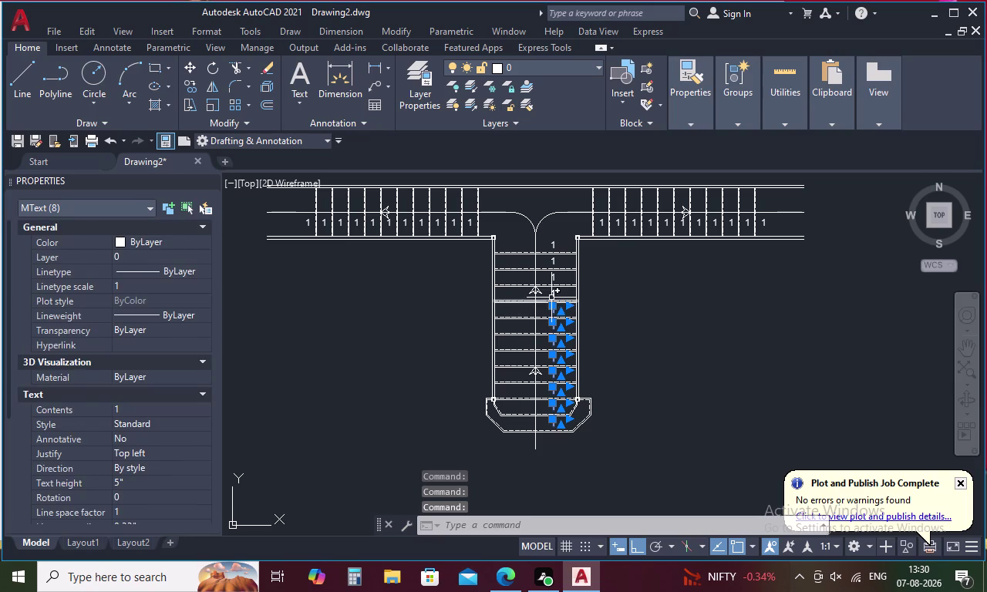
click(551, 295)
click(555, 277)
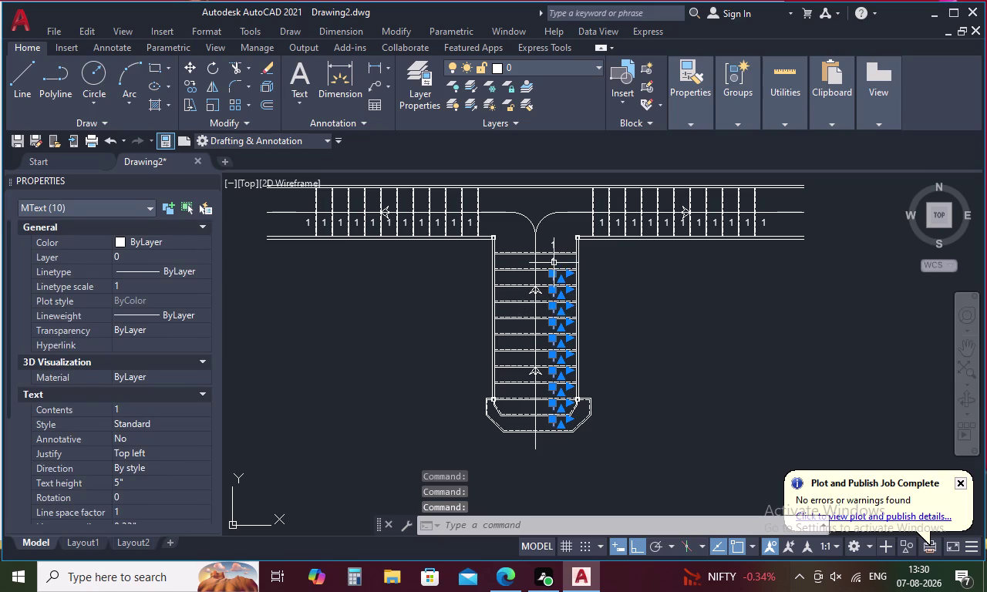
click(554, 260)
click(552, 246)
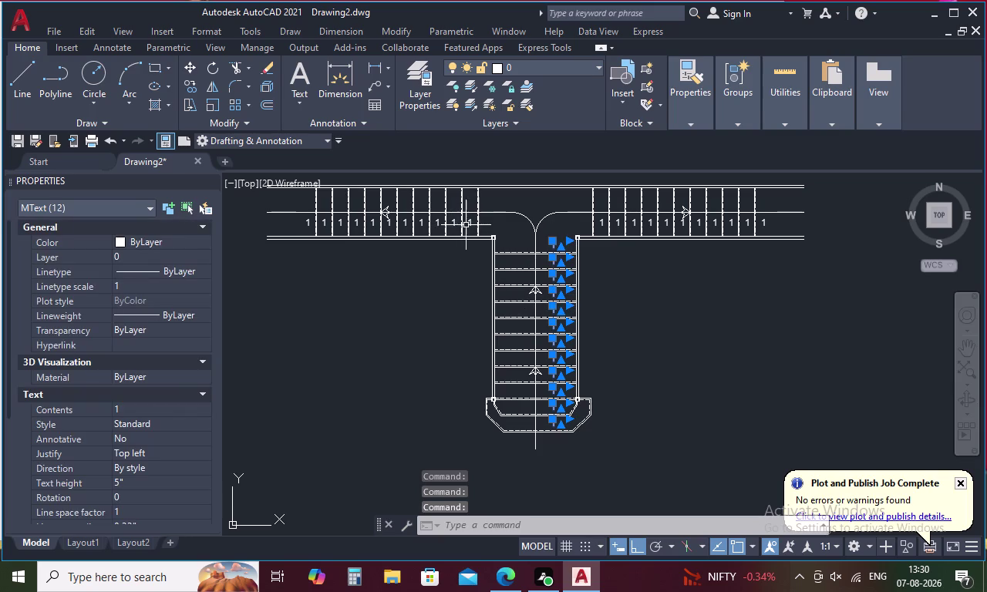
Add the left-corridor step numbers to the selection in walking order.
click(467, 223)
click(455, 224)
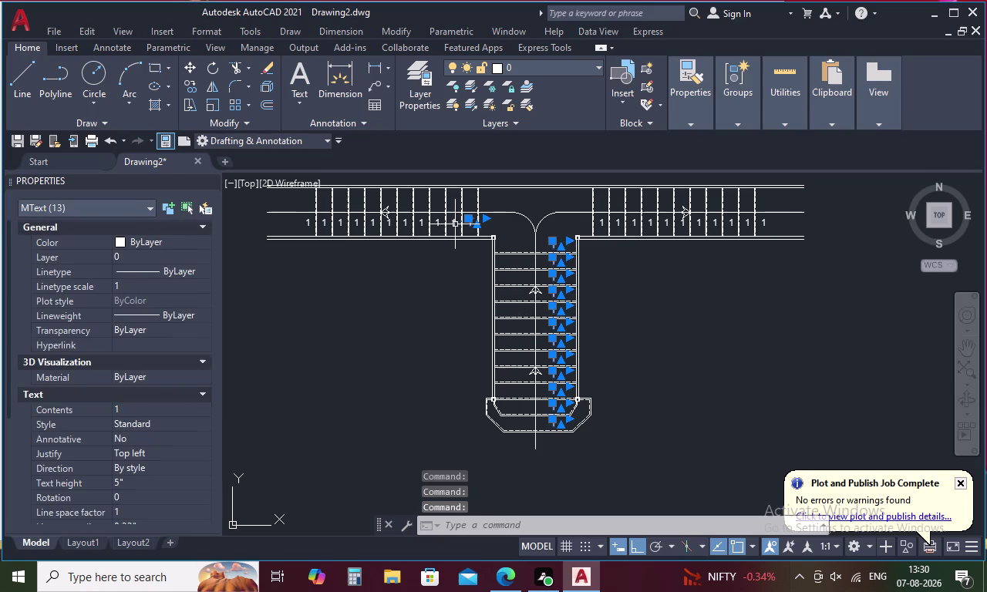
click(436, 224)
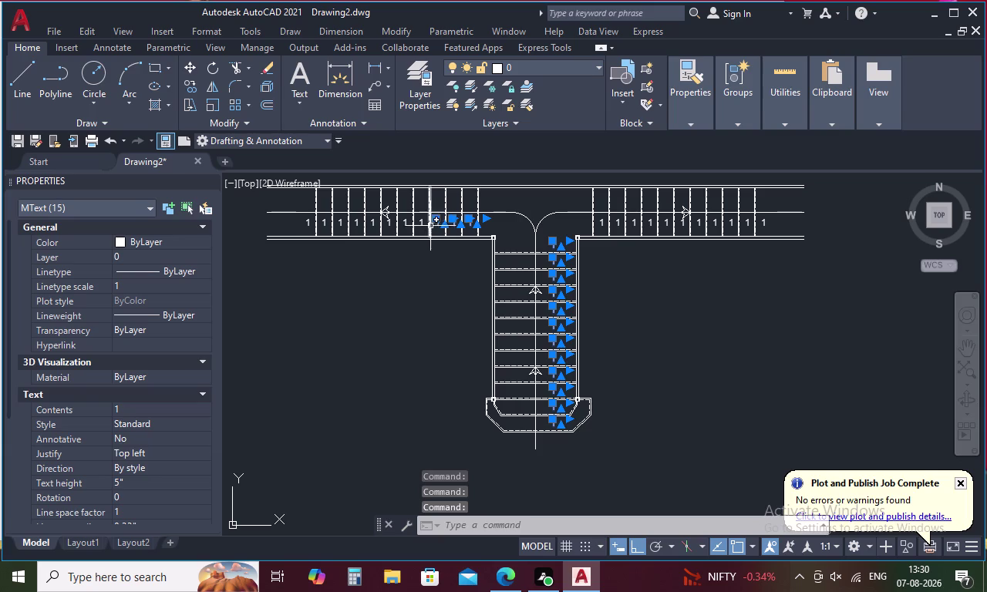
click(422, 221)
click(404, 227)
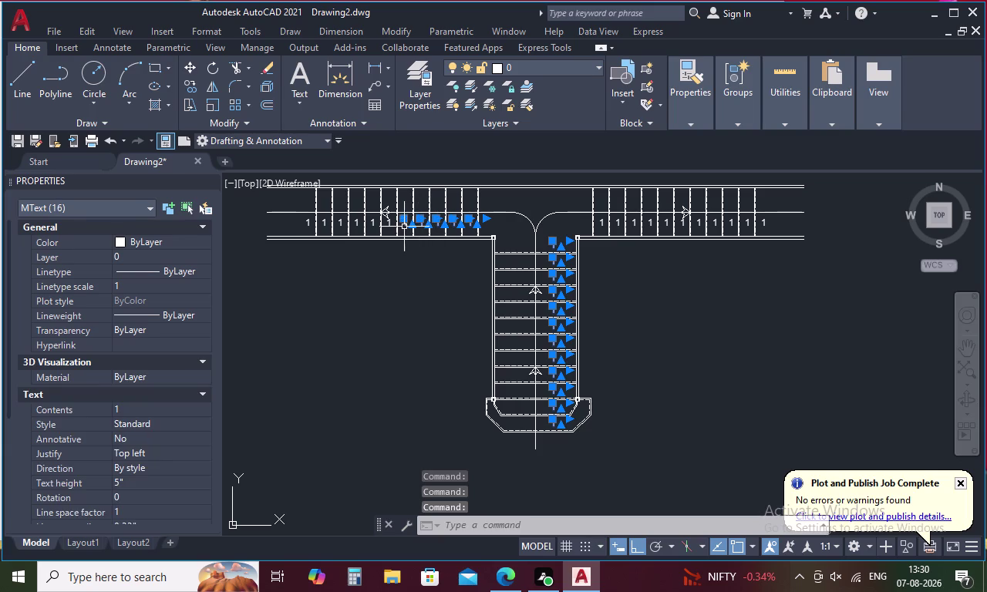
click(389, 226)
click(374, 226)
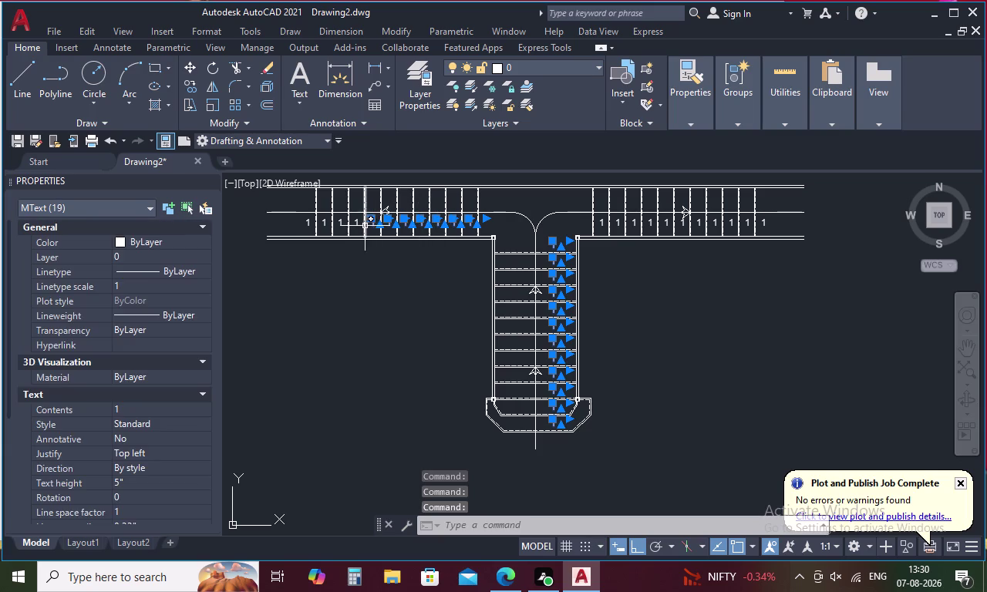
click(356, 227)
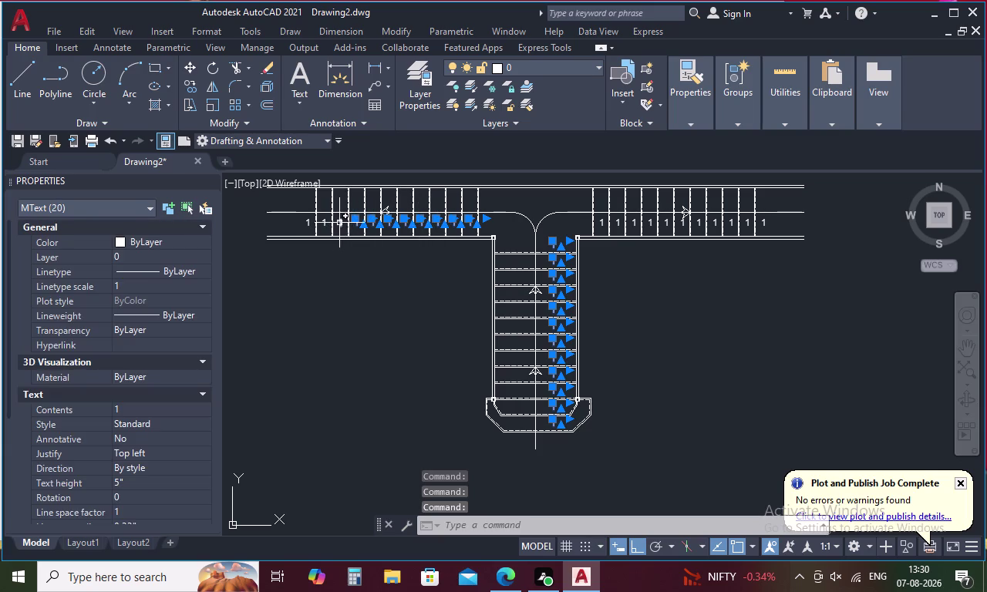
click(339, 223)
click(324, 226)
click(307, 226)
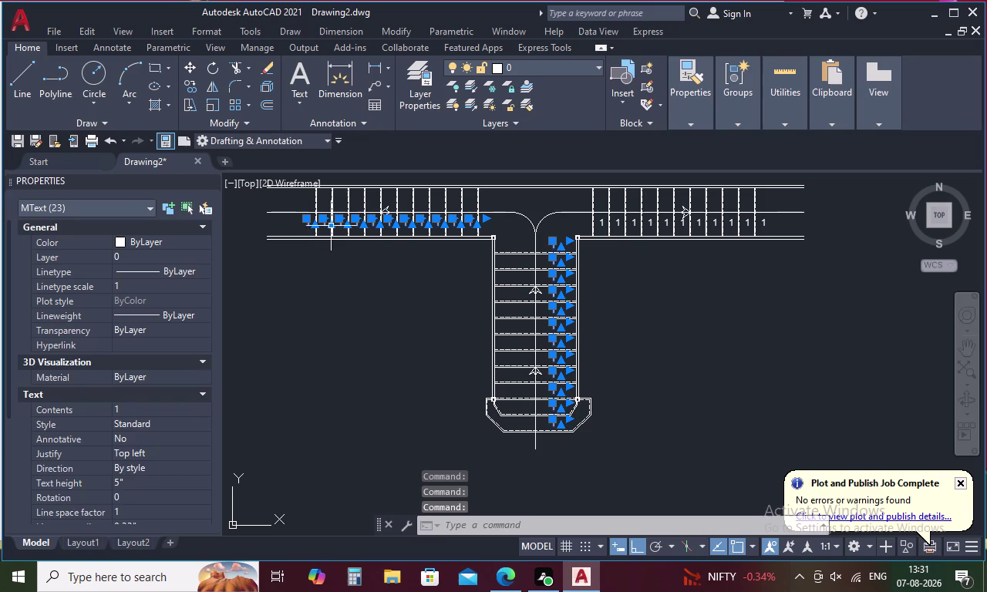
click(604, 224)
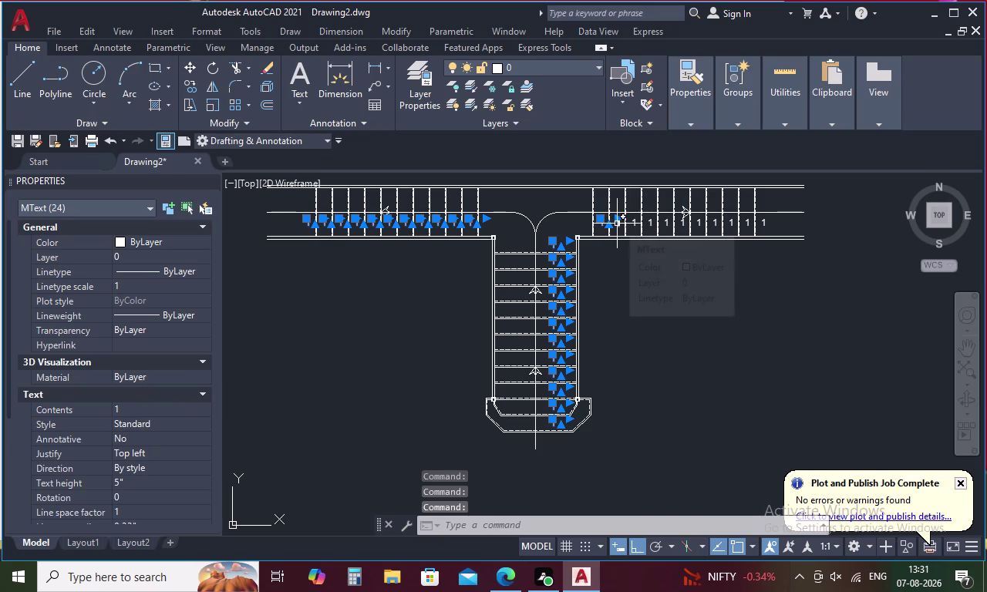
Cancel an accidental stretch and deselect the stray right-corridor numbers.
click(617, 224)
click(634, 222)
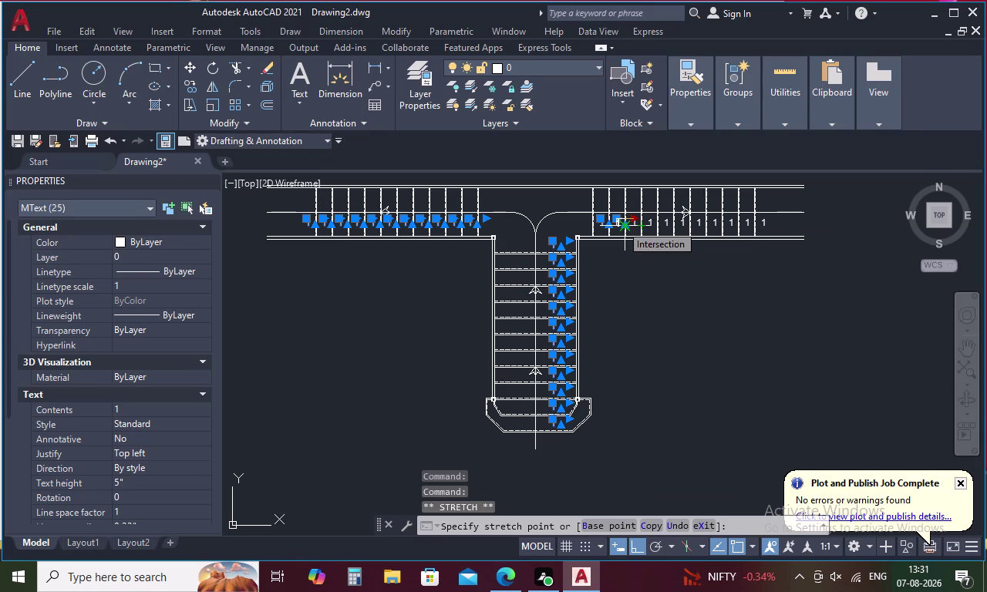
click(650, 299)
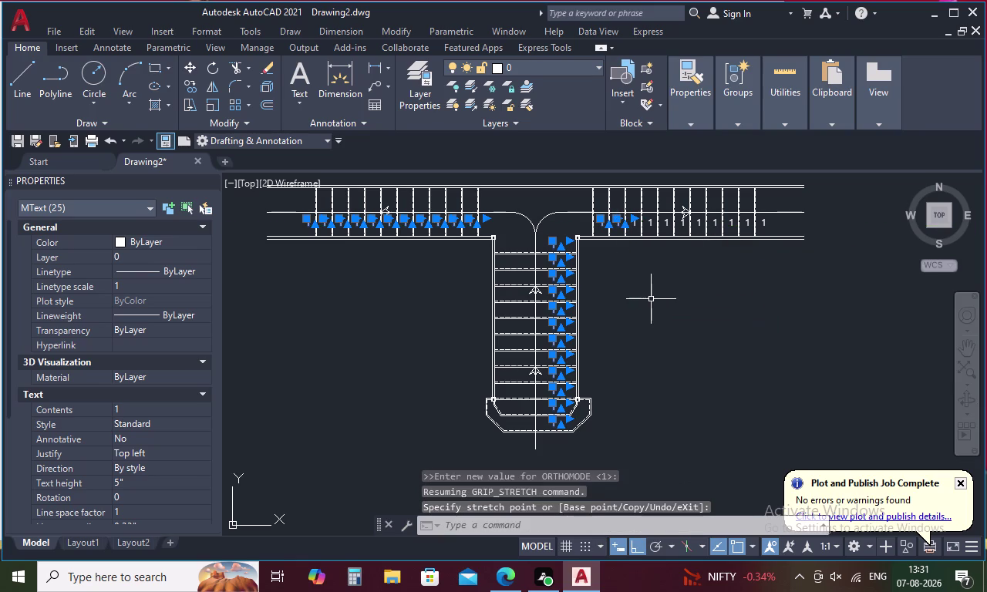
scroll(up, 3)
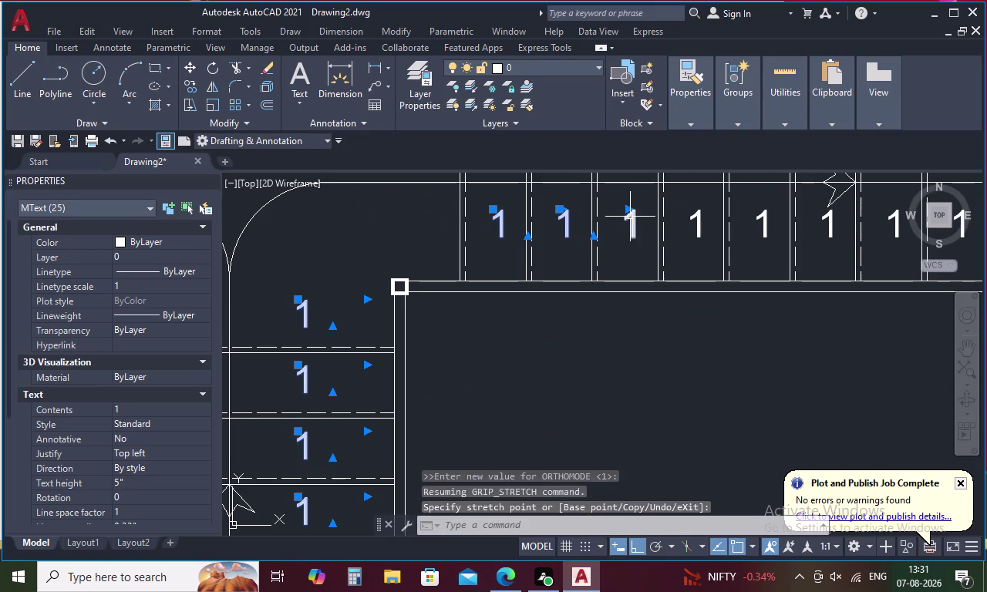
click(631, 213)
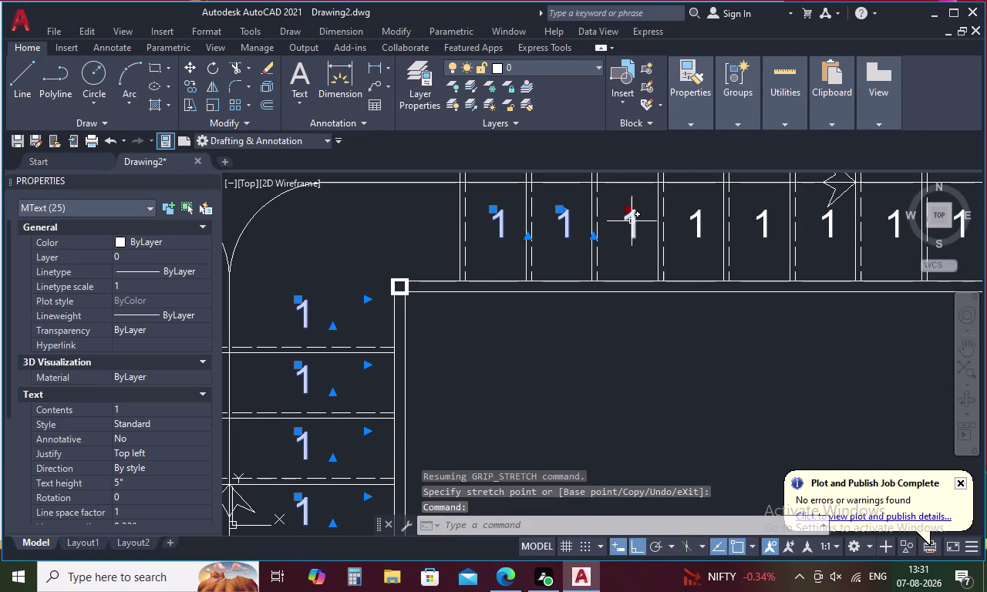
click(565, 212)
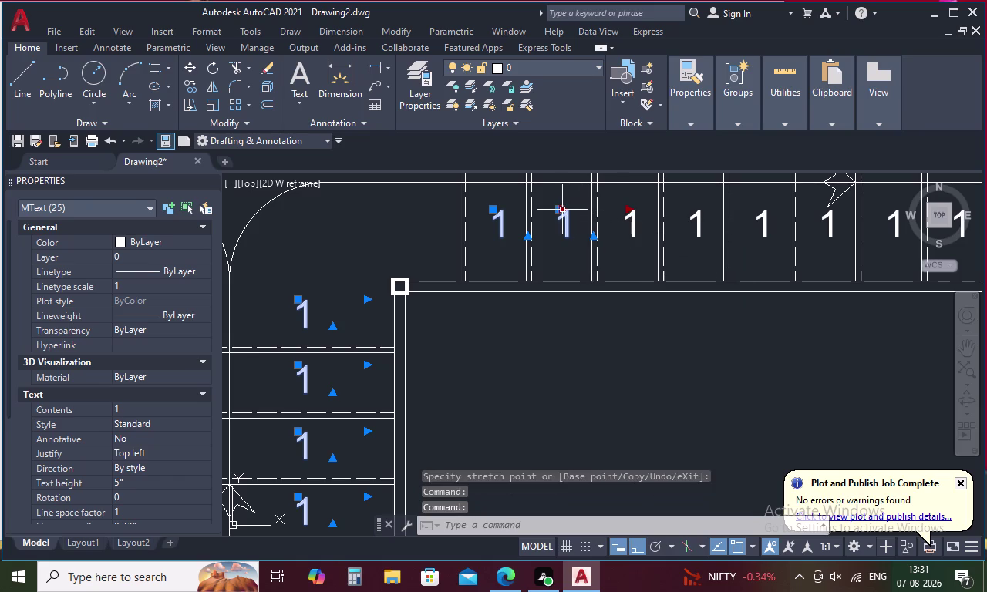
click(559, 219)
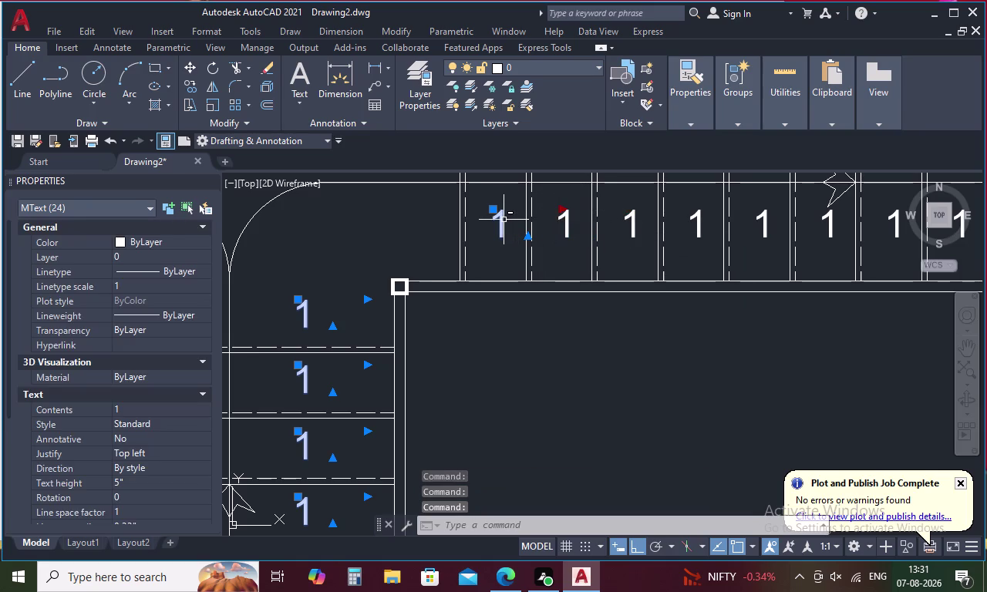
click(501, 225)
scroll(down, 3)
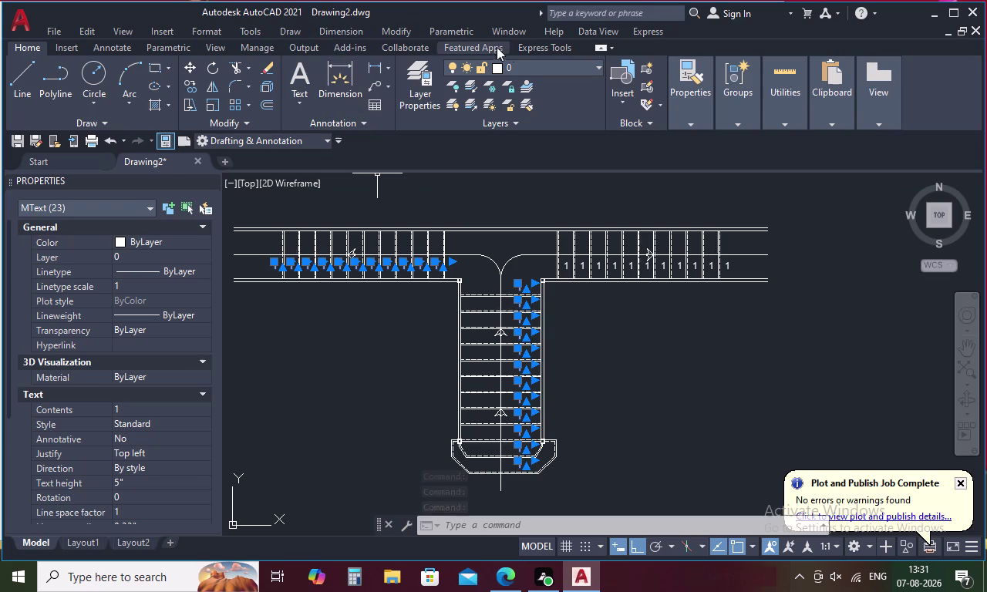
click(553, 52)
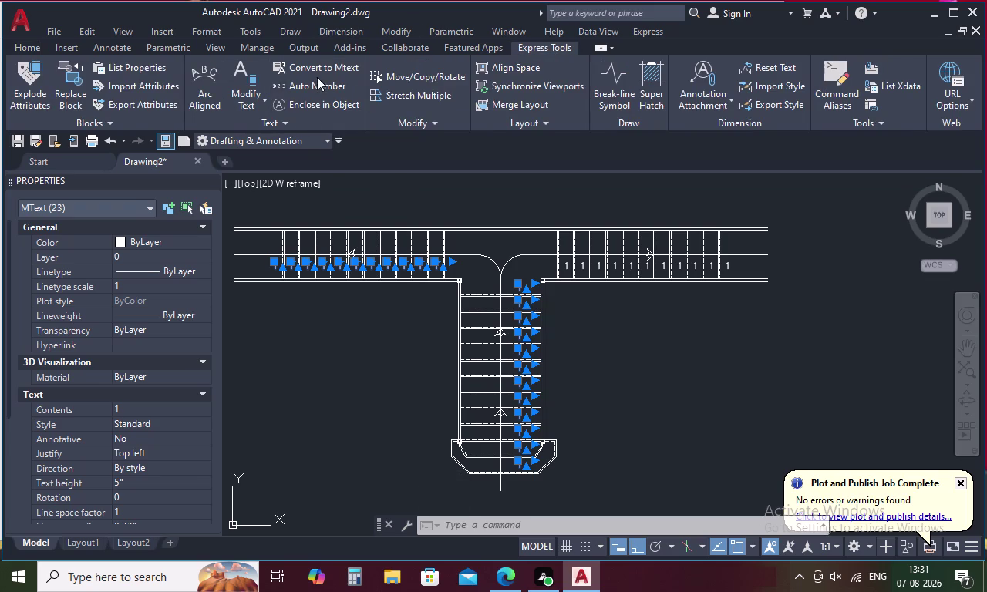
Auto Number the selected labels in pick order, replacing the text '1', ending at 23.
click(337, 83)
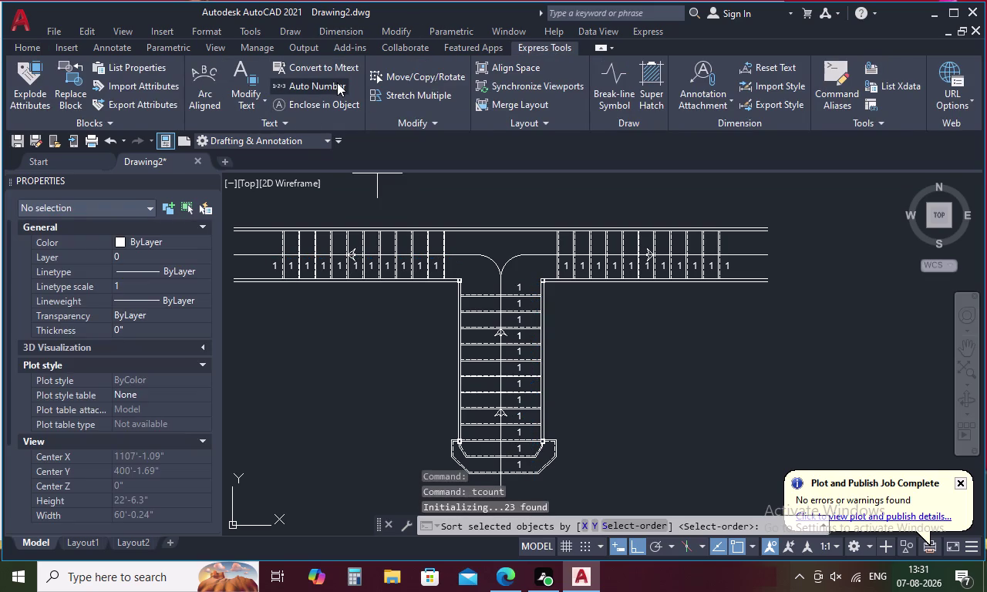
drag(420, 252, 378, 183)
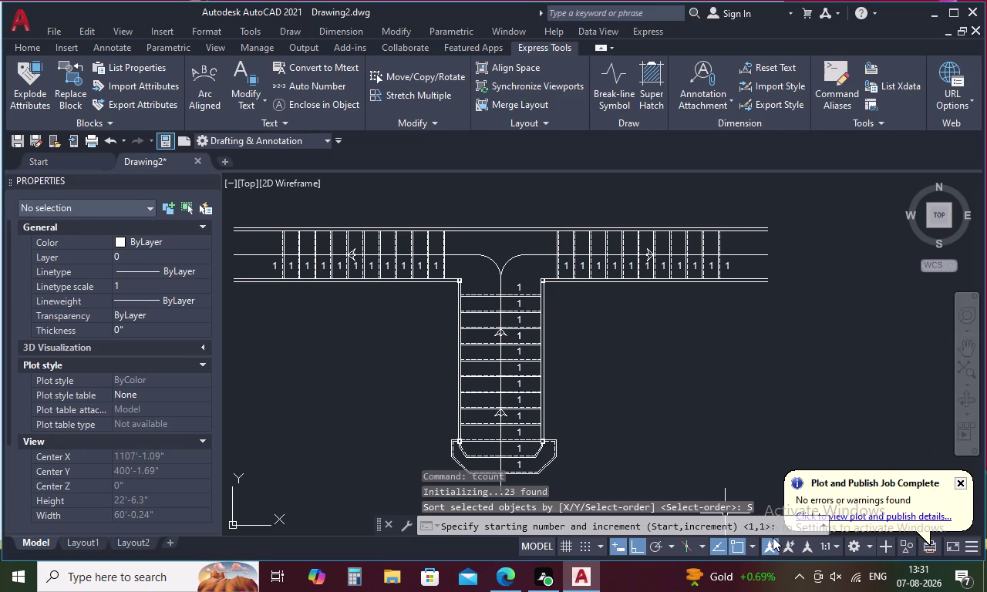
key(space)
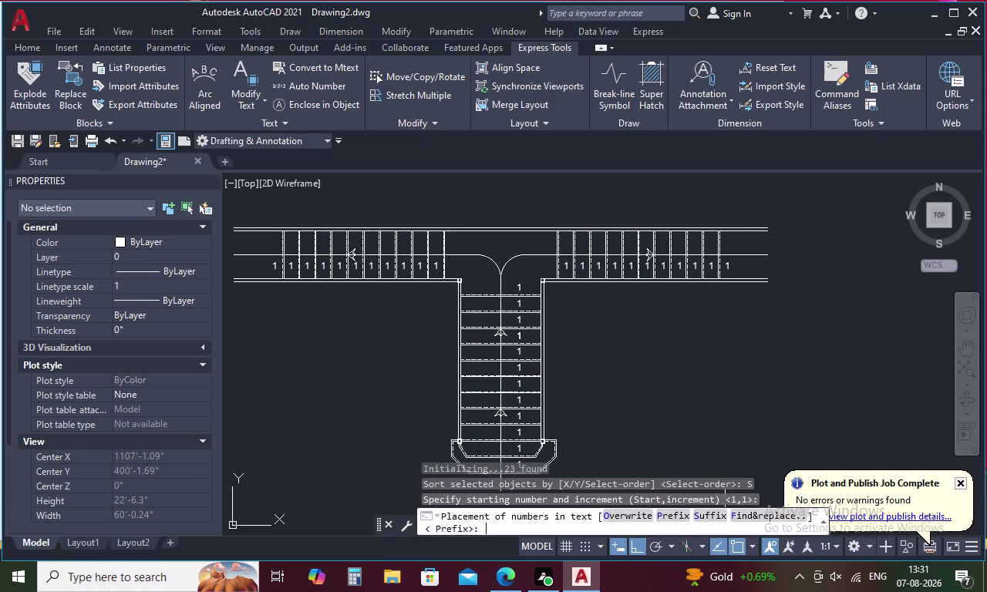
click(763, 514)
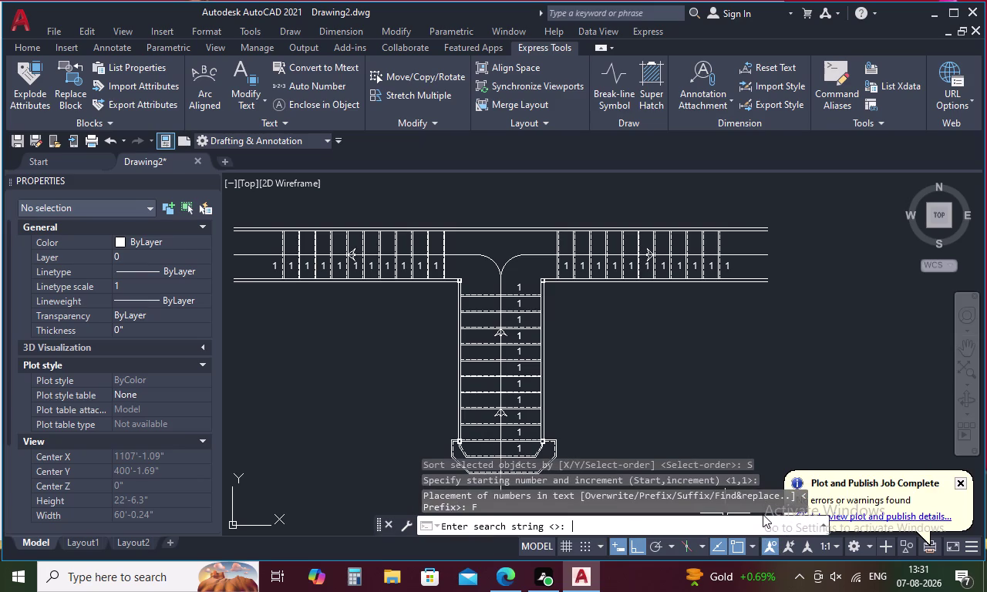
key(1)
key(Return)
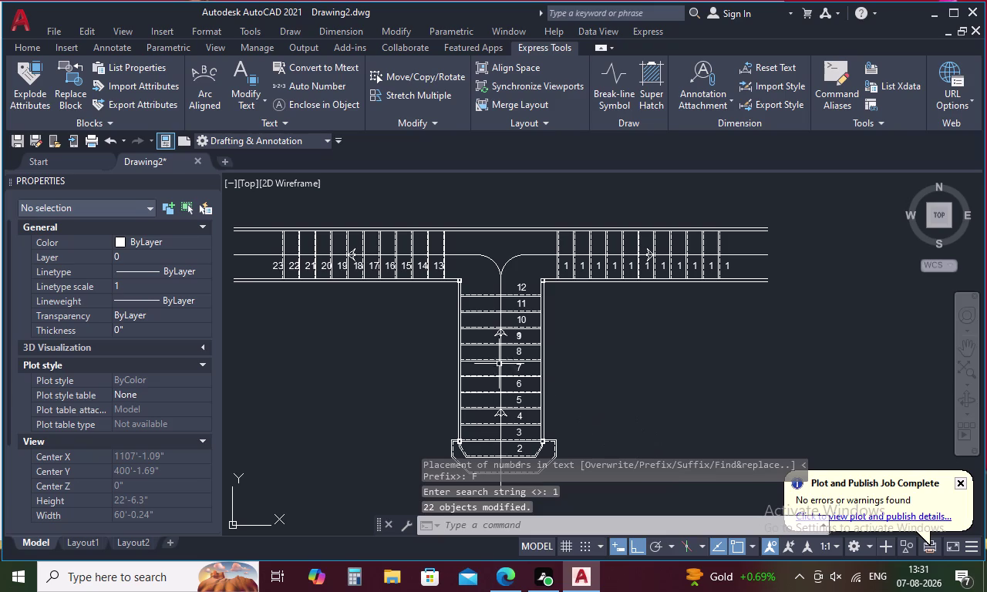
scroll(up, 3)
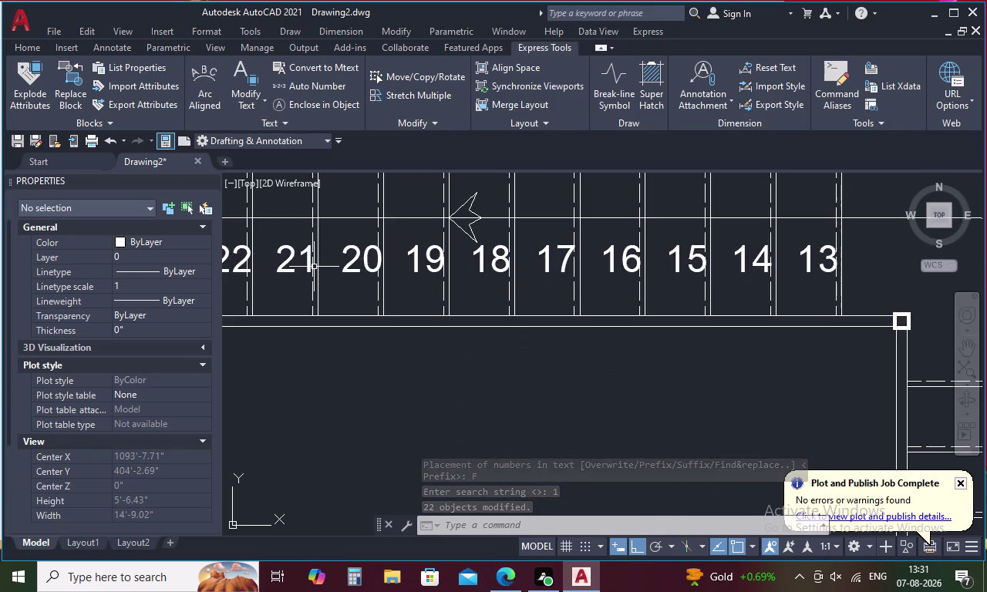
Select the left-corridor step numbers 13 through 23.
scroll(down, 3)
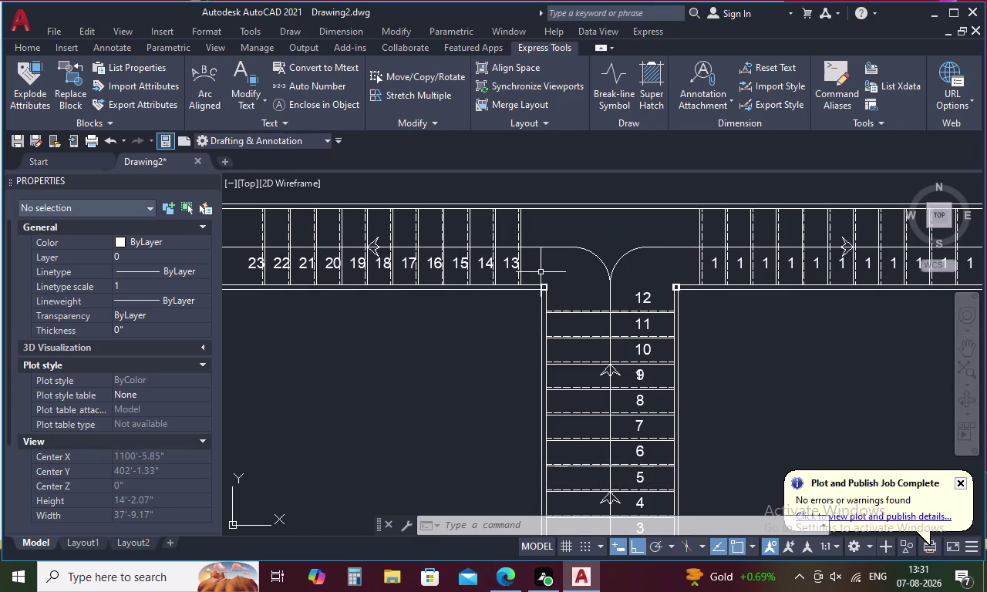
scroll(up, 3)
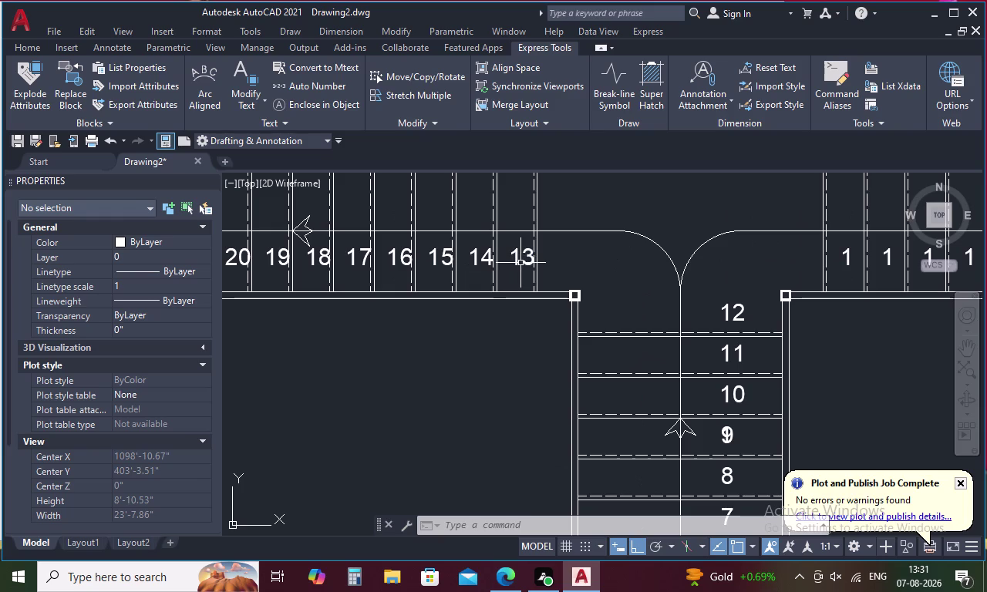
scroll(up, 3)
middle_drag(520, 263, 584, 263)
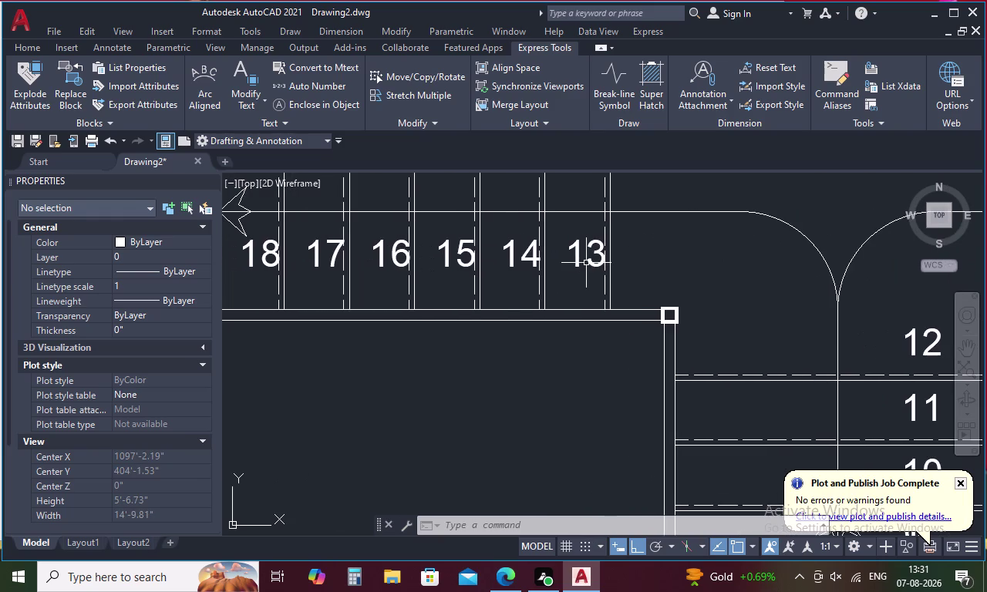
click(578, 255)
click(511, 256)
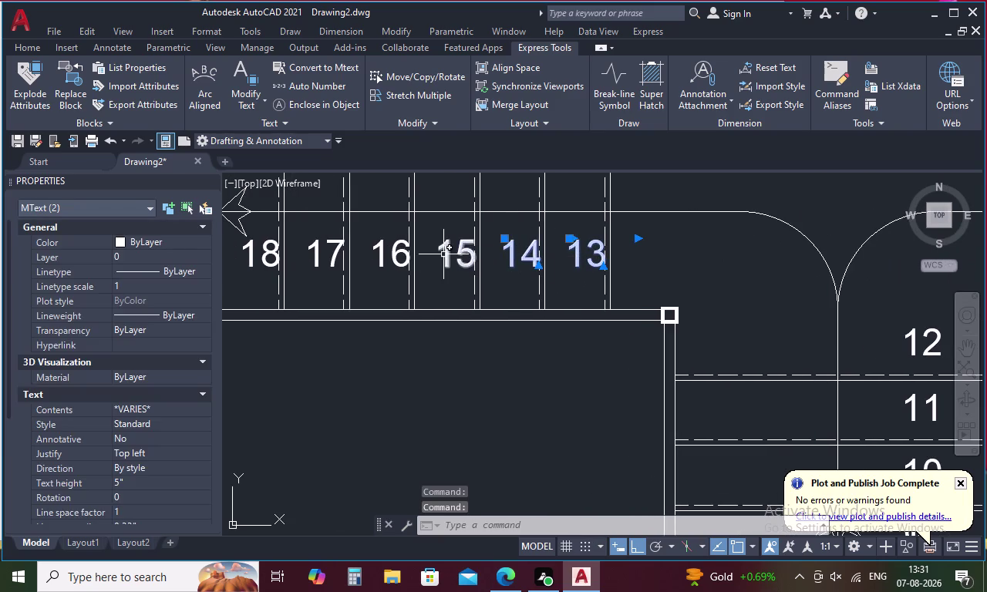
click(446, 254)
click(392, 261)
middle_drag(393, 261, 632, 282)
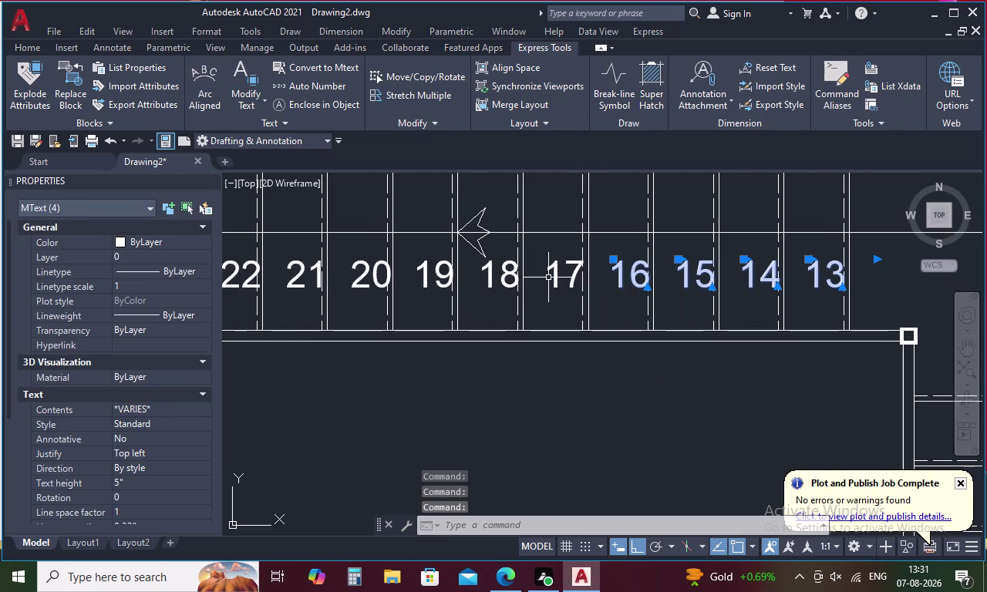
click(553, 275)
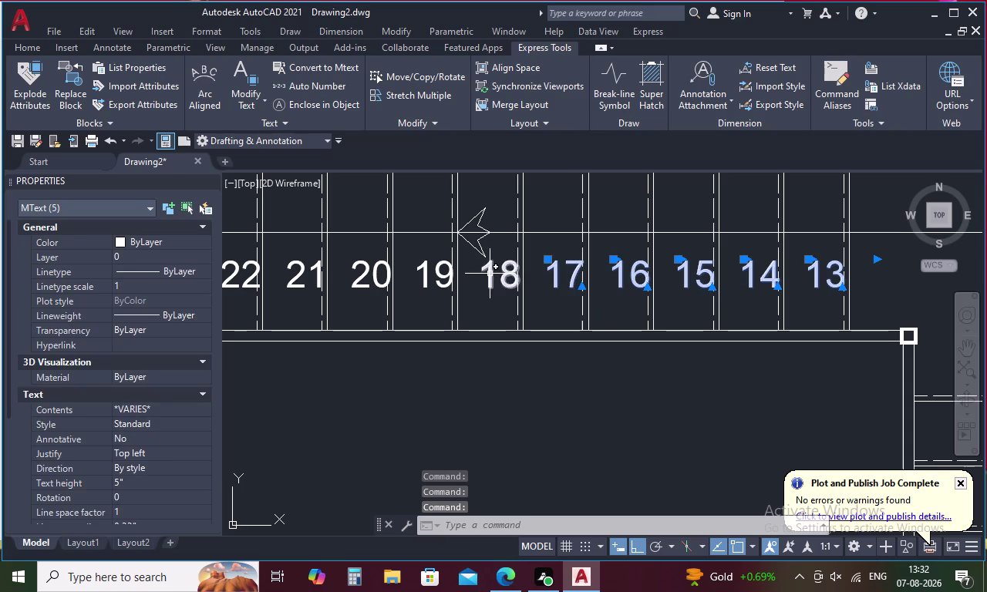
click(490, 274)
click(440, 277)
middle_drag(440, 276, 619, 278)
click(553, 284)
click(473, 285)
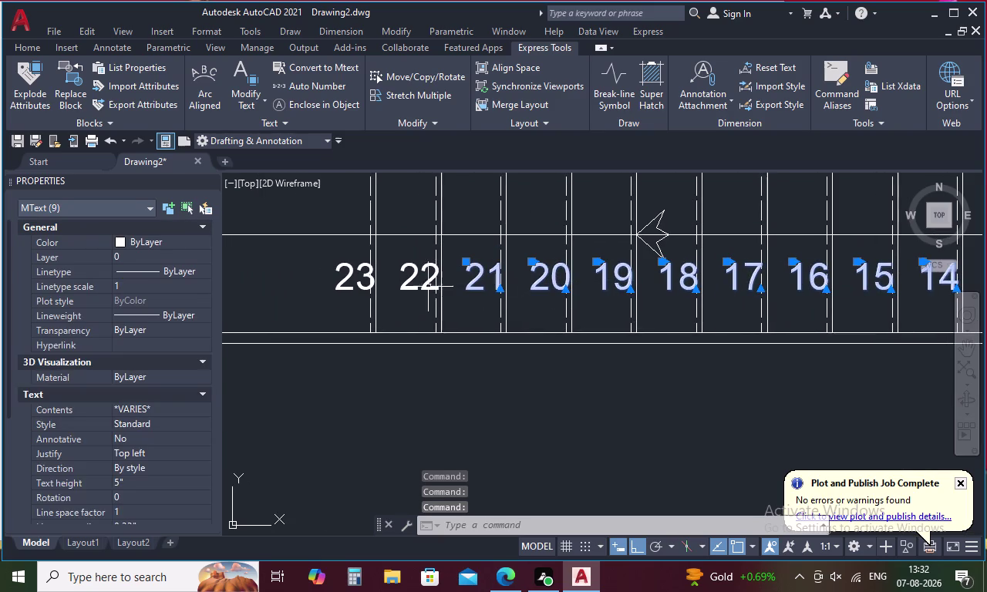
click(413, 288)
click(348, 285)
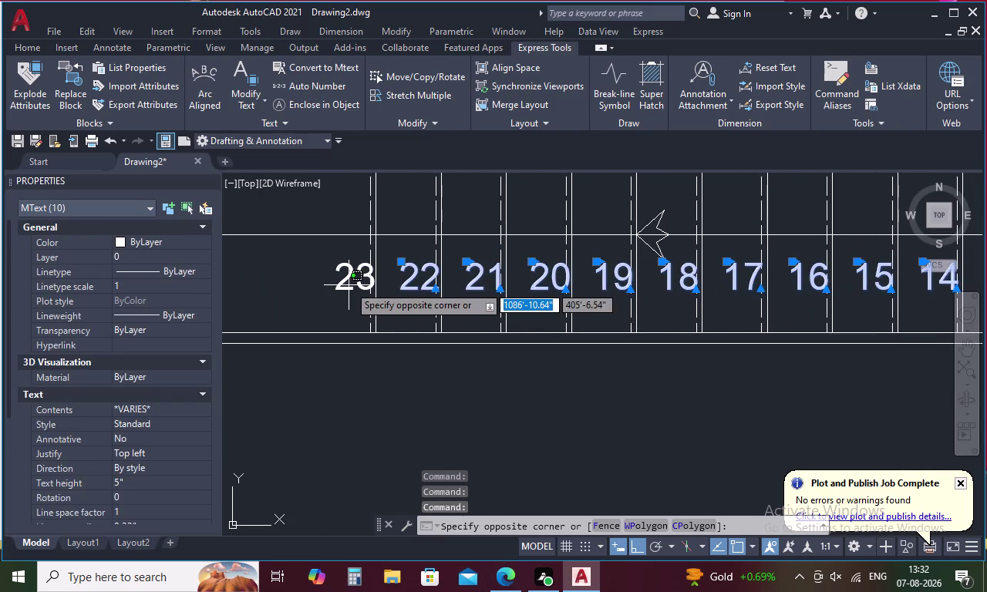
click(347, 289)
Copy numbers 13–23 with a small offset, then select the first right-corridor '1' label.
right_click(418, 282)
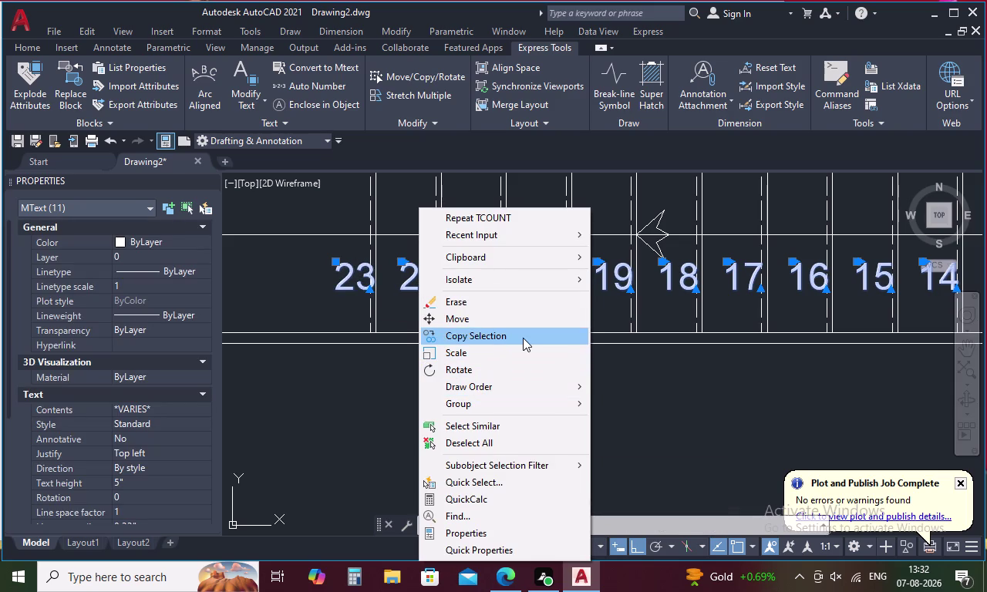
click(524, 319)
click(335, 286)
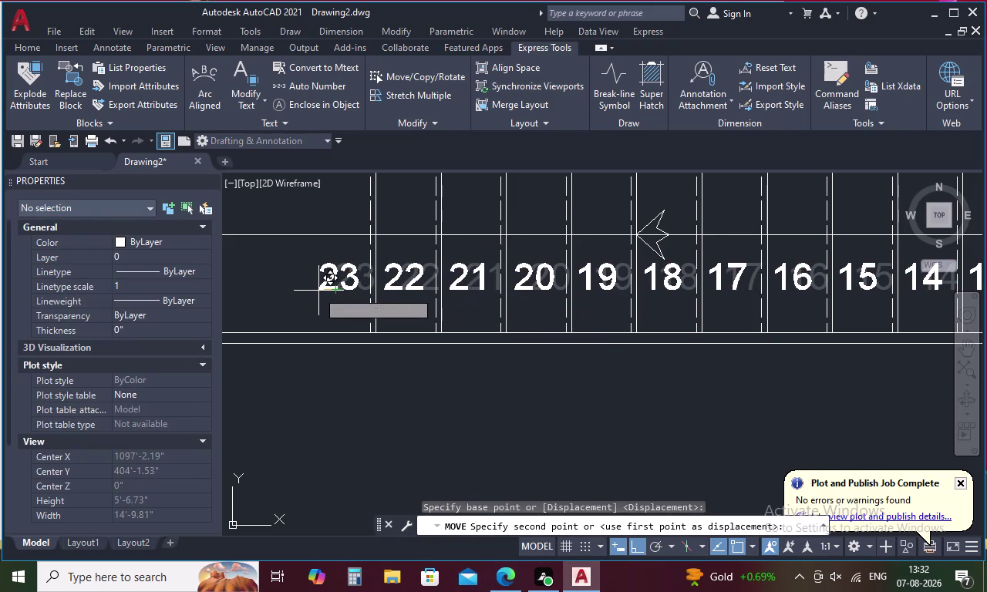
click(321, 290)
scroll(down, 3)
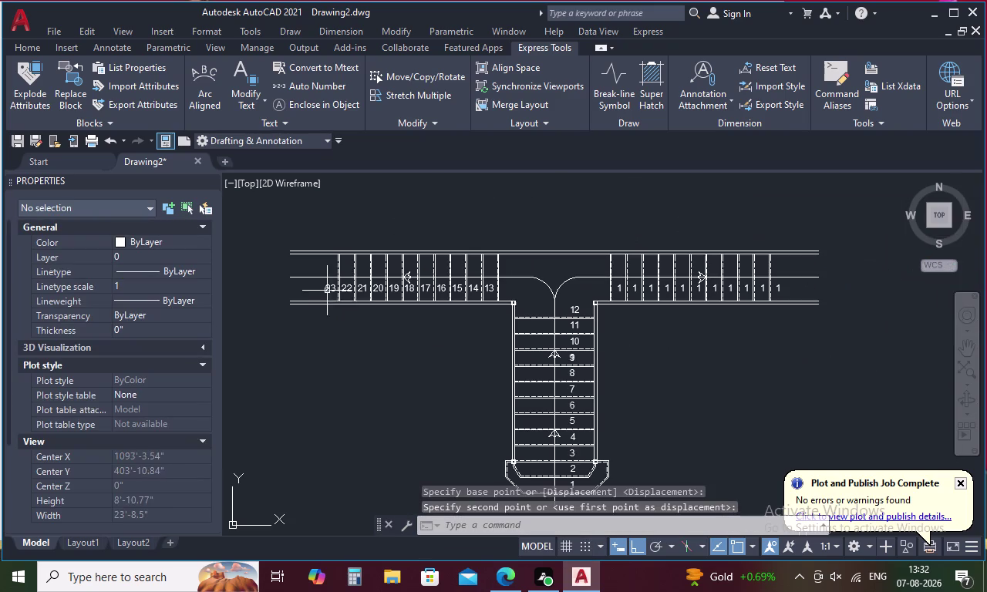
scroll(up, 3)
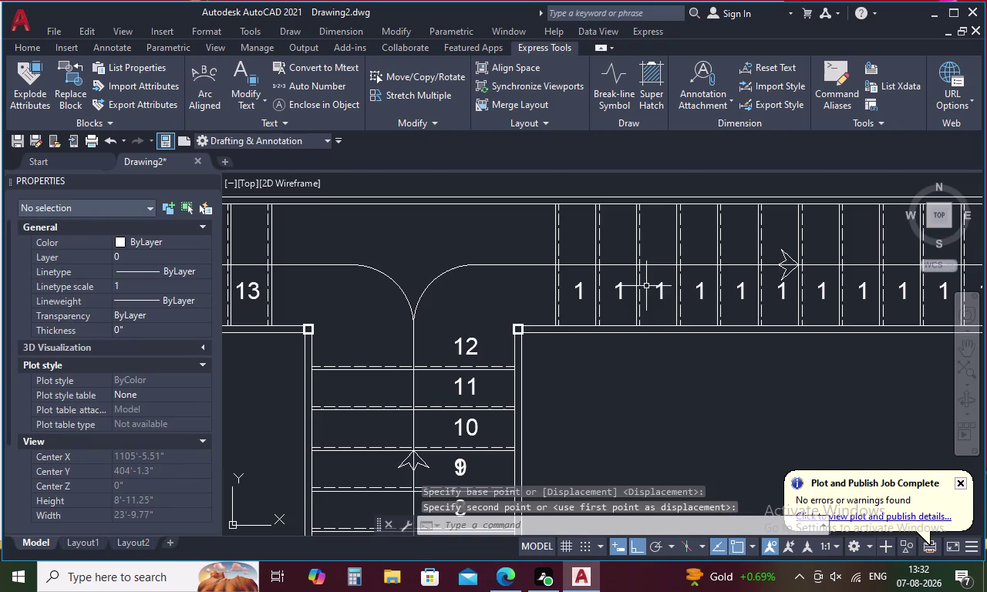
click(582, 300)
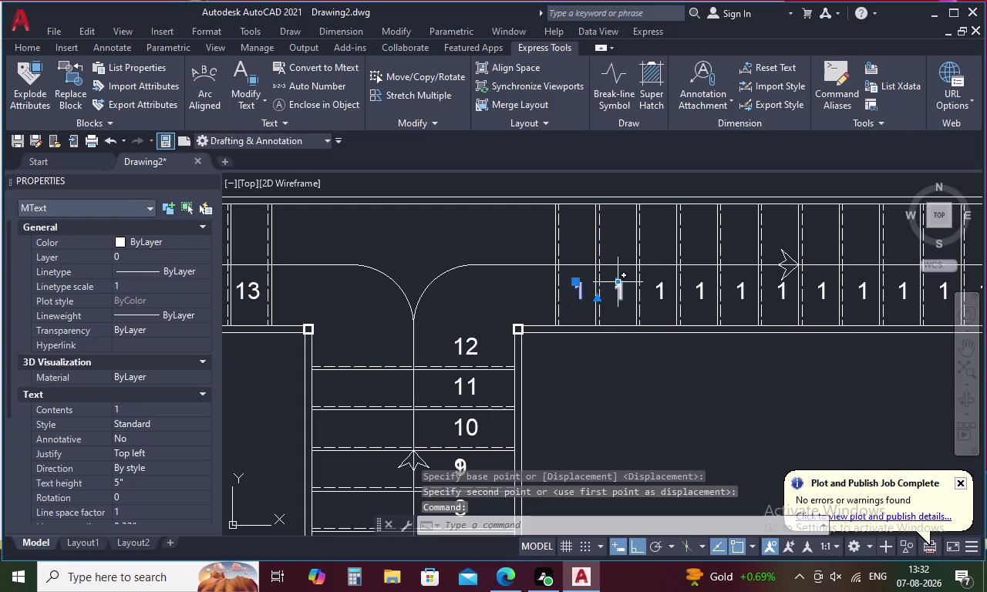
Add the next right-corridor '1' labels, up to the fourth, to the selection.
click(620, 286)
click(624, 294)
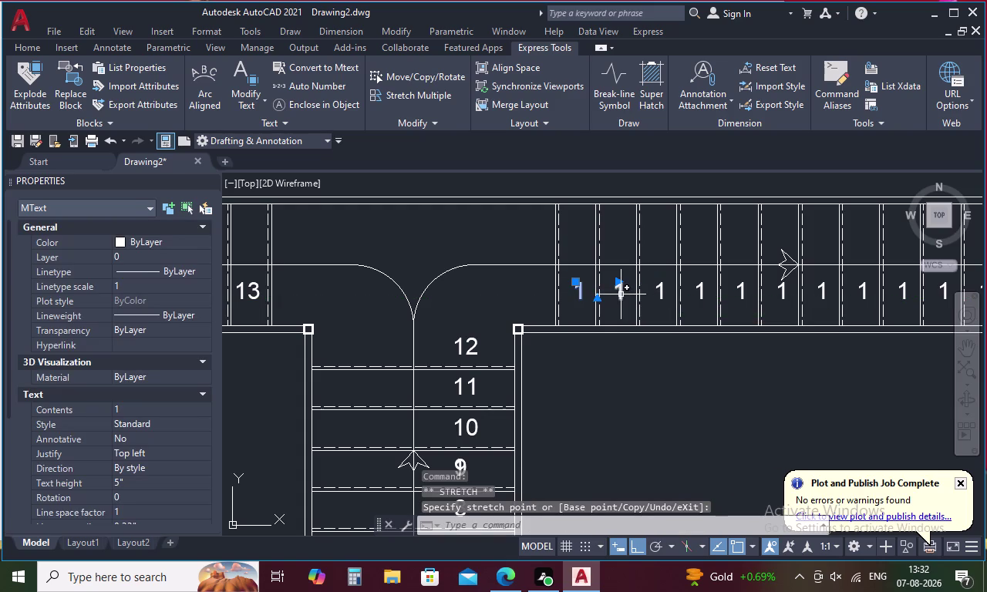
click(619, 295)
click(663, 291)
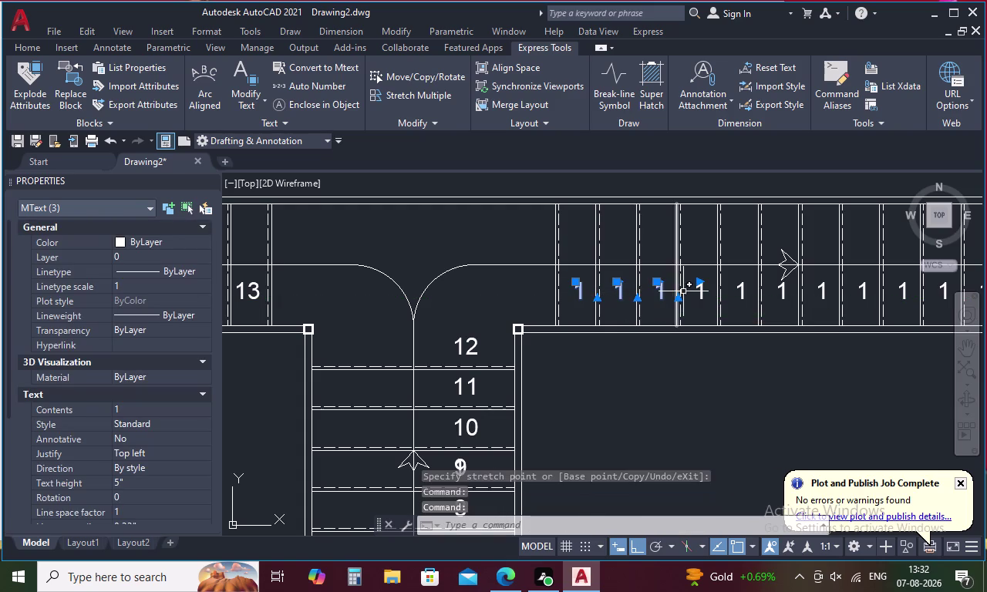
click(699, 297)
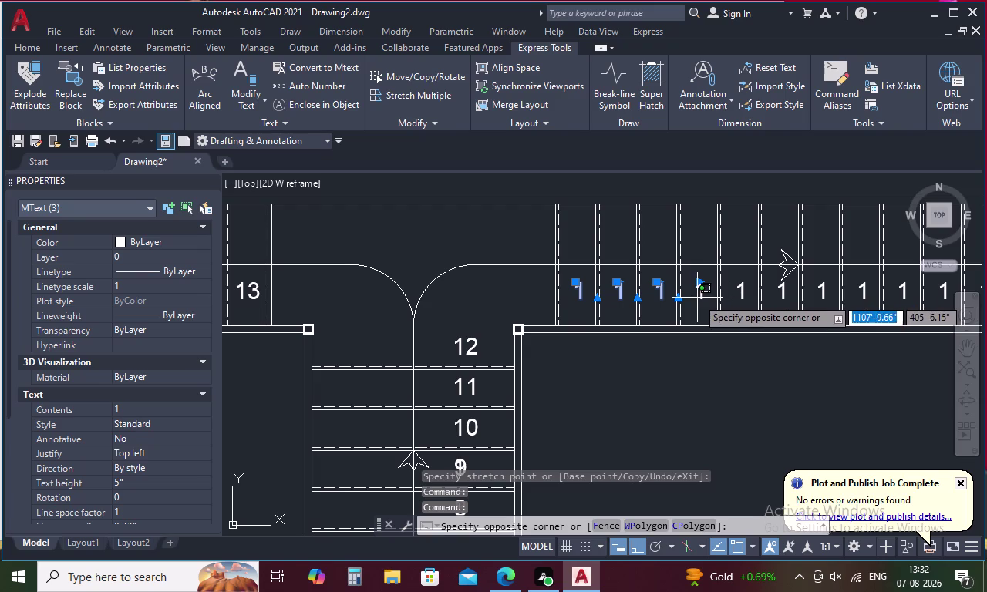
click(700, 297)
click(701, 295)
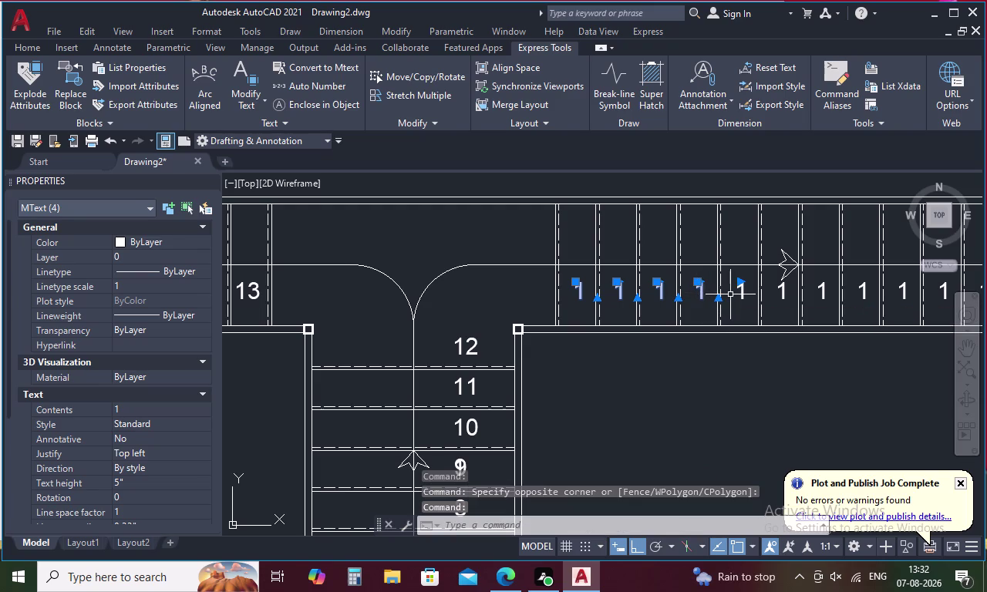
middle_drag(788, 302, 577, 304)
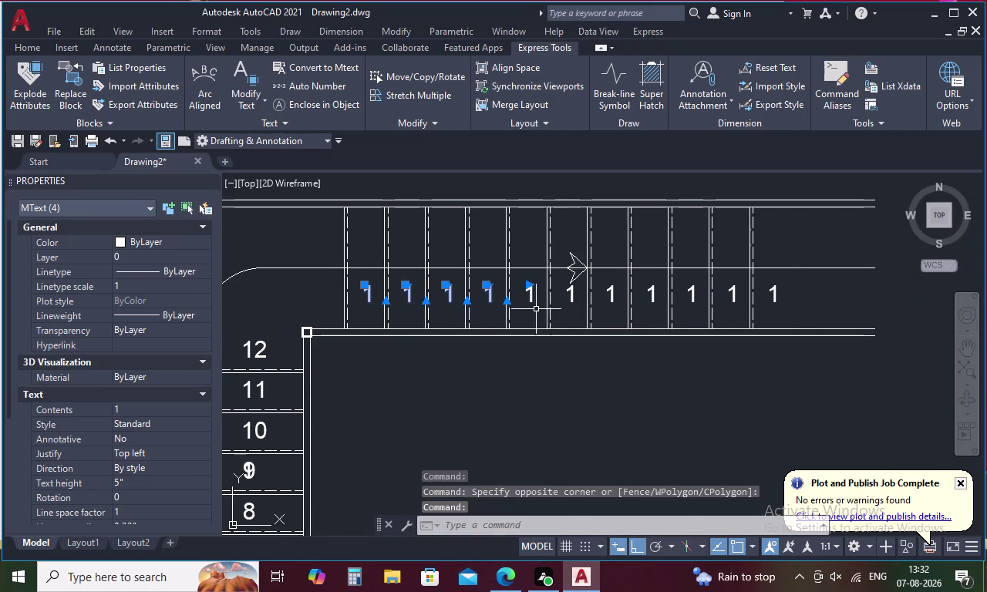
scroll(up, 3)
Select the remaining seven '1' labels and launch Express Tools Auto Number.
click(520, 289)
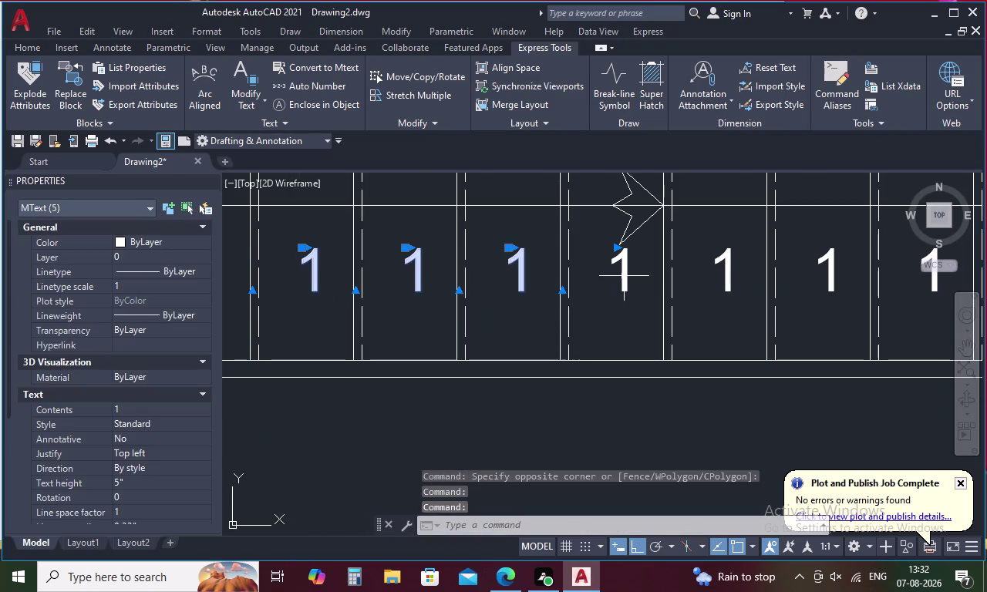
click(626, 276)
click(728, 272)
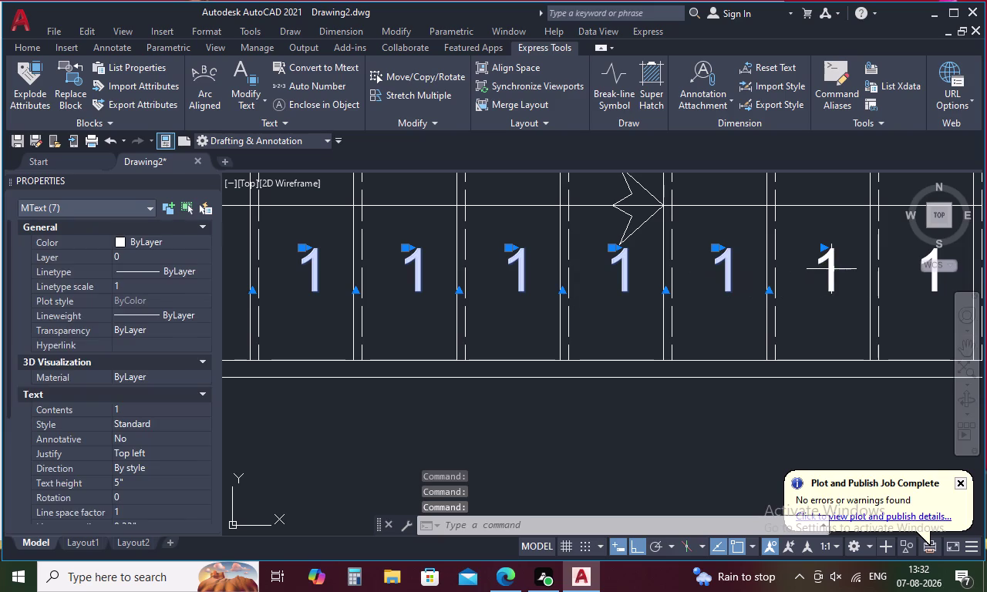
click(831, 269)
middle_drag(831, 269, 527, 324)
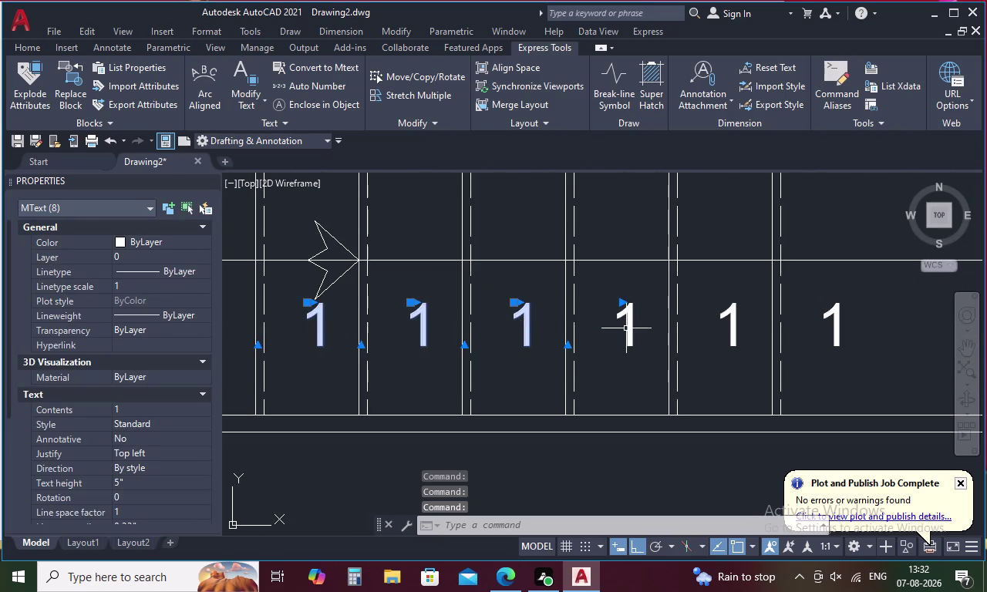
click(628, 328)
click(735, 310)
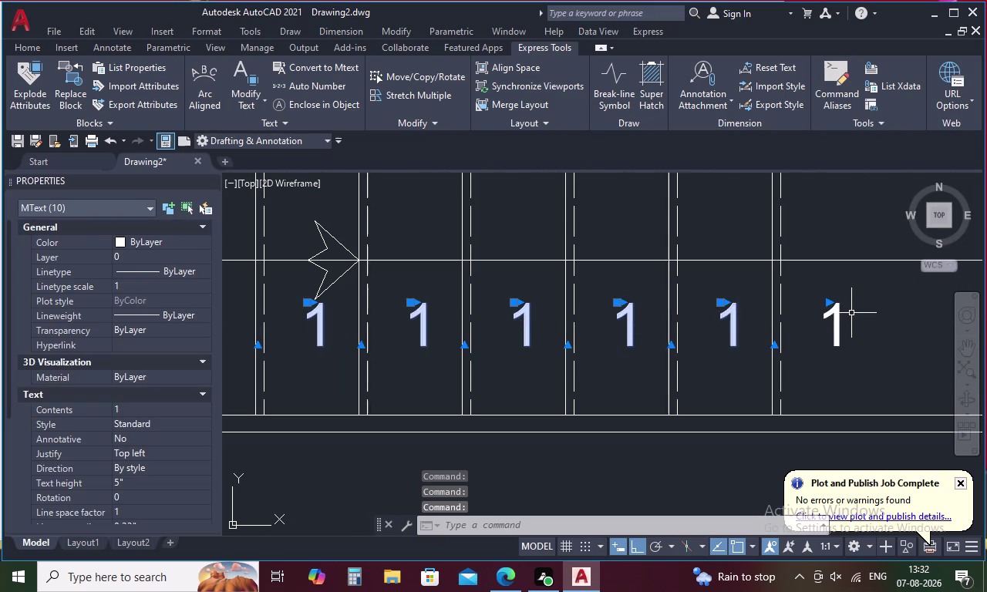
click(837, 326)
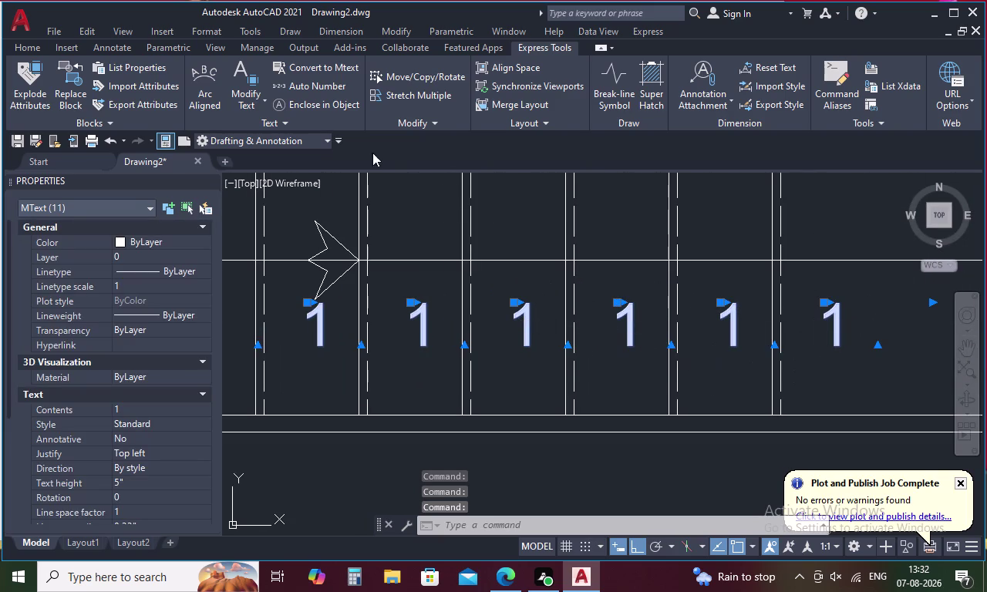
click(331, 90)
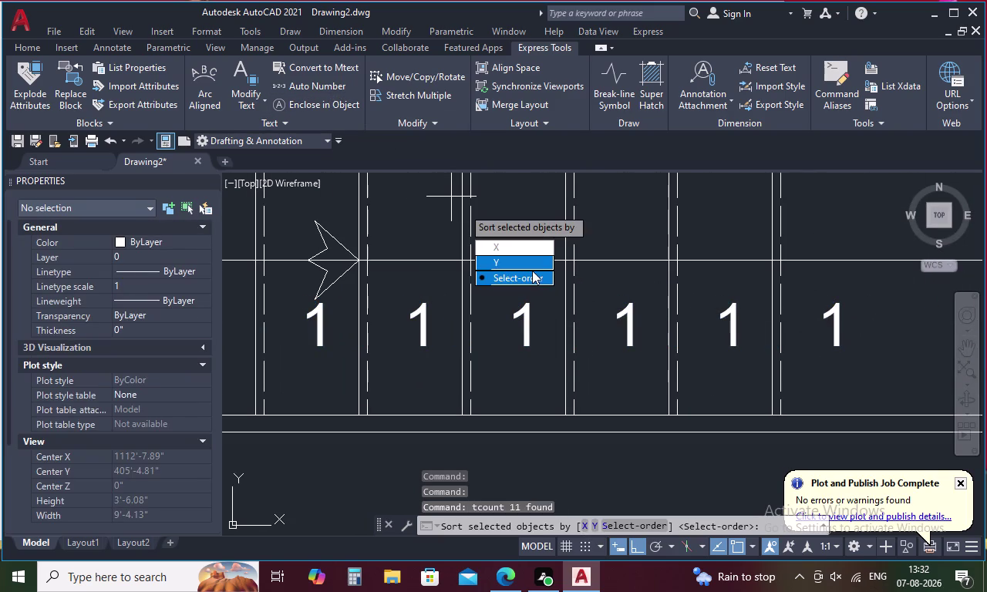
Start Auto Number on the picked labels, numbering from 13 in increments of 1.
drag(532, 273, 463, 208)
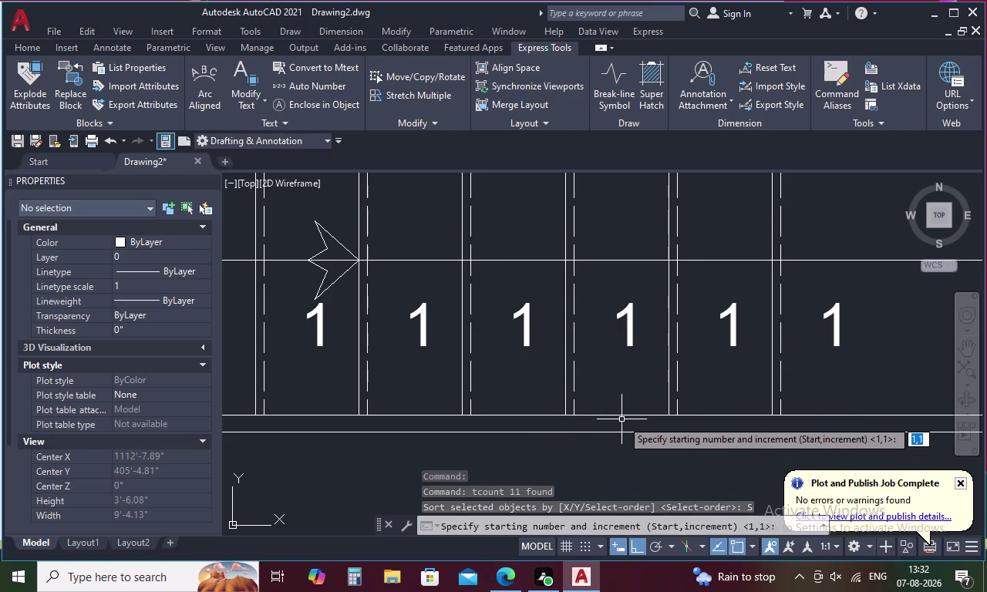
scroll(down, 3)
scroll(down, 3)
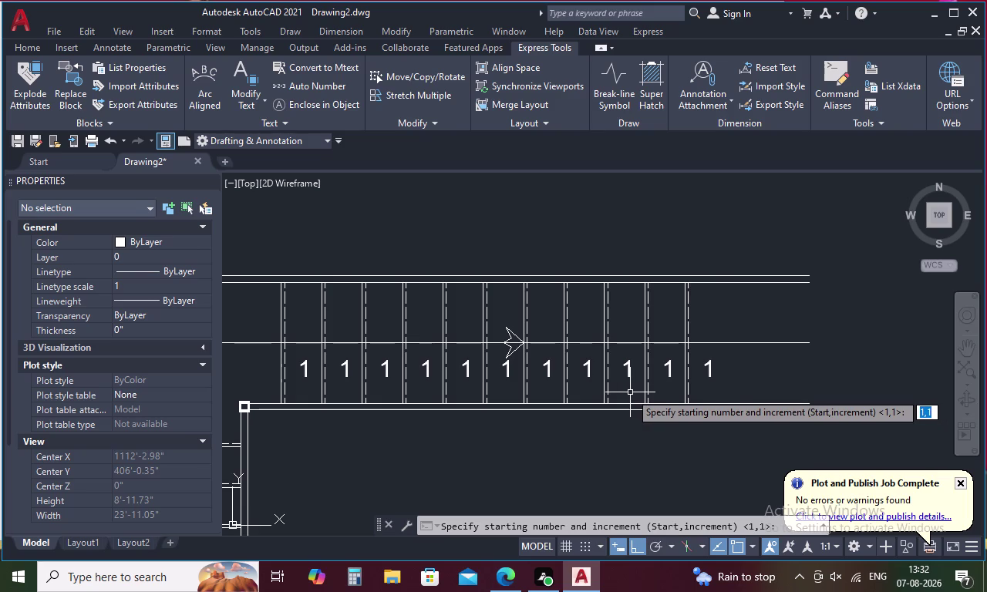
text(13)
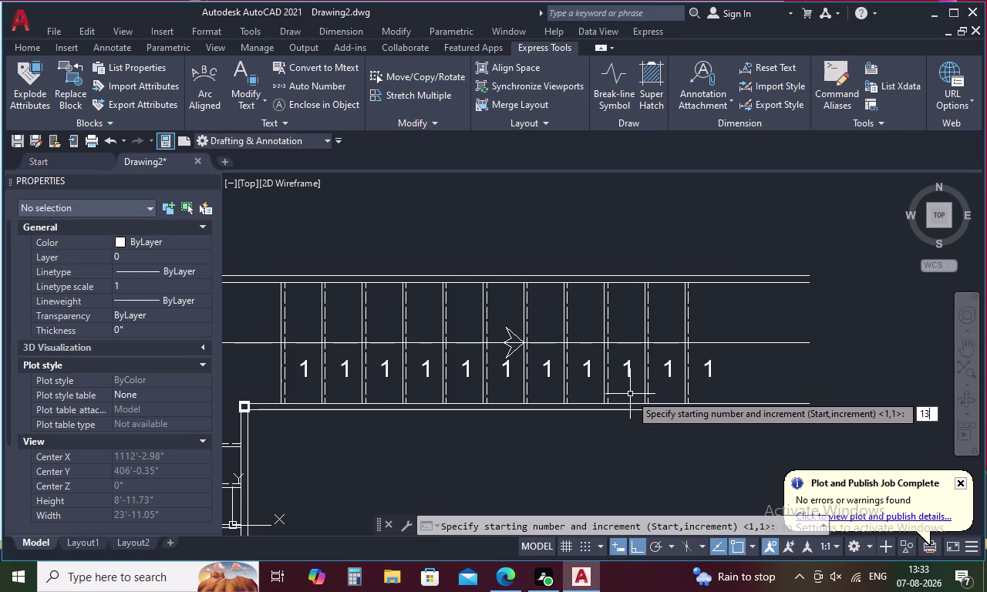
key(comma)
key(1)
key(space)
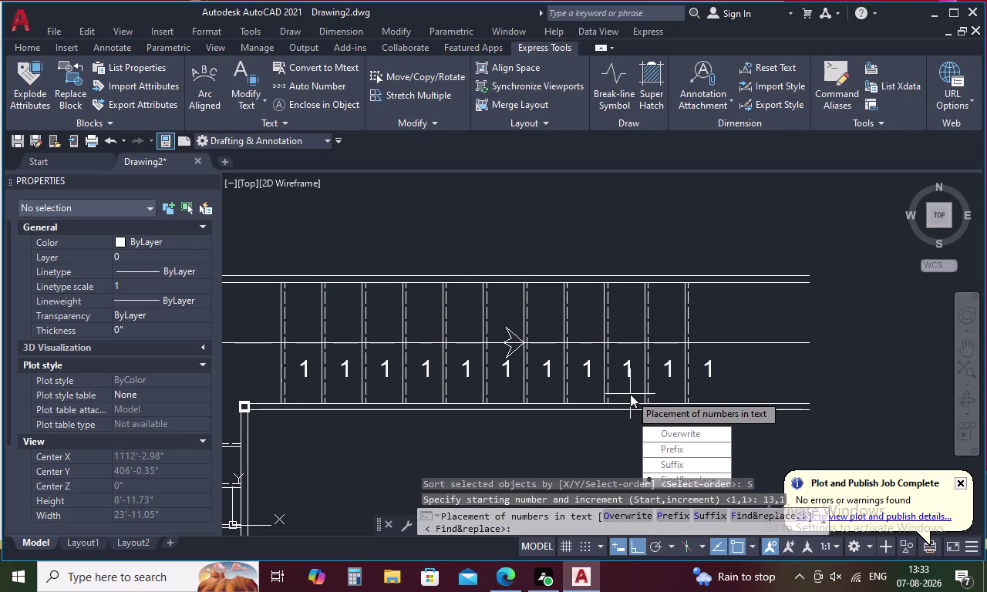
Choose Find&replace with search text '1' and confirm the first renumbering attempt.
middle_drag(694, 425, 691, 374)
drag(734, 461, 694, 424)
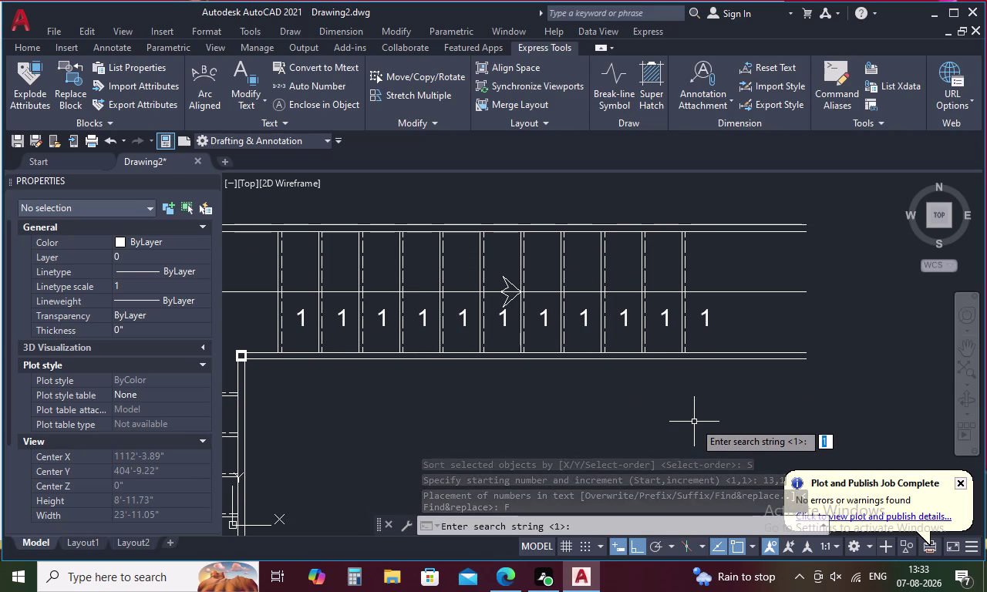
key(1)
key(3)
key(space)
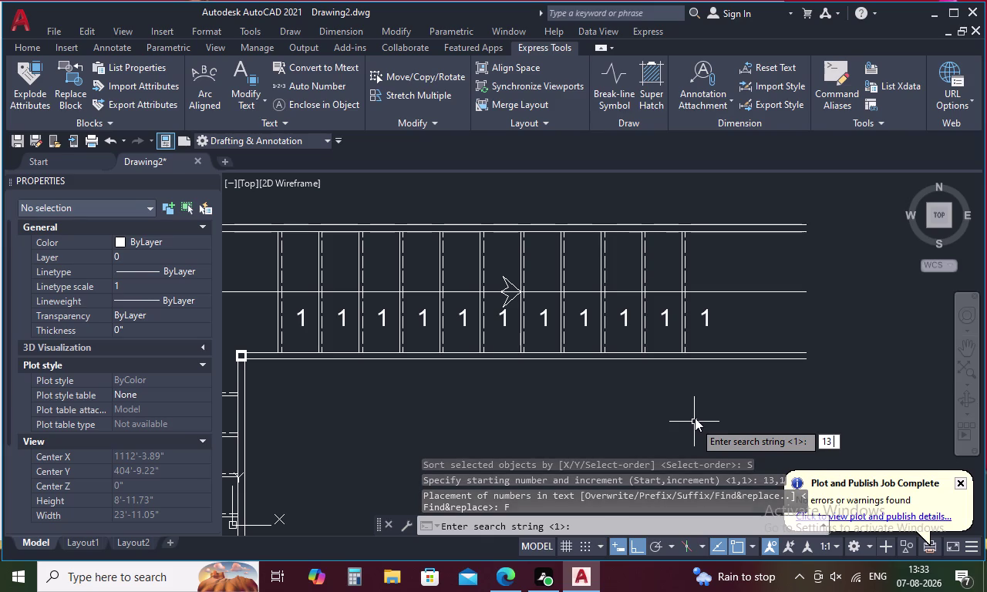
key(BackSpace)
key(Return)
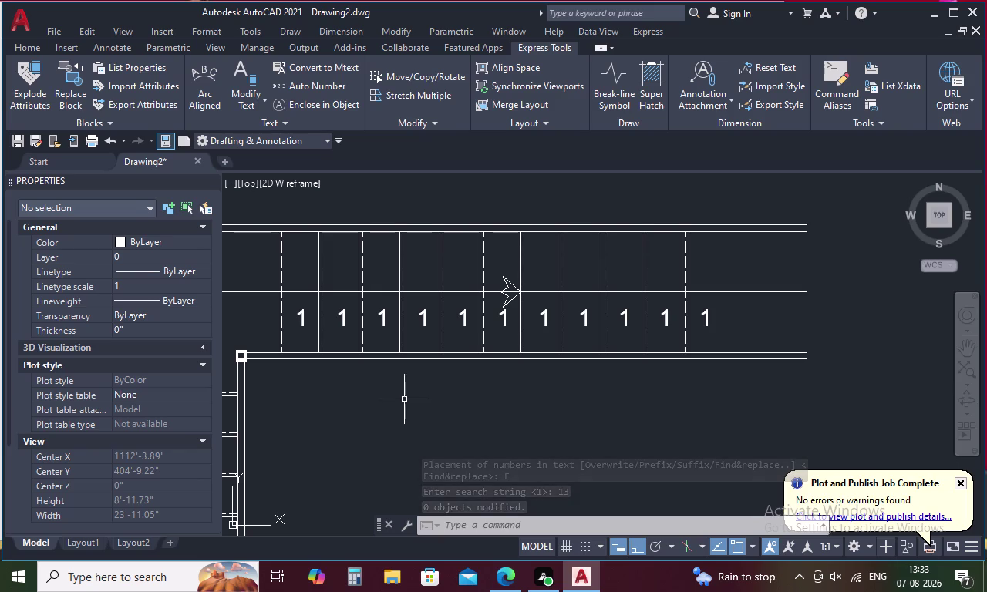
Select the eleven '1' step labels in order along the upper flight.
click(301, 318)
click(344, 322)
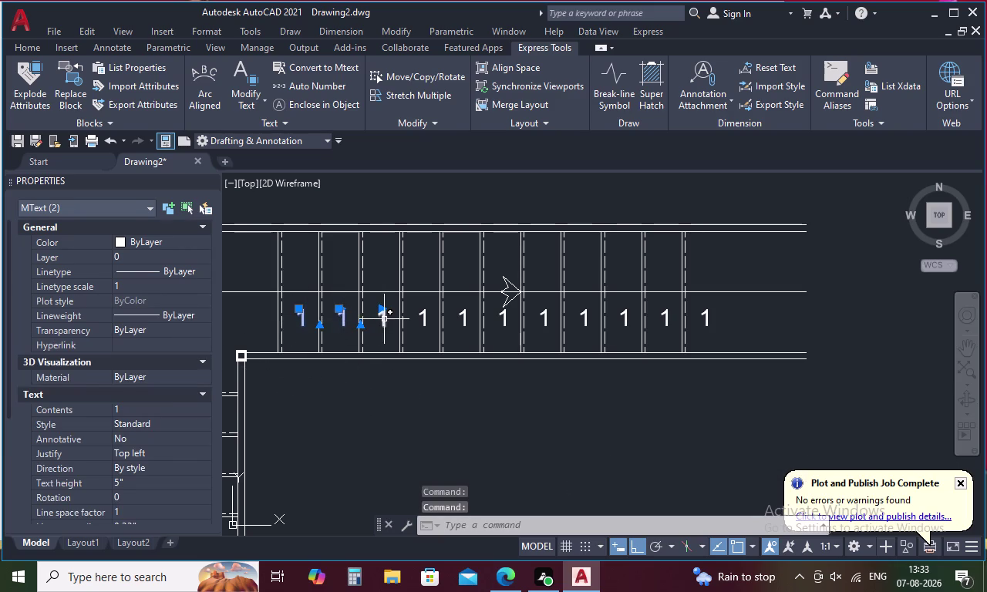
click(384, 319)
click(423, 321)
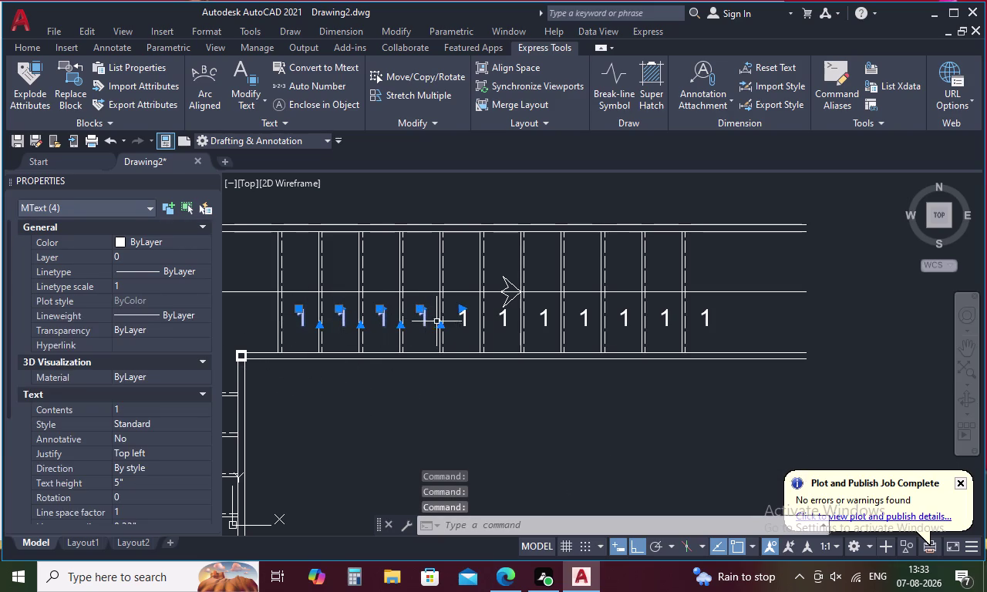
click(465, 320)
click(506, 318)
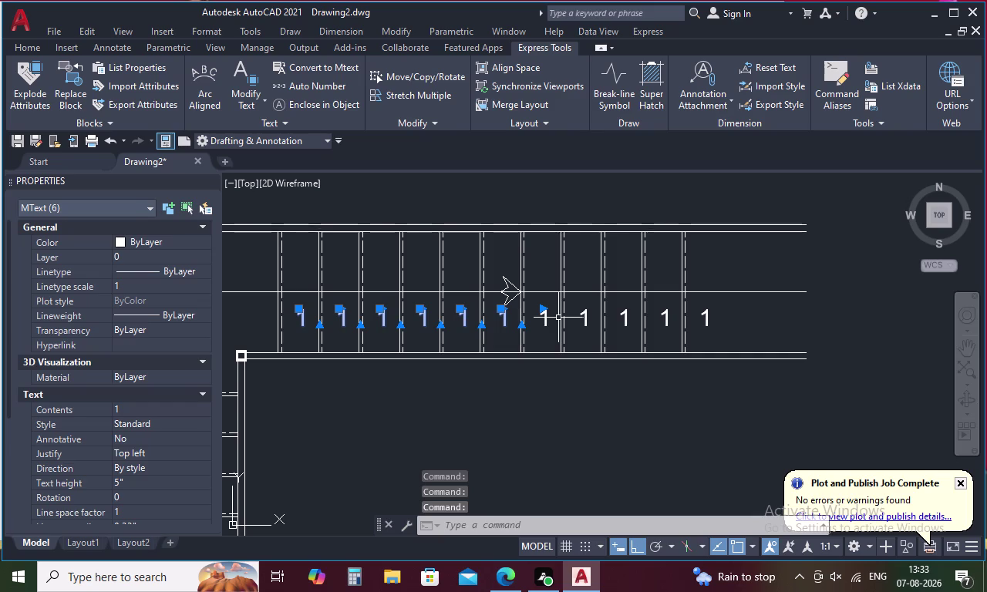
click(548, 320)
click(579, 315)
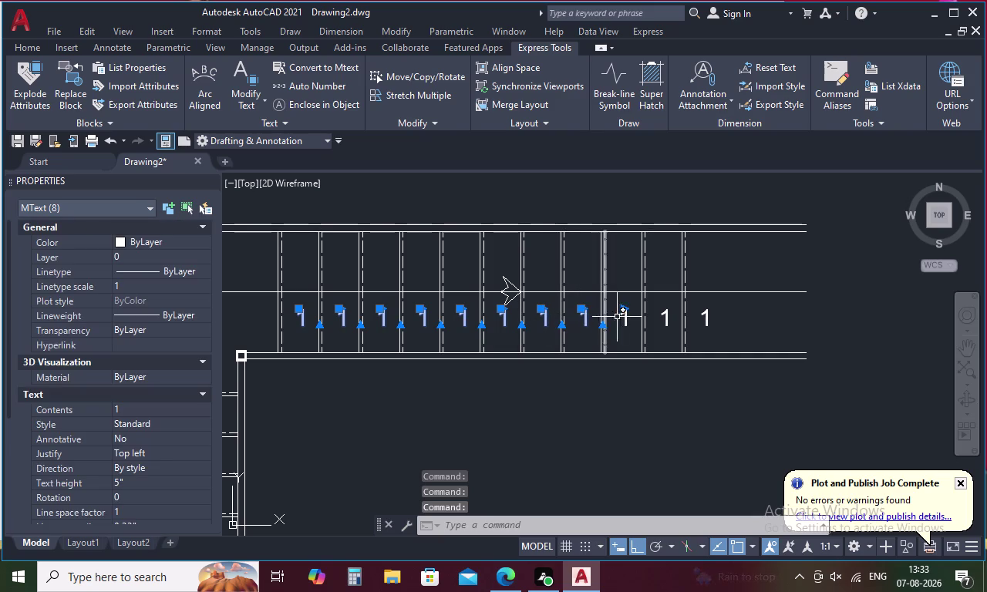
click(623, 317)
click(666, 315)
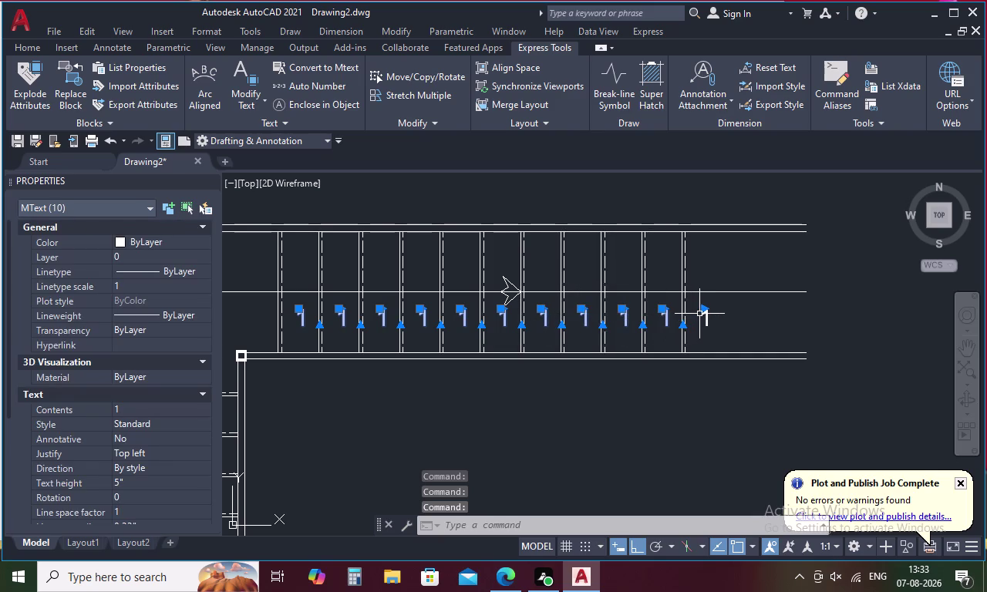
click(701, 313)
Rerun Auto Number from 13 by 1, replacing '1', so labels read 13–23.
click(286, 83)
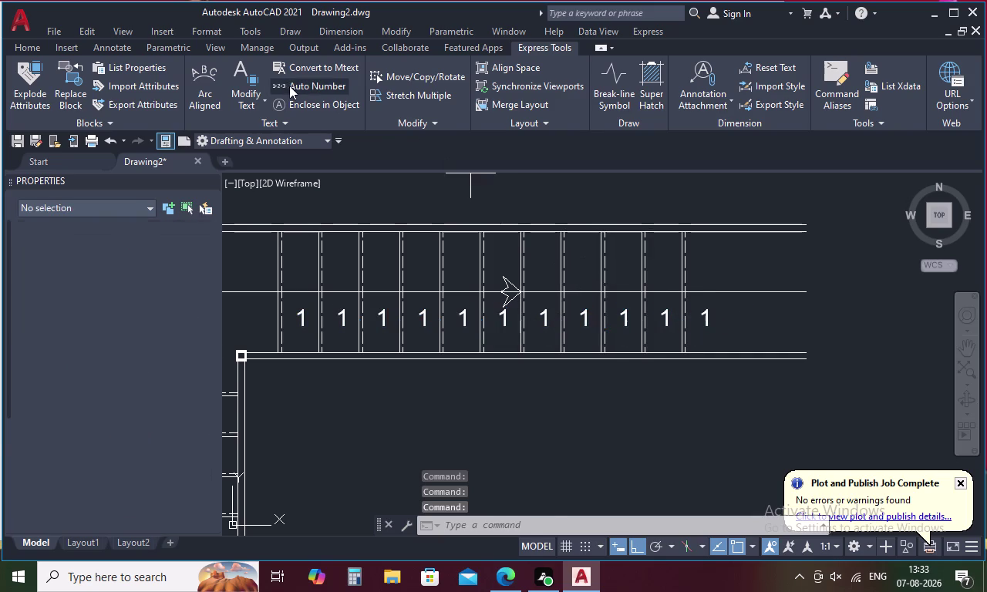
drag(687, 430, 518, 306)
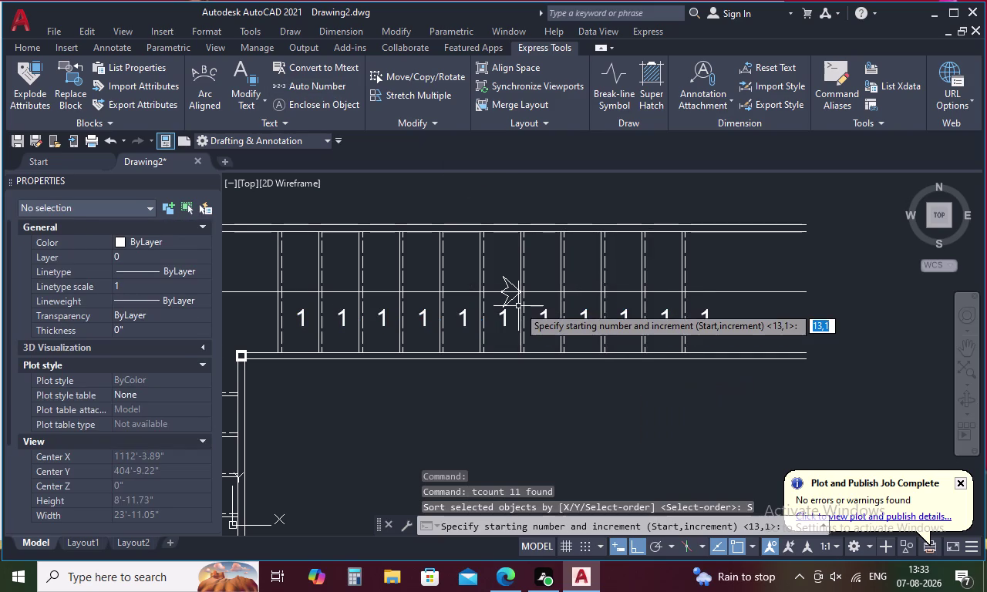
key(space)
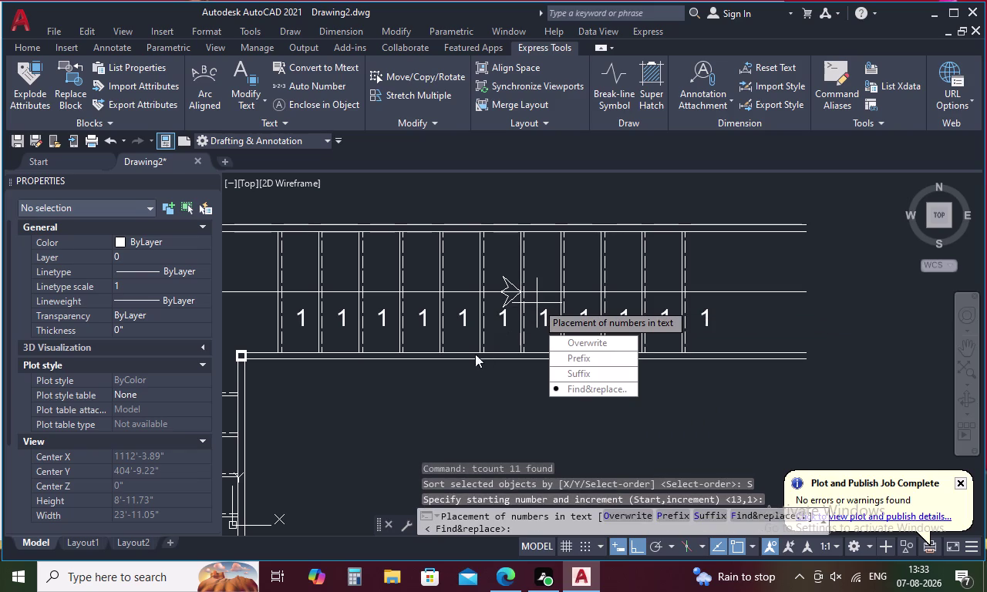
drag(578, 388, 537, 303)
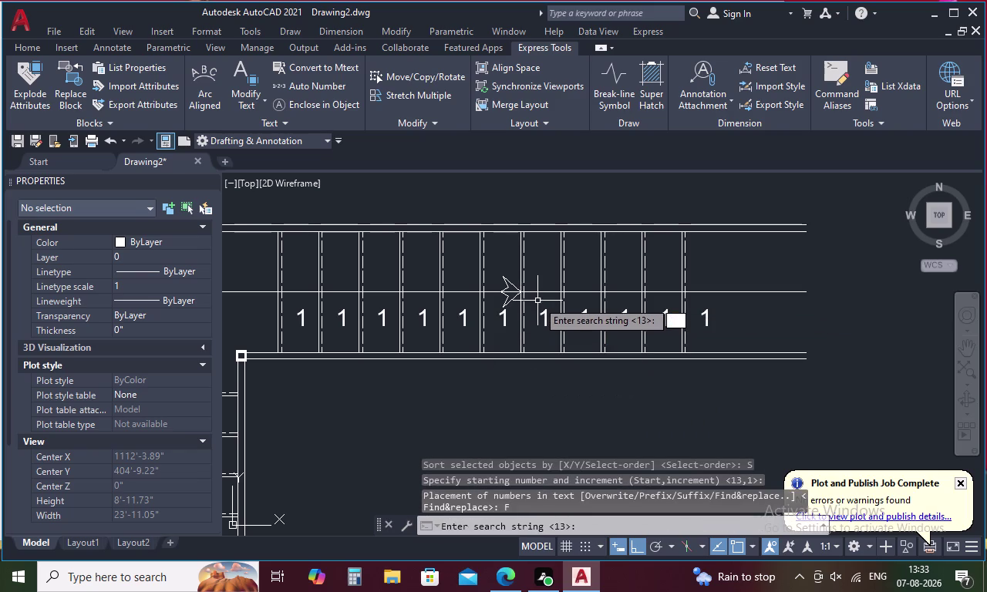
key(1)
key(Return)
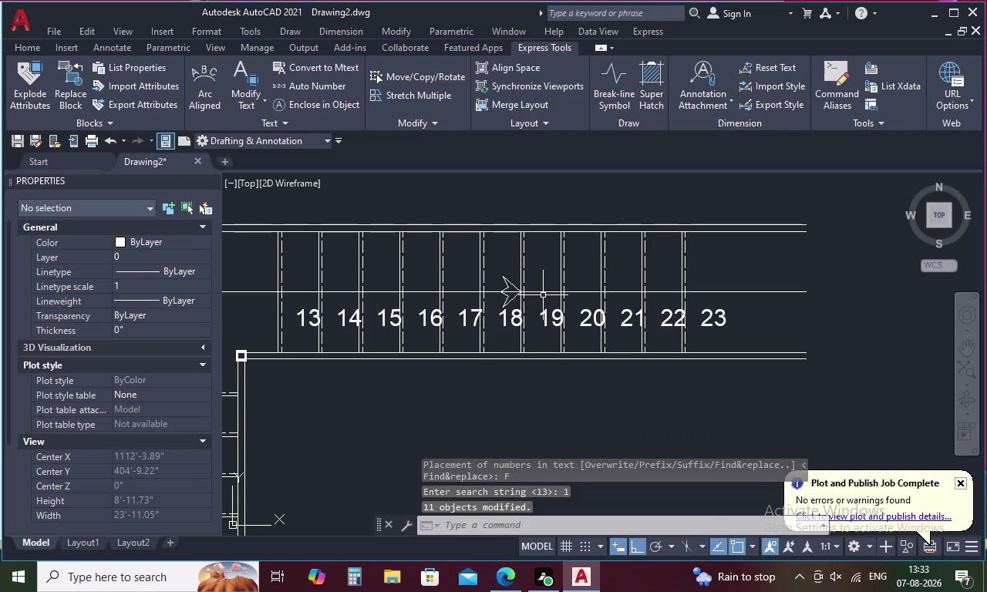
click(314, 317)
click(350, 322)
Add step numbers 15 through 23 to the selection and open the shortcut menu.
click(384, 317)
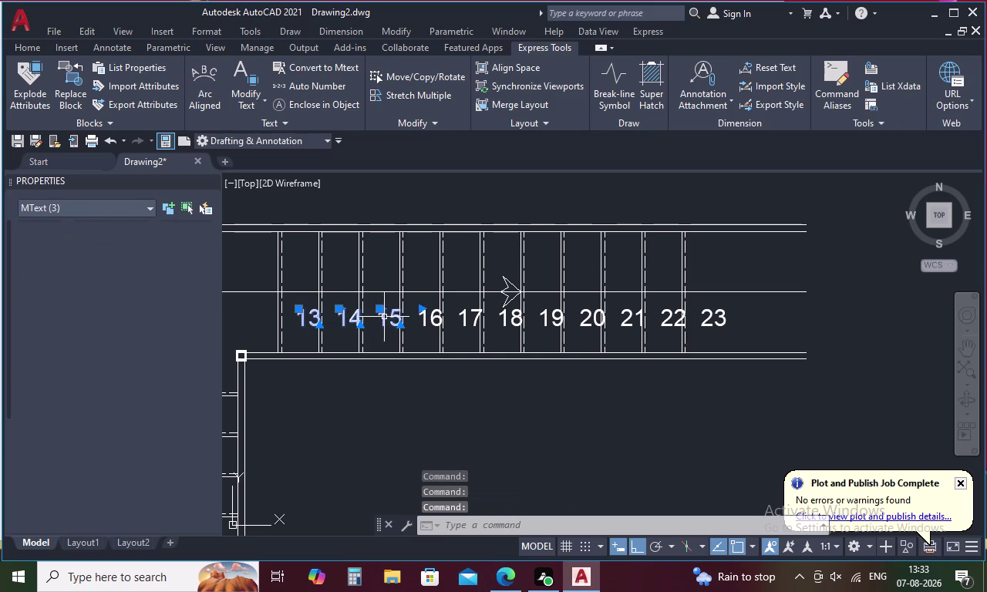
click(427, 320)
click(462, 314)
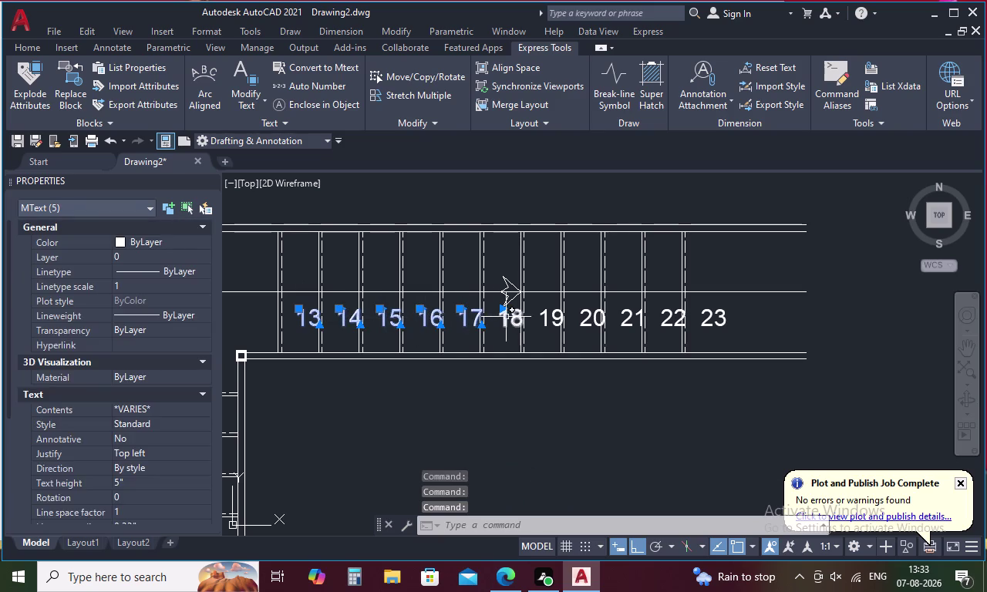
click(506, 317)
click(547, 313)
click(585, 319)
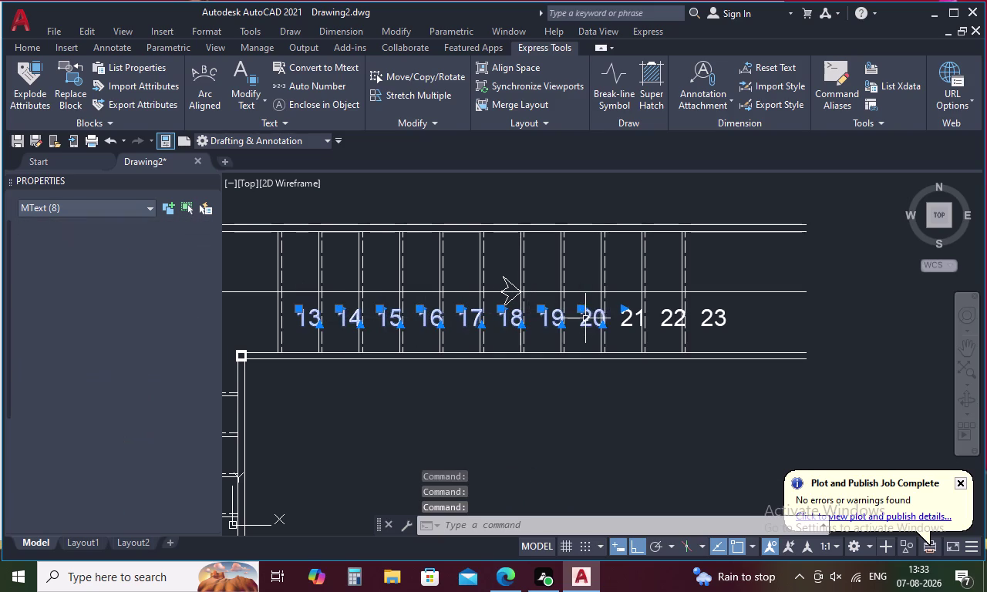
click(631, 315)
click(672, 316)
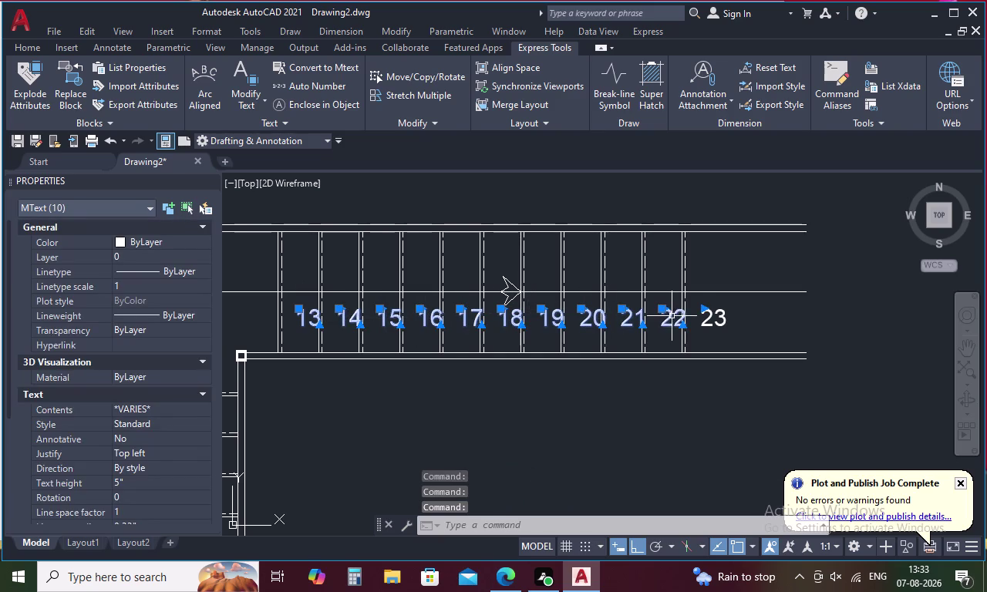
click(704, 312)
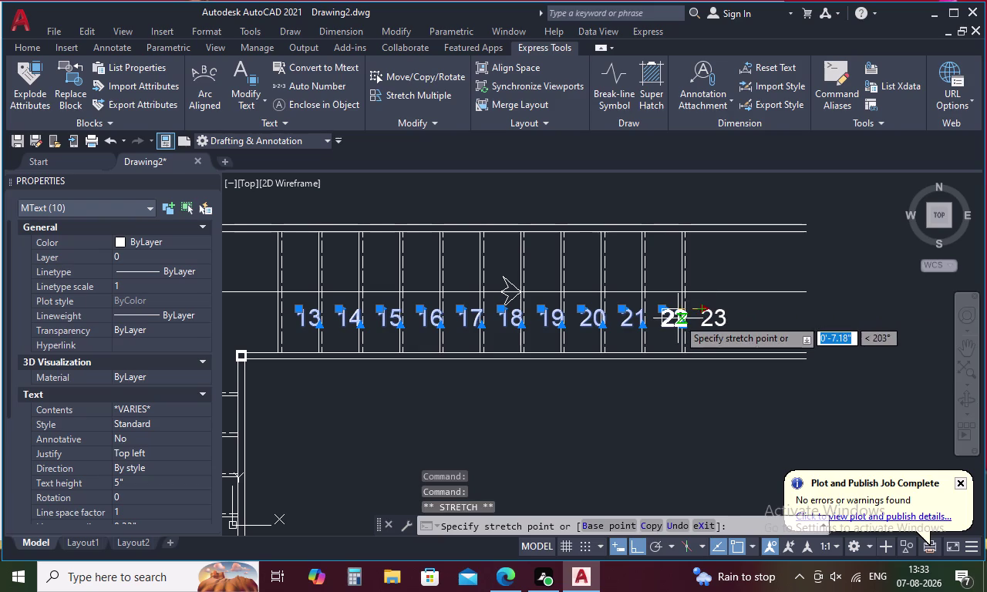
click(678, 319)
click(705, 310)
right_click(731, 298)
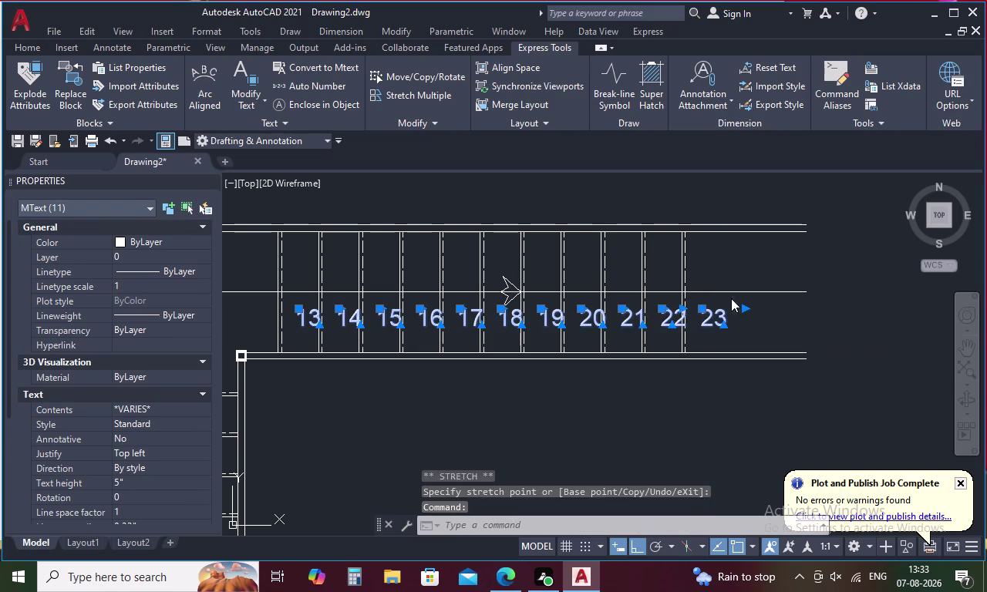
Move the eleven step numbers slightly left, then undo the move.
click(759, 320)
click(748, 324)
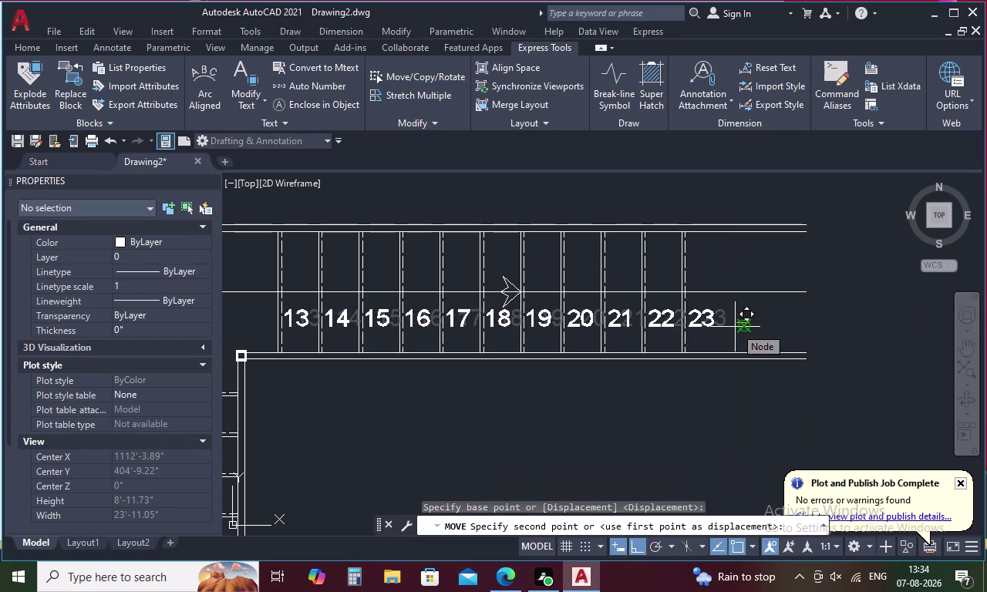
click(735, 327)
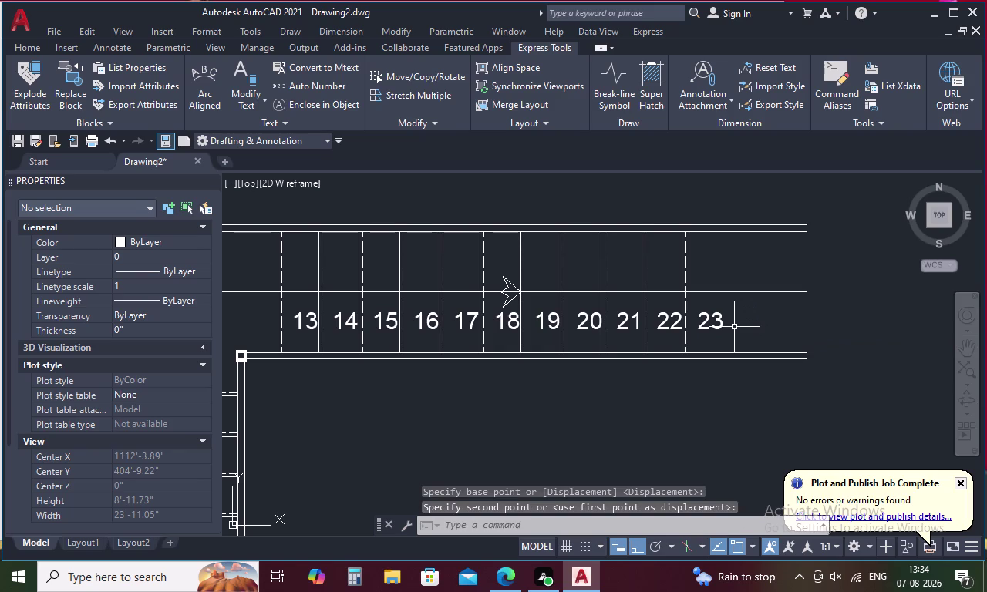
key(ctrl+z)
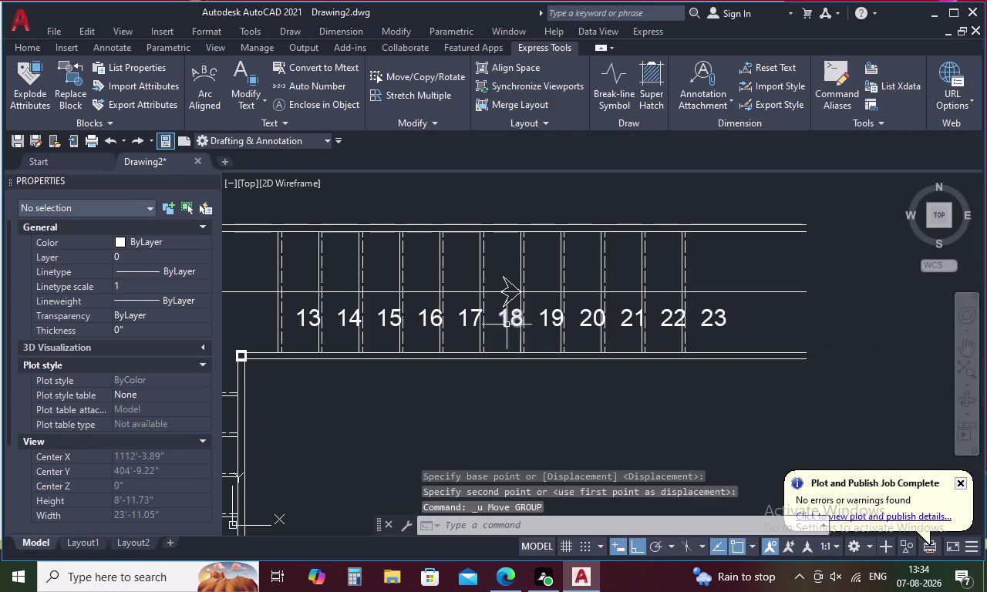
Reselect step numbers 13 through 23 and open their shortcut menu.
click(302, 314)
click(347, 318)
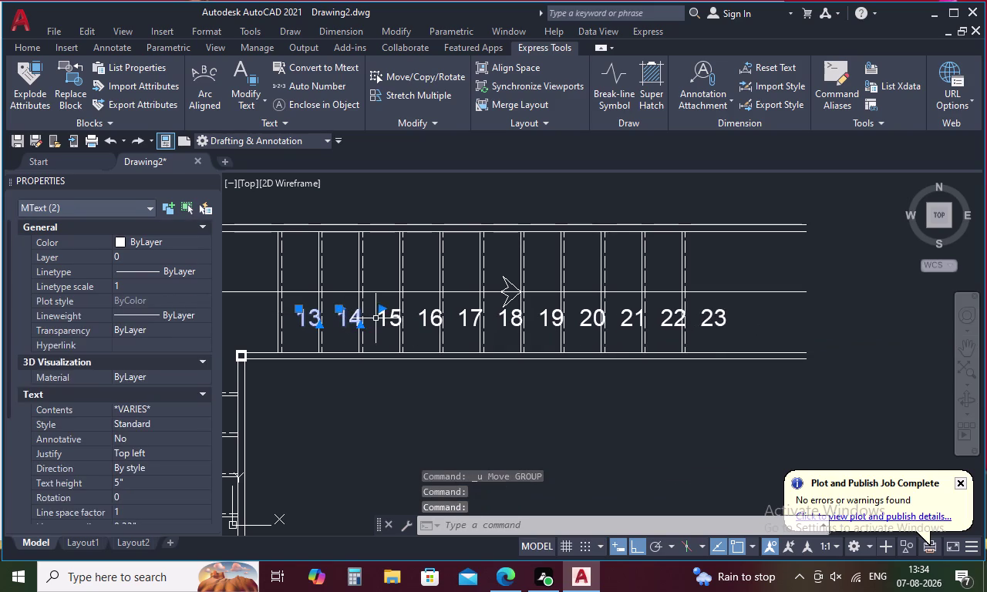
click(388, 320)
click(430, 320)
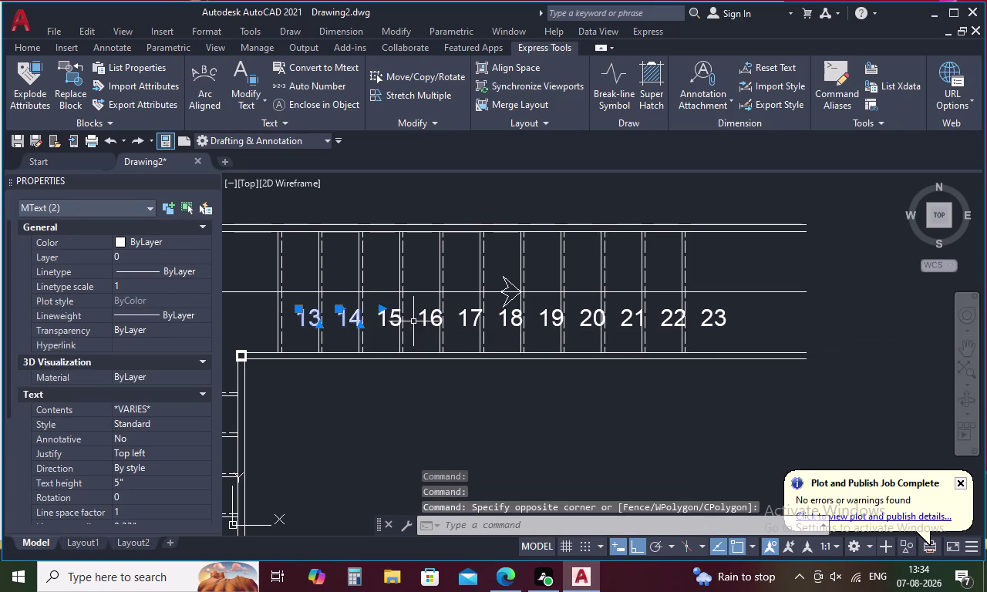
click(430, 317)
click(401, 320)
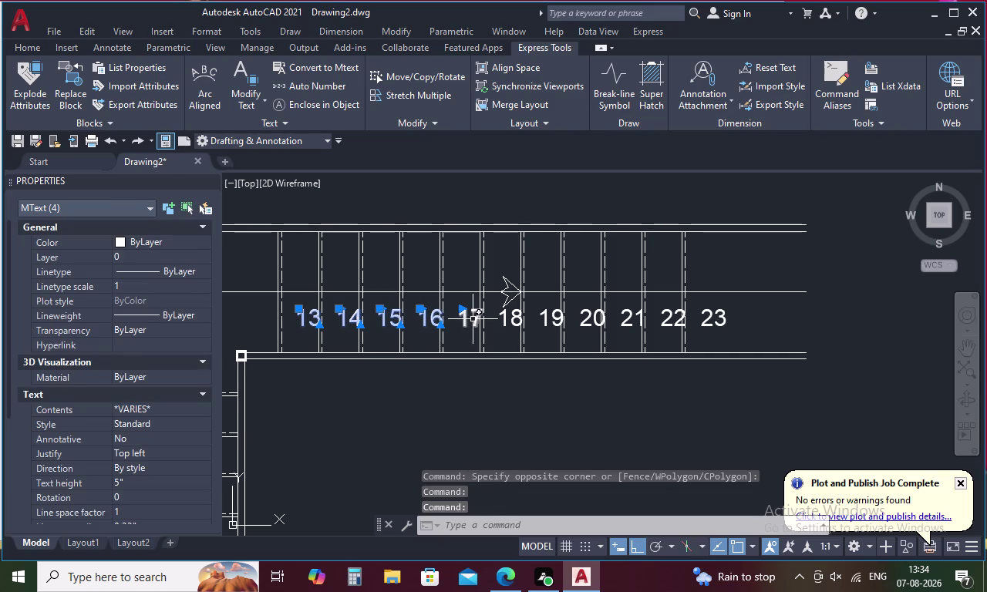
click(472, 320)
click(473, 318)
click(477, 313)
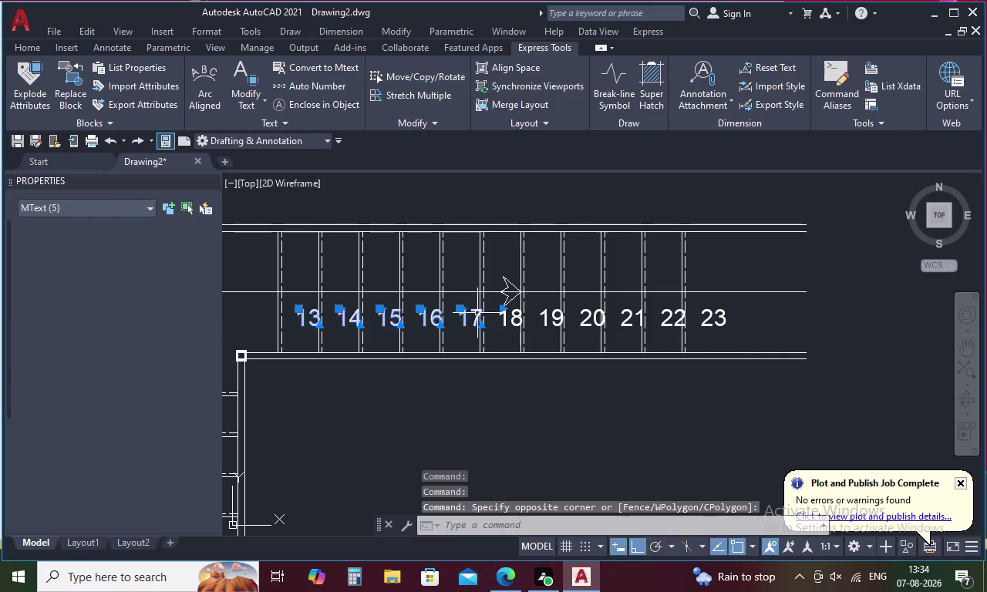
click(503, 320)
click(545, 315)
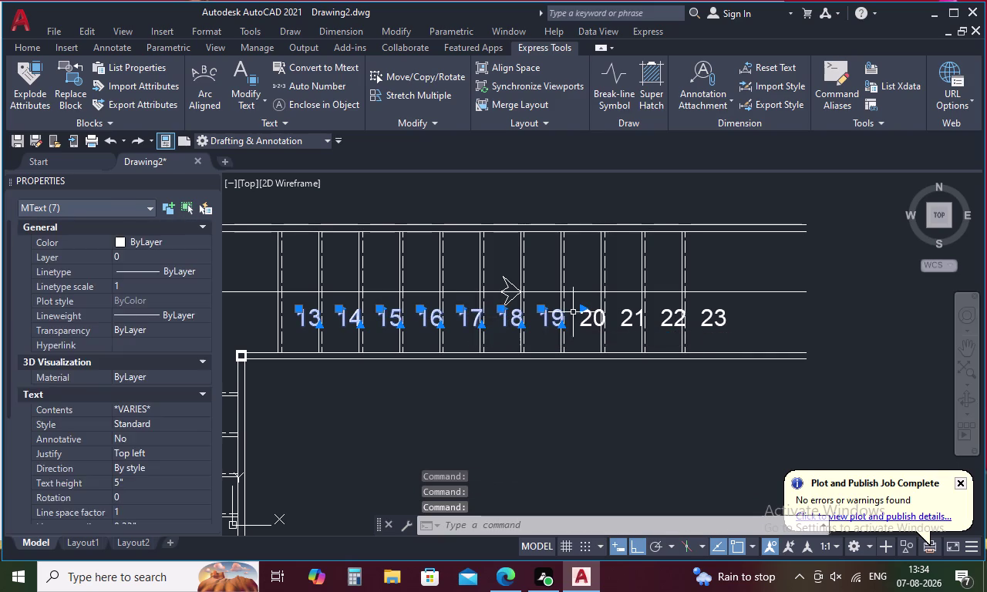
click(585, 314)
click(629, 320)
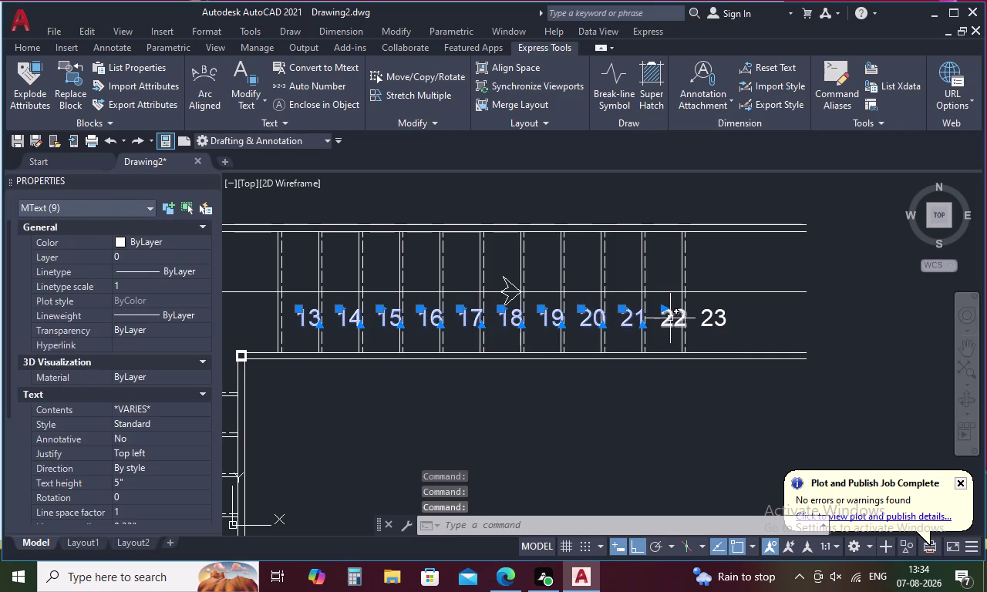
click(670, 318)
click(706, 315)
right_click(710, 309)
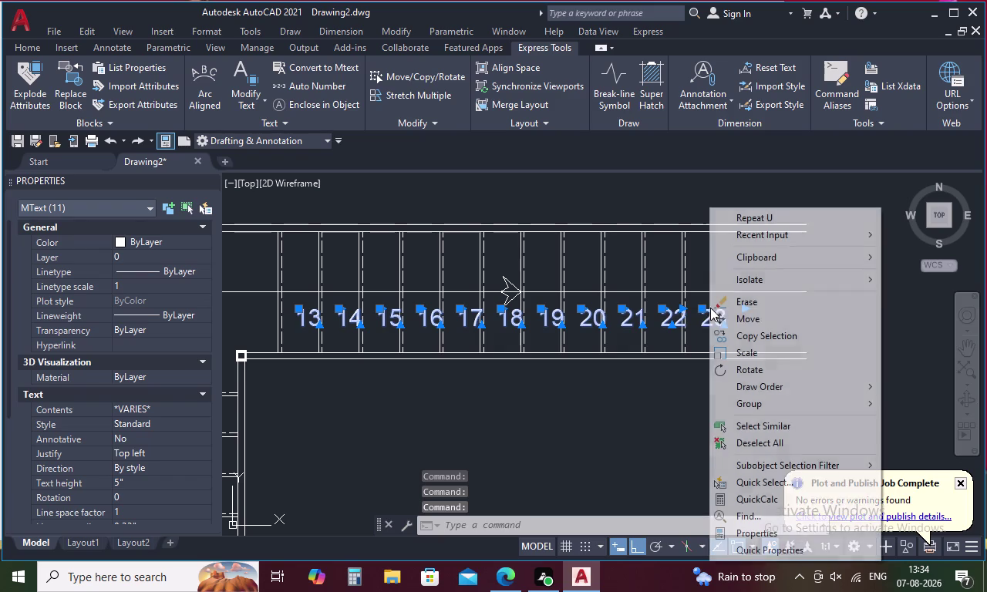
Move the selected step numbers a short distance to the left.
click(740, 321)
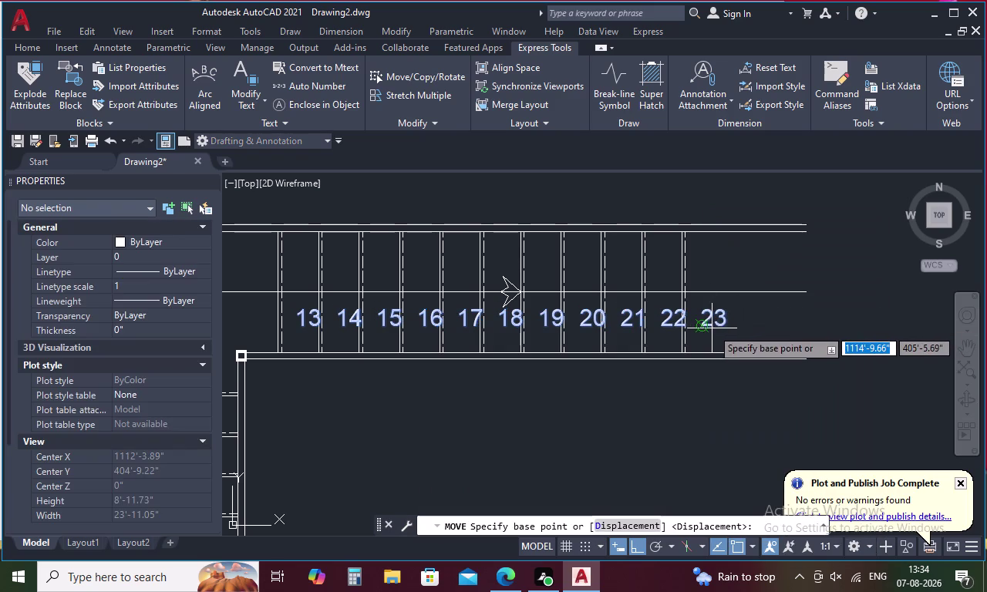
click(701, 328)
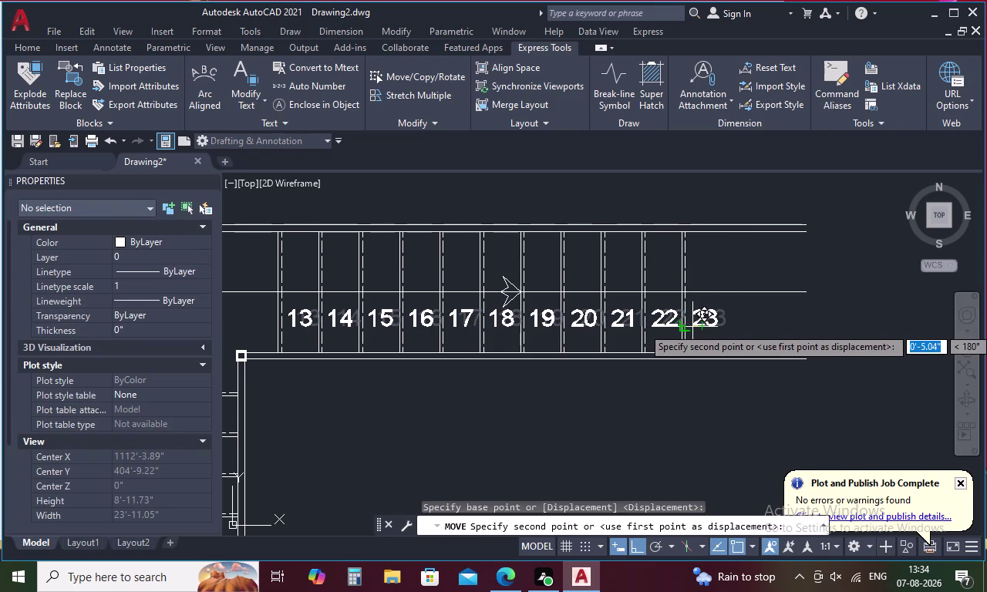
scroll(up, 3)
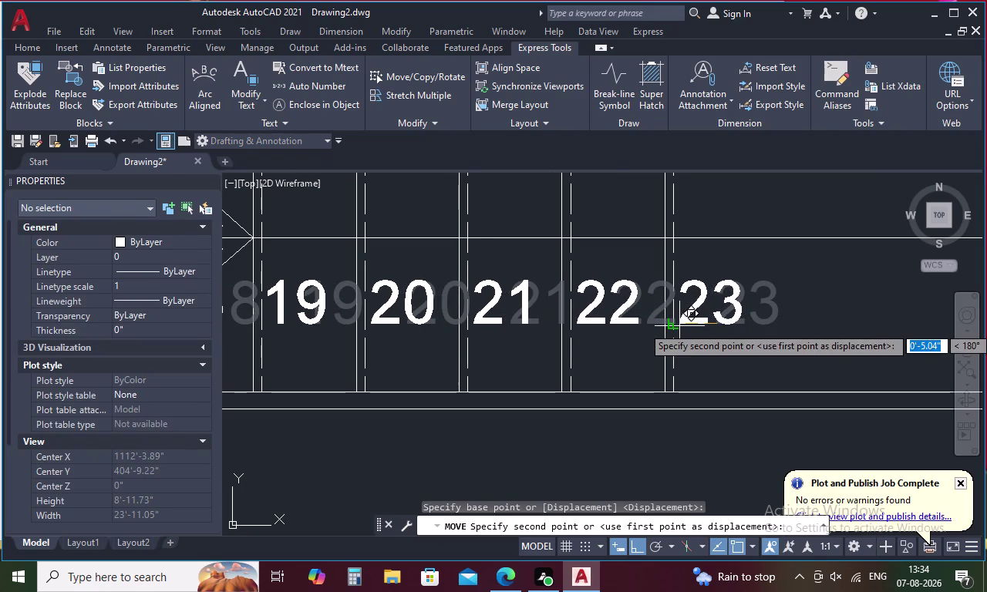
click(683, 327)
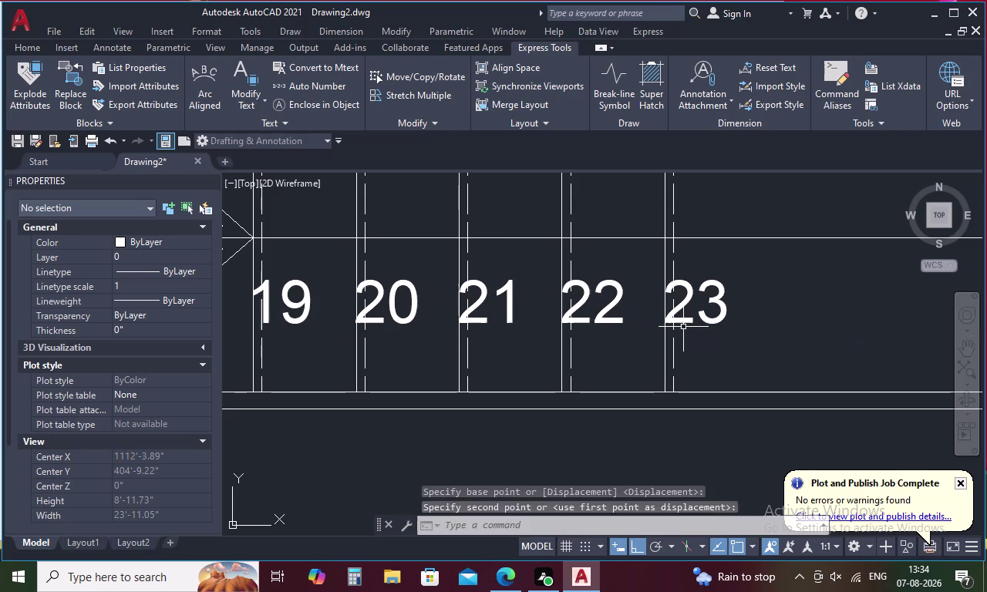
Window-select step numbers 23 down to 20, panning to reveal the lower numbers.
click(675, 312)
click(597, 318)
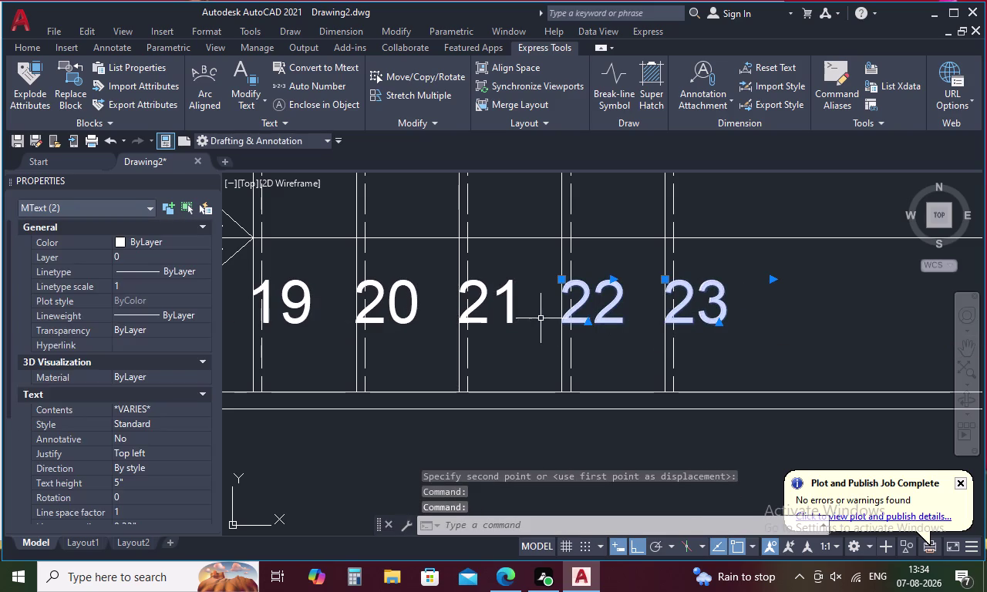
click(506, 318)
click(403, 316)
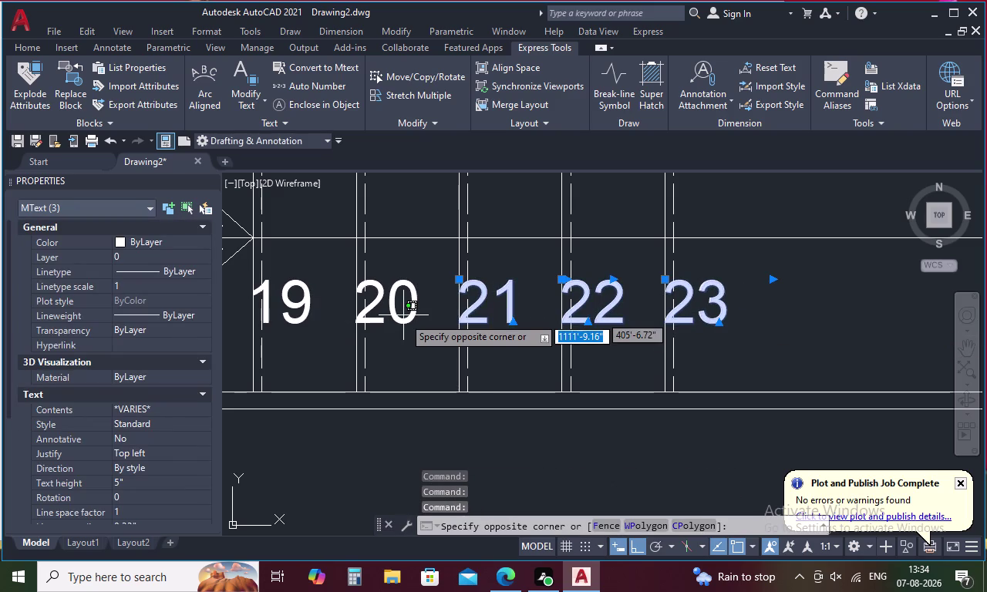
click(403, 322)
scroll(down, 3)
middle_drag(314, 327, 380, 327)
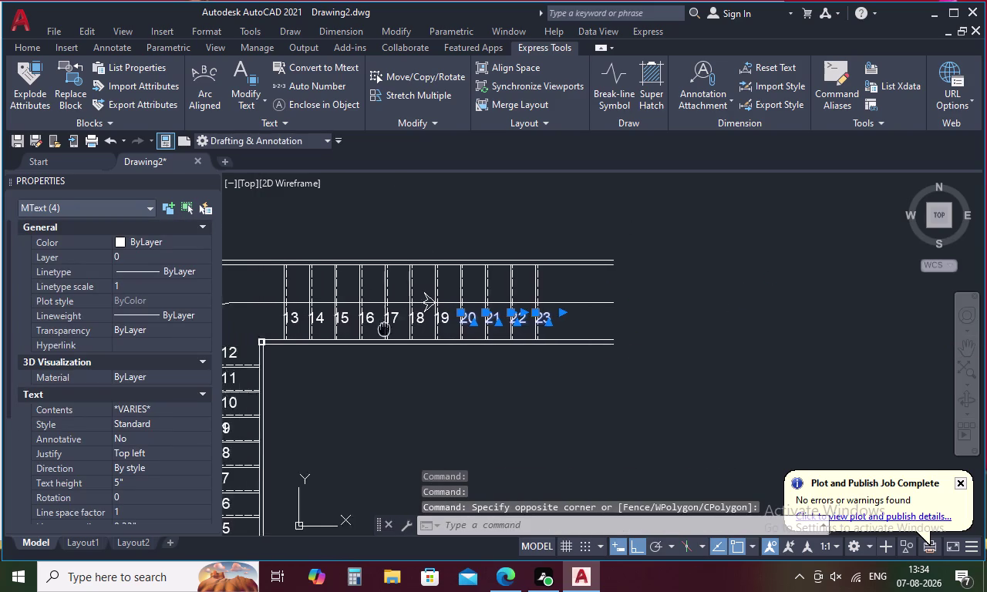
middle_drag(380, 328, 403, 327)
Window-select step numbers 19 down to 13 and open the shortcut menu.
click(466, 321)
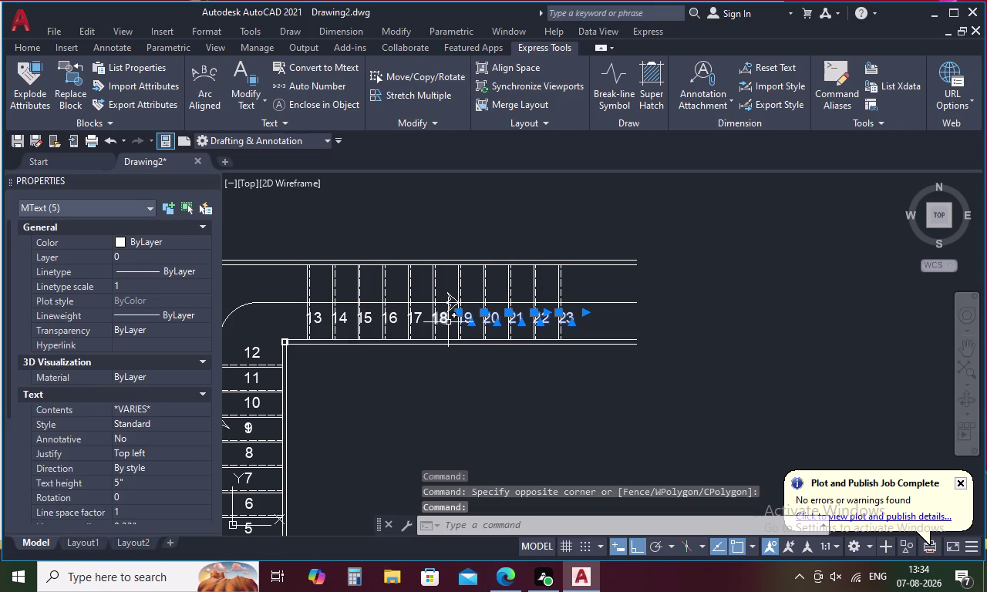
click(442, 322)
click(420, 321)
click(390, 322)
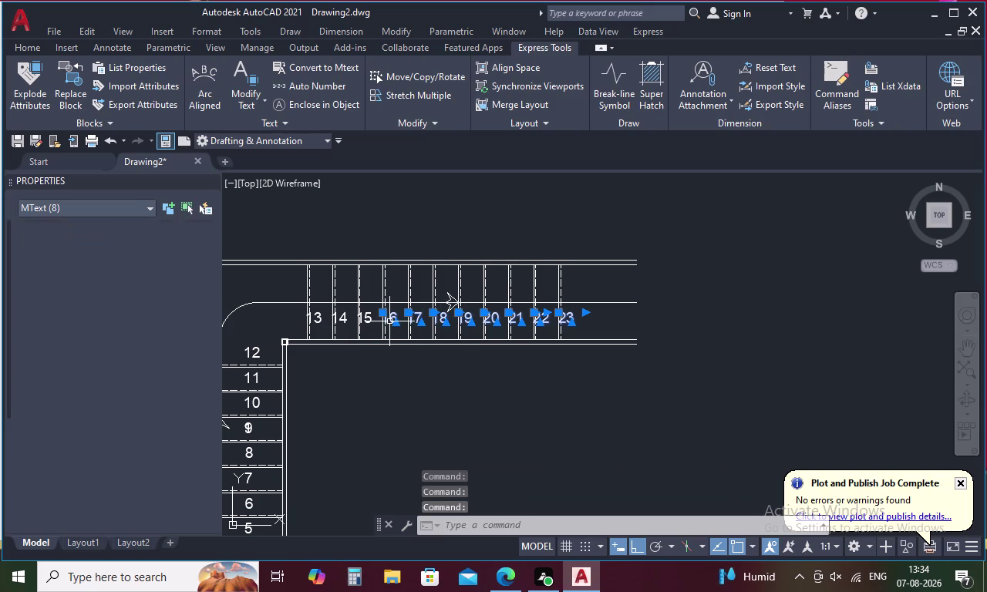
click(365, 321)
click(341, 321)
click(314, 317)
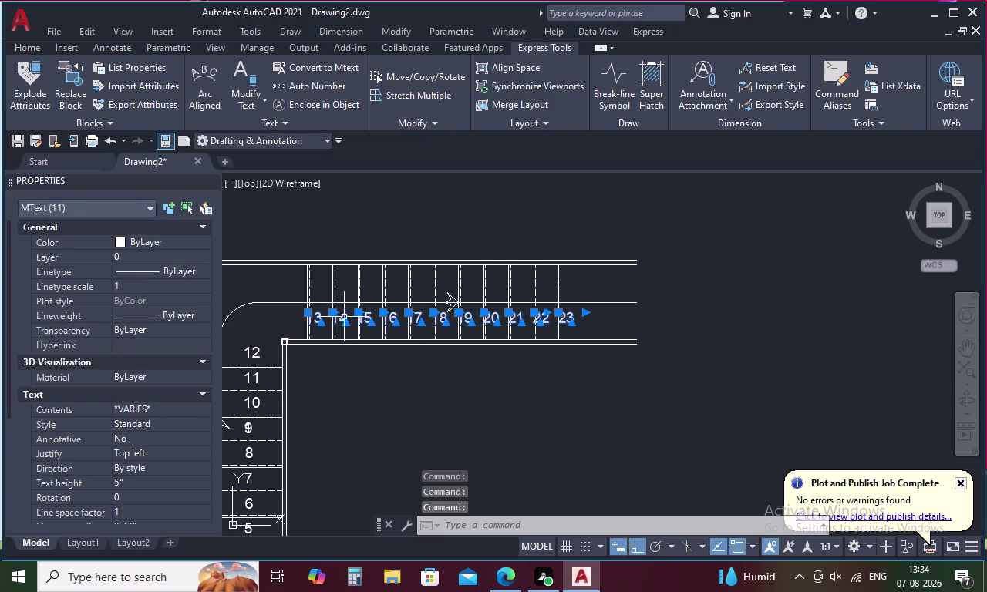
right_click(680, 314)
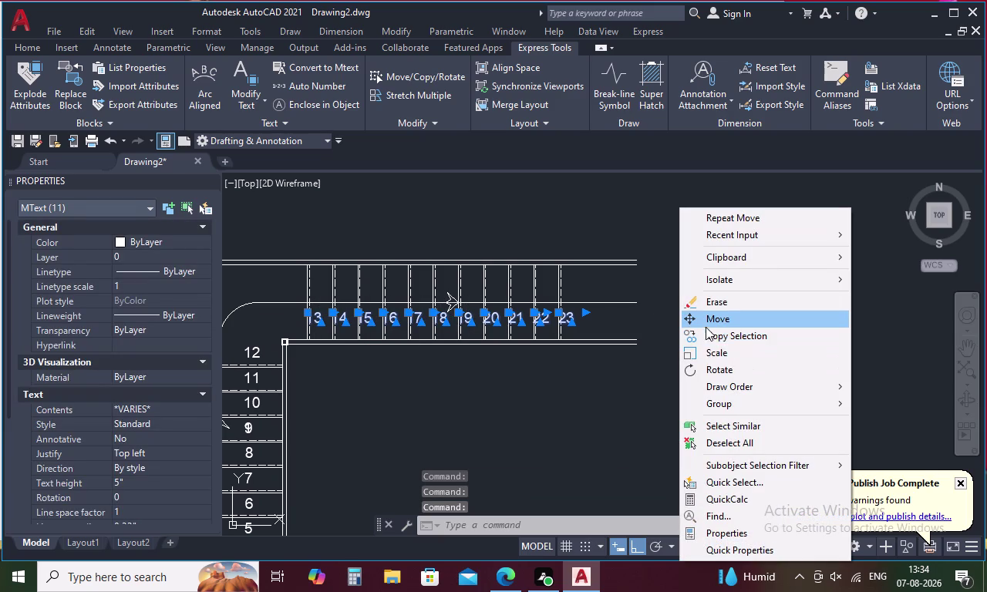
Move the gathered step numbers slightly right into their treads.
click(707, 321)
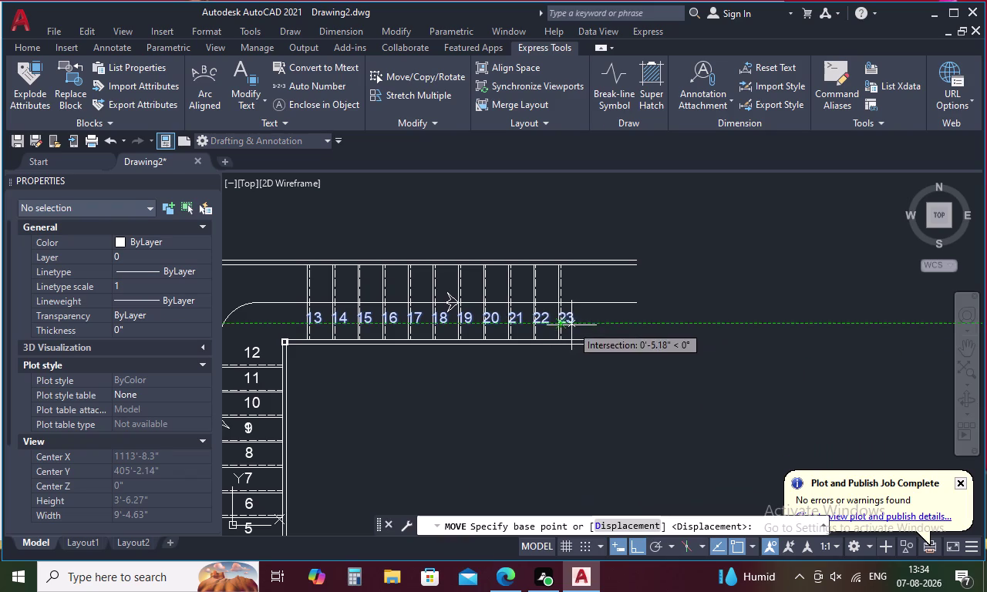
scroll(up, 3)
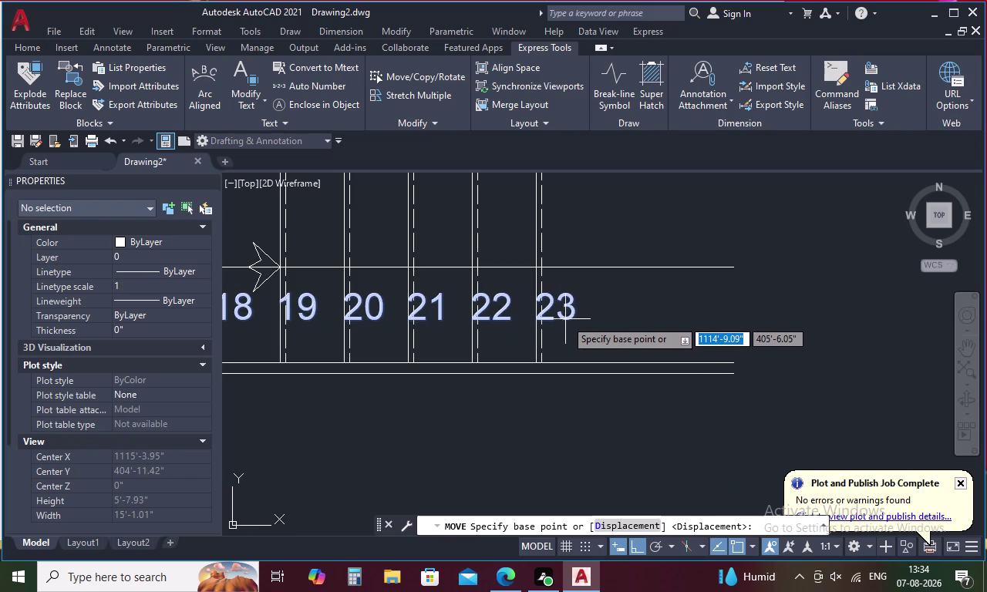
click(566, 319)
click(581, 318)
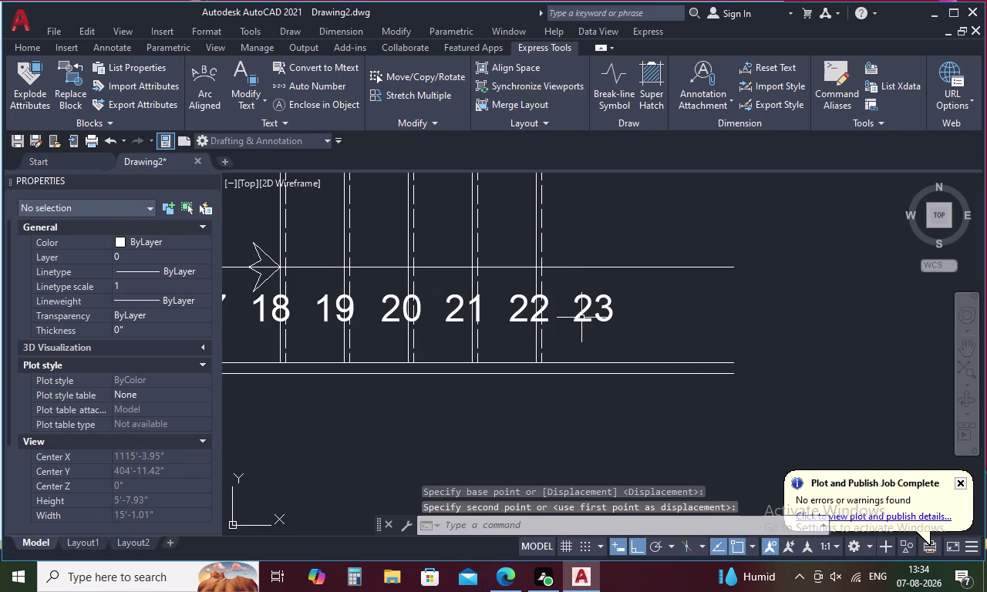
Window-select numbers 23 down to 19, removing a stray tread line from the selection.
click(582, 318)
click(546, 318)
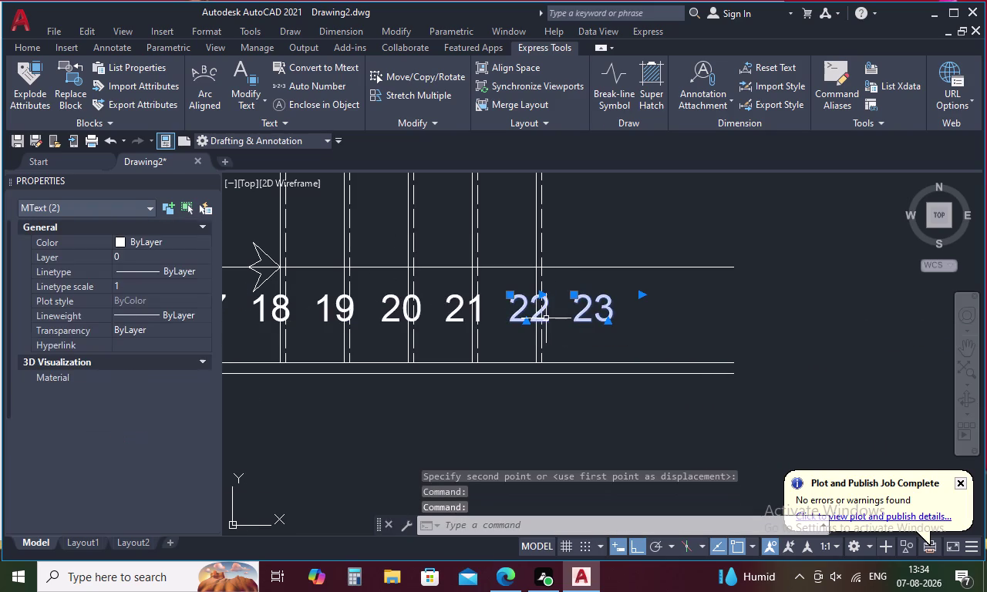
click(463, 310)
click(414, 311)
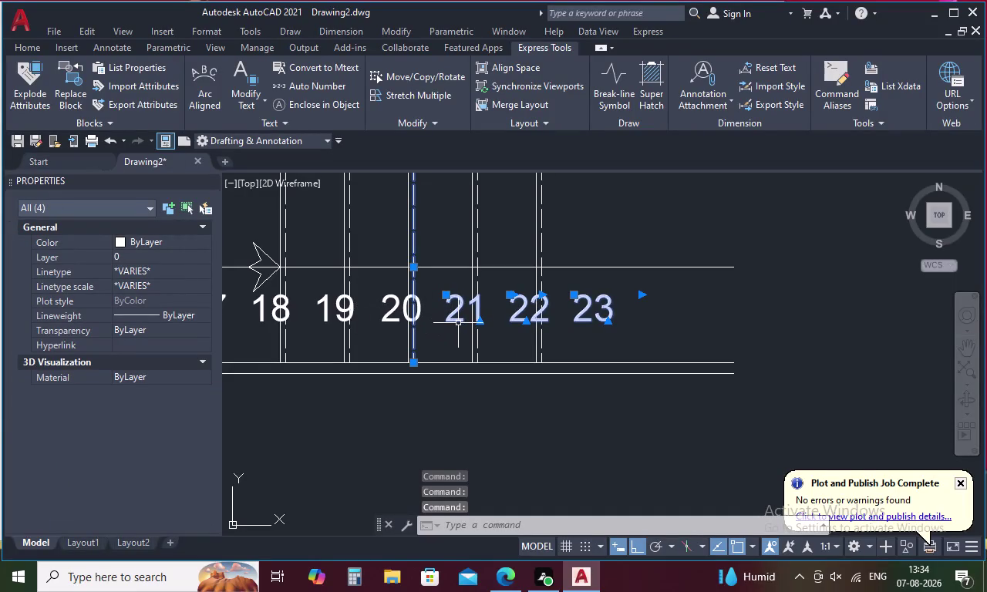
click(416, 283)
click(412, 289)
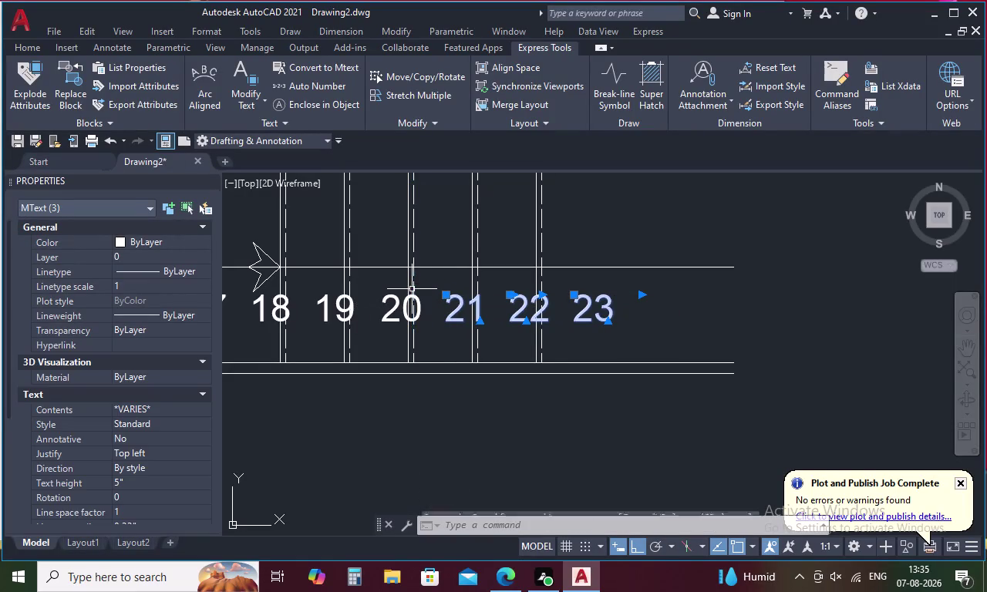
click(391, 314)
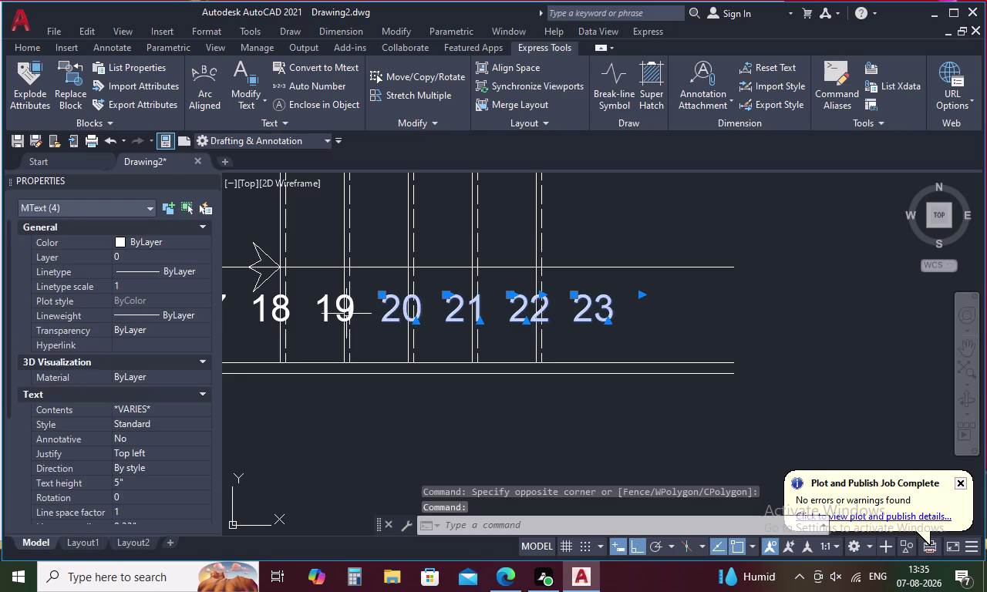
click(336, 314)
Pan along the flight adding numbers 18 down to 13, then open the shortcut menu.
middle_drag(338, 313, 492, 314)
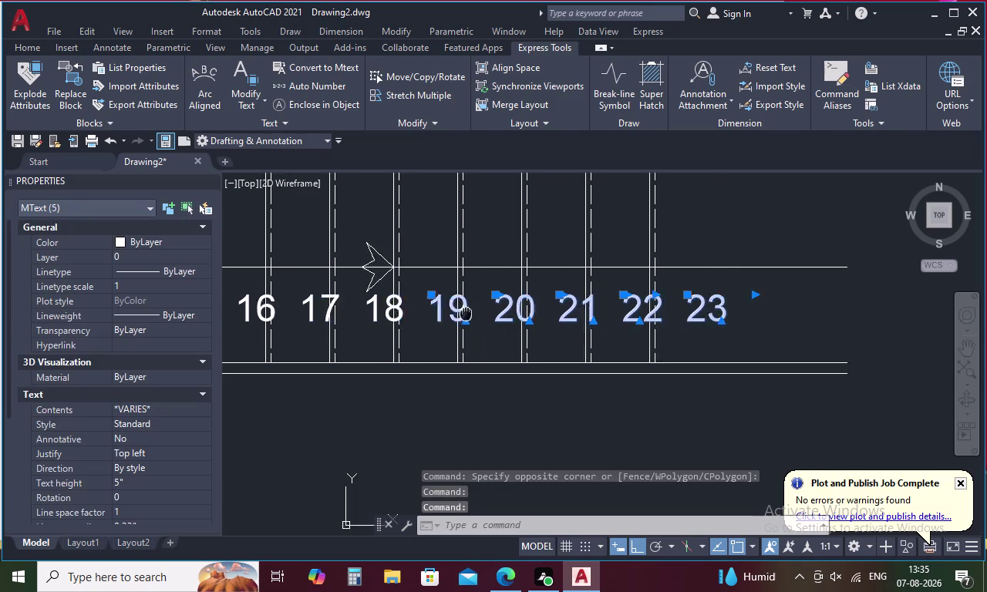
middle_drag(492, 313, 568, 314)
click(491, 316)
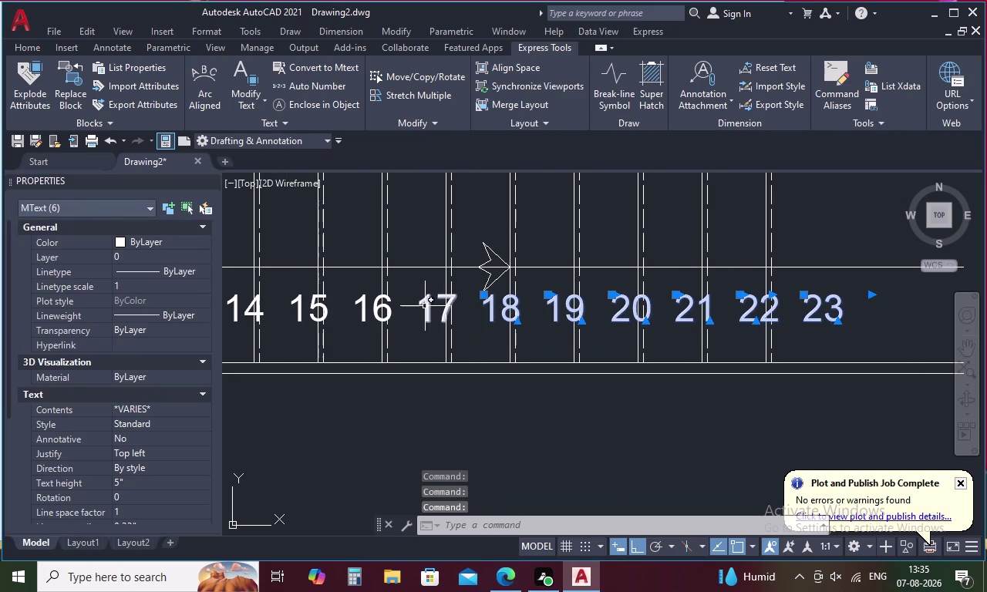
click(424, 306)
click(367, 307)
click(303, 308)
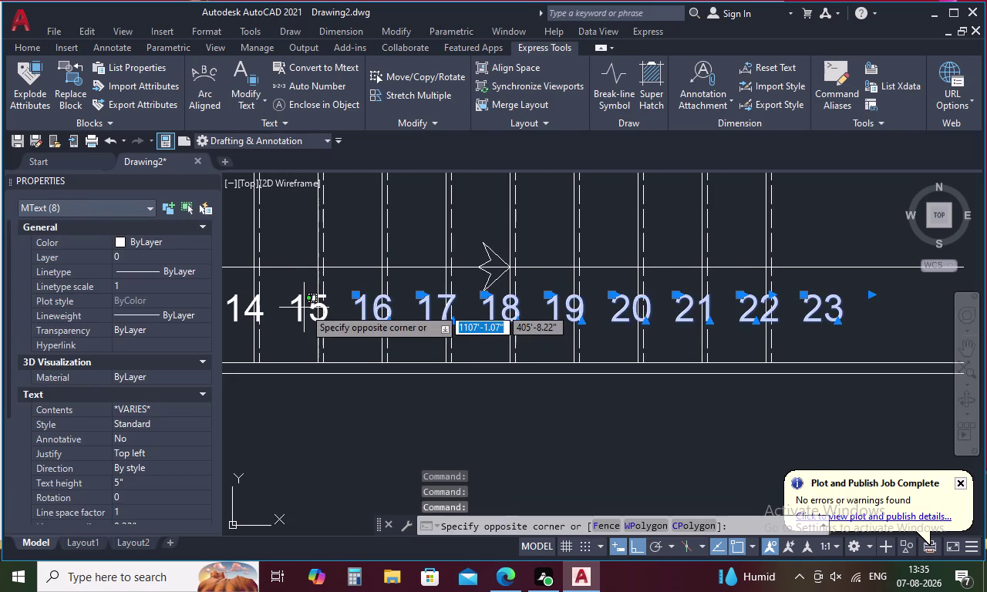
click(294, 311)
click(239, 312)
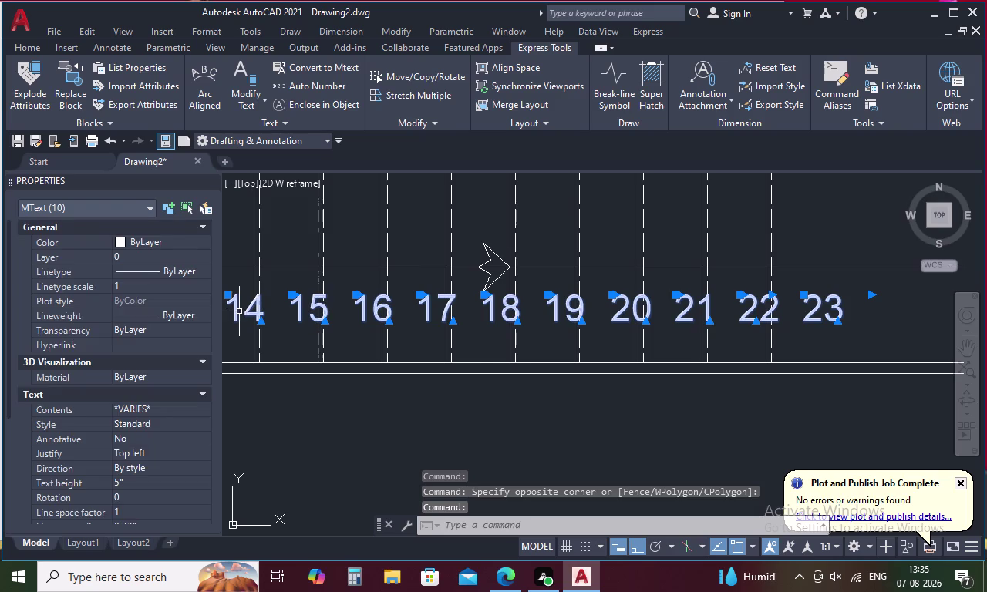
middle_drag(241, 312, 552, 316)
click(480, 312)
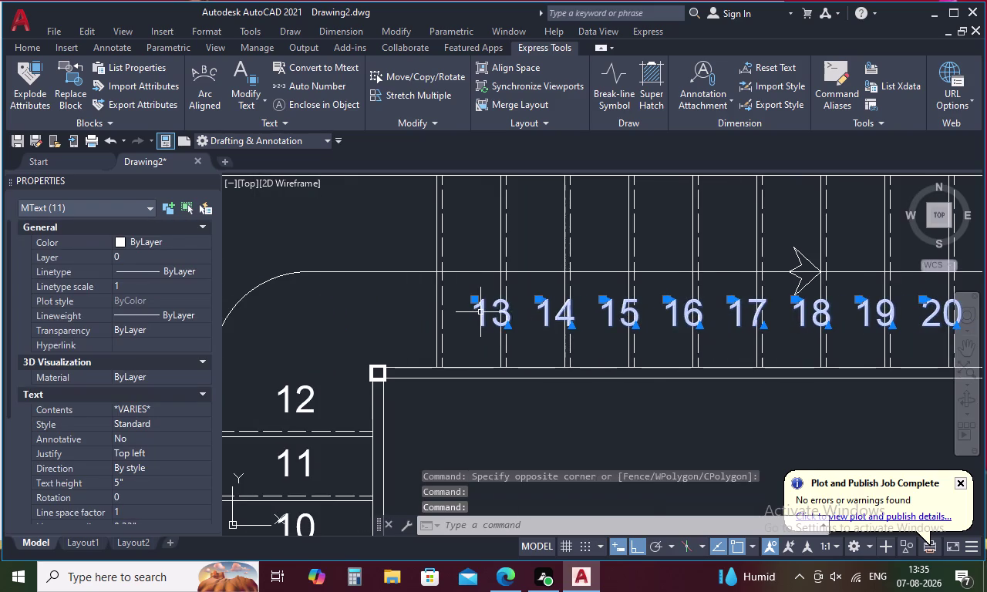
right_click(480, 312)
Move numbers 13–23 left so each is centred between its tread lines.
click(571, 322)
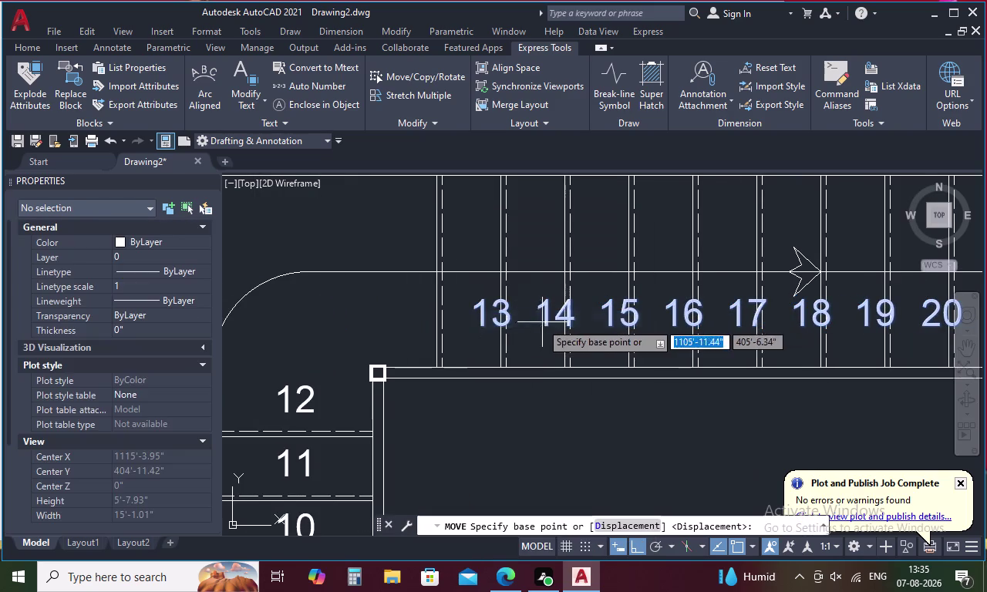
click(482, 325)
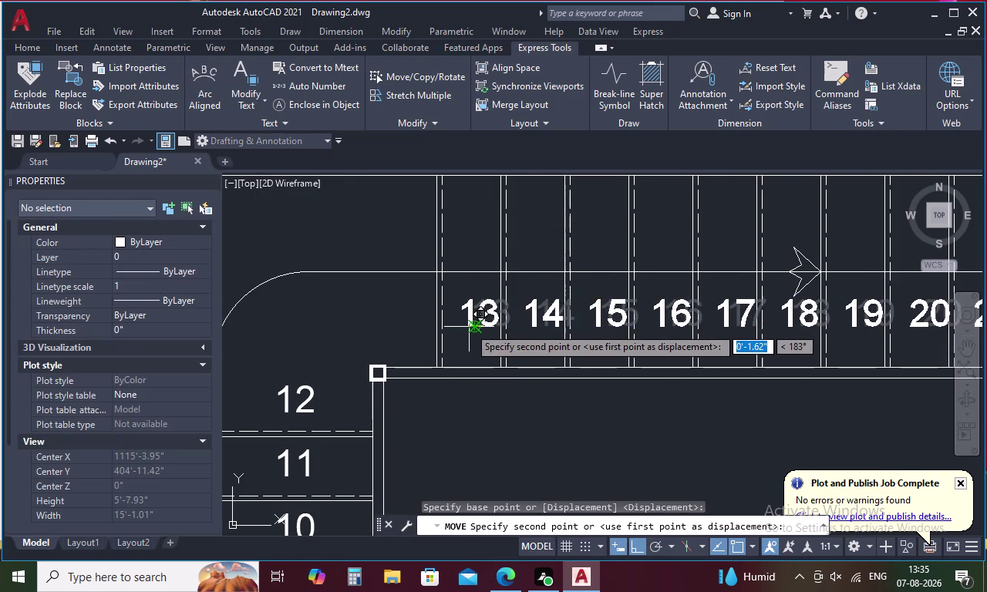
scroll(up, 3)
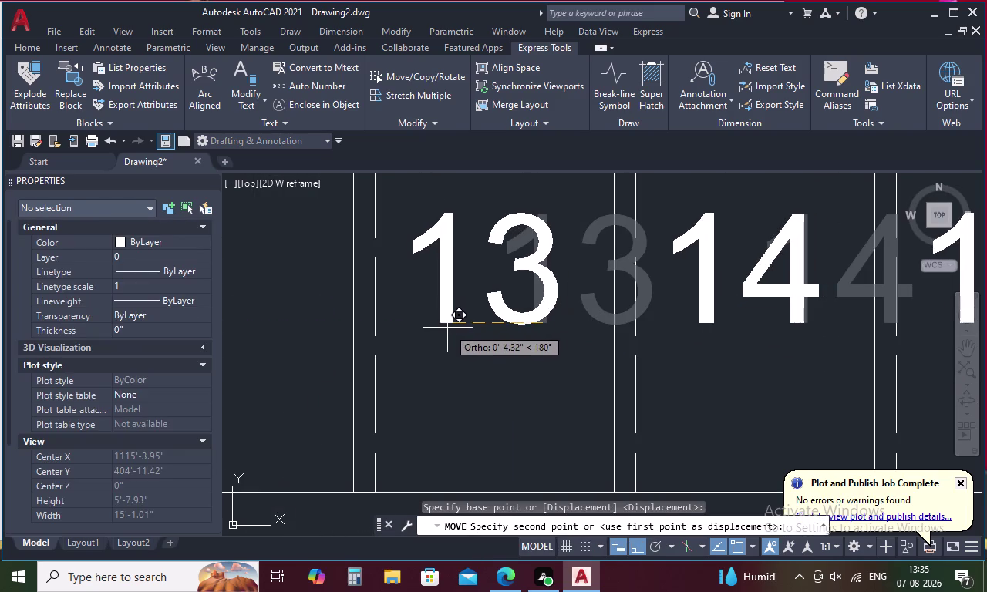
click(447, 328)
scroll(down, 3)
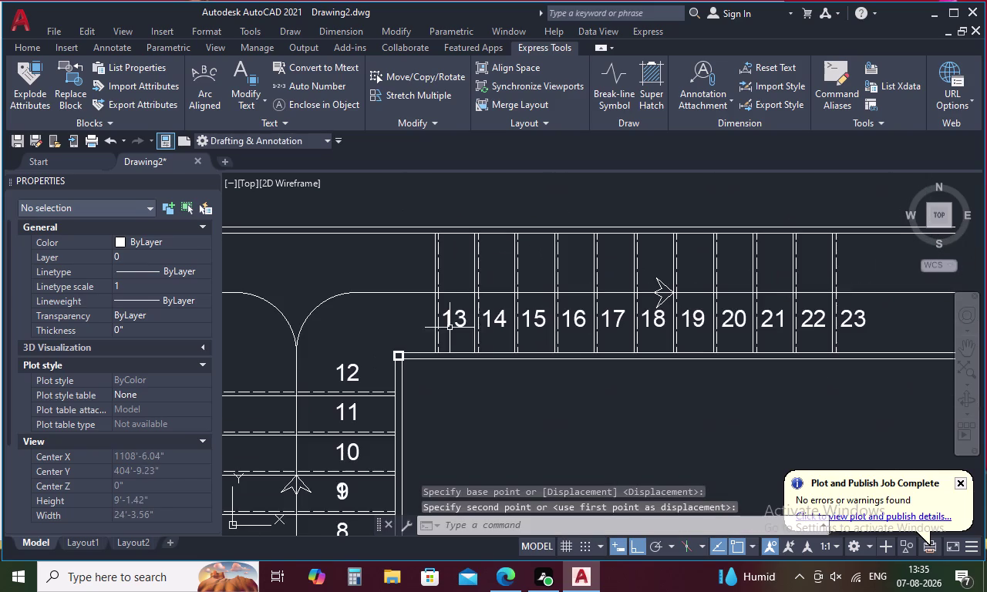
scroll(down, 3)
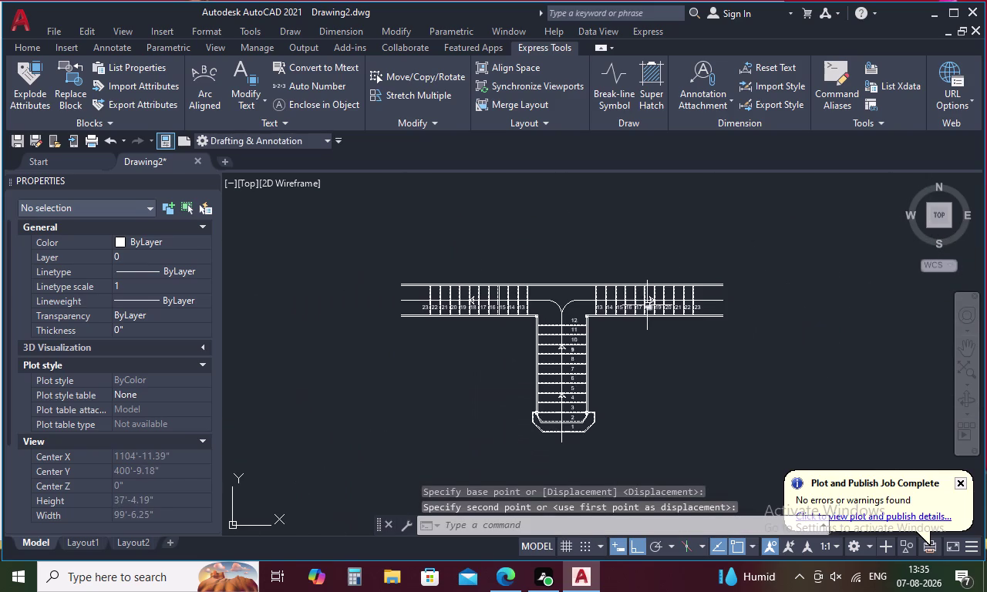
Zoom and pan to centre the whole staircase plan in view.
middle_drag(642, 329, 612, 288)
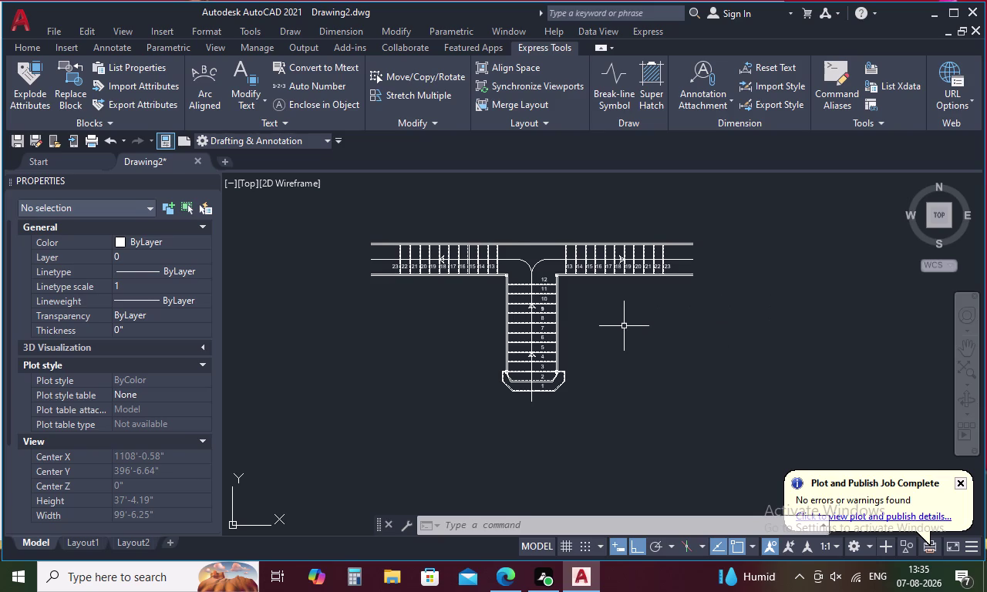
scroll(up, 3)
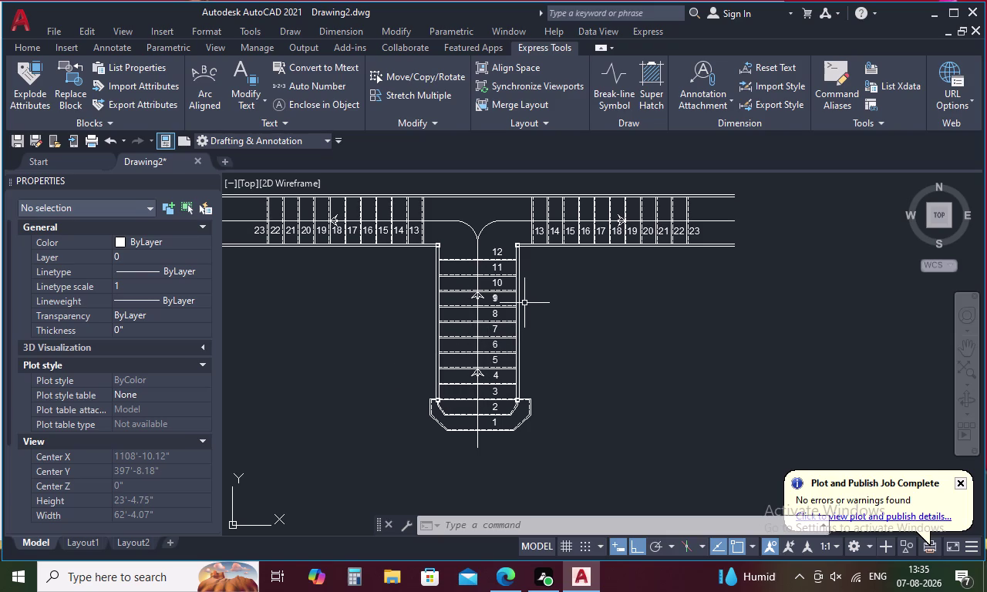
scroll(down, 3)
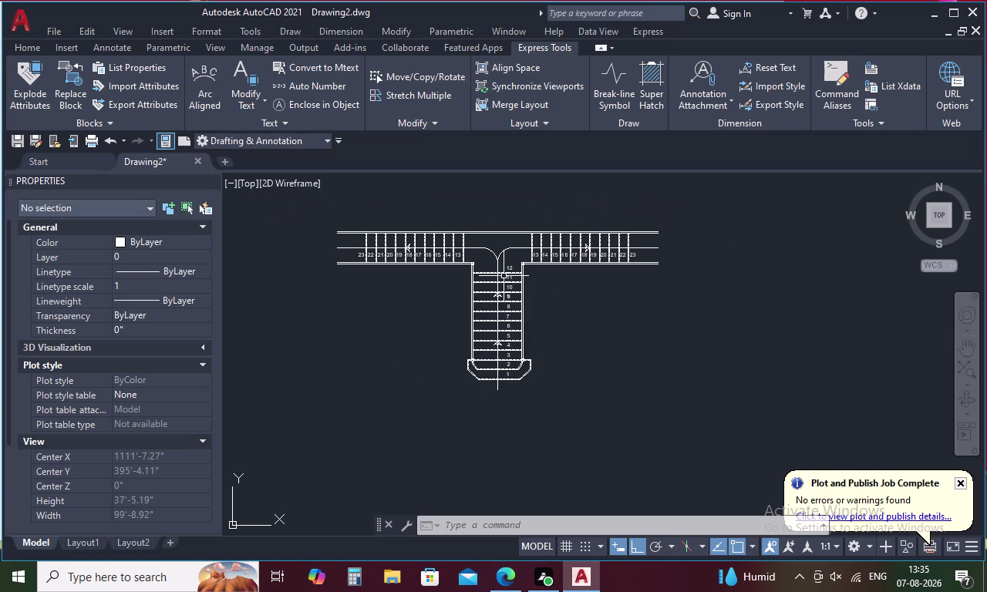
scroll(up, 3)
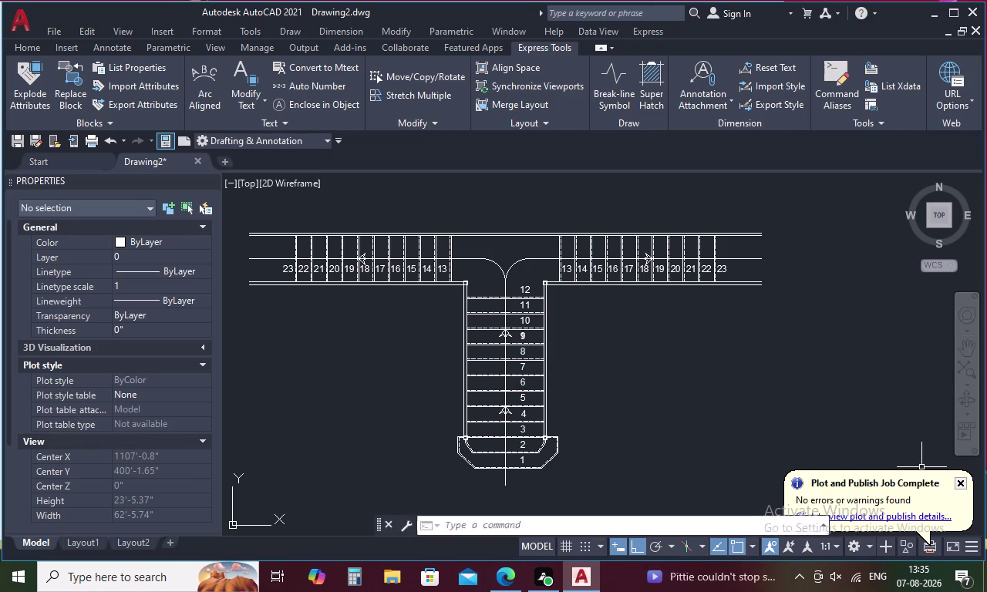
middle_drag(647, 374, 638, 319)
Draw vertical construction lines (XL) through the bottom landing's left corner points.
key(Escape)
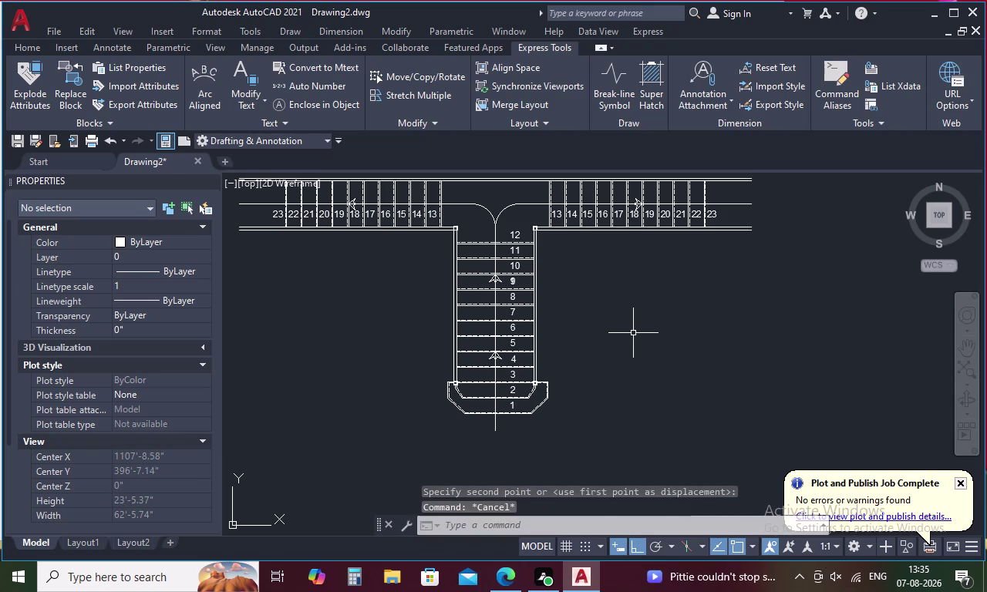
key(x)
key(l)
key(space)
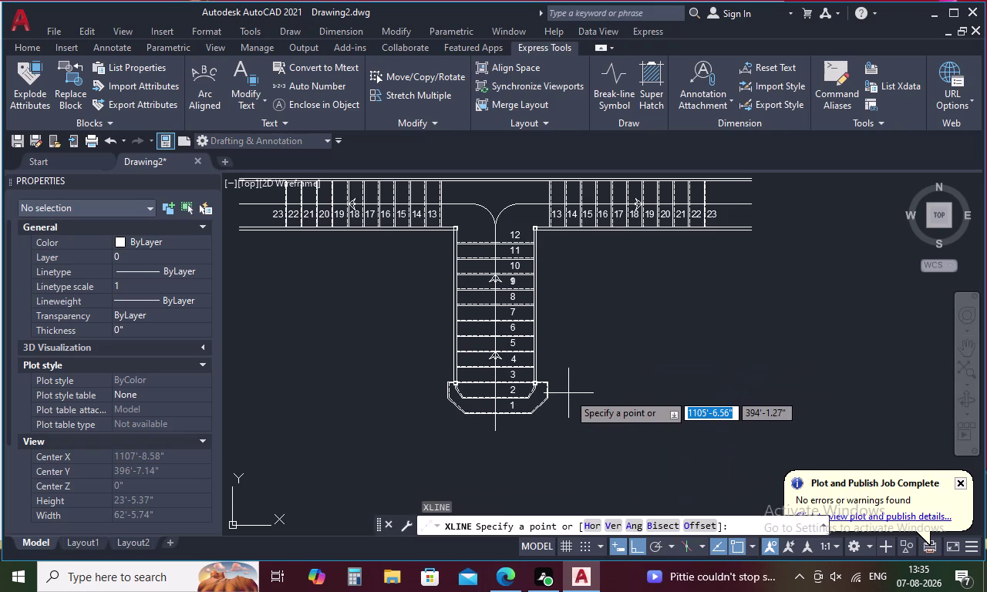
text(V)
key(space)
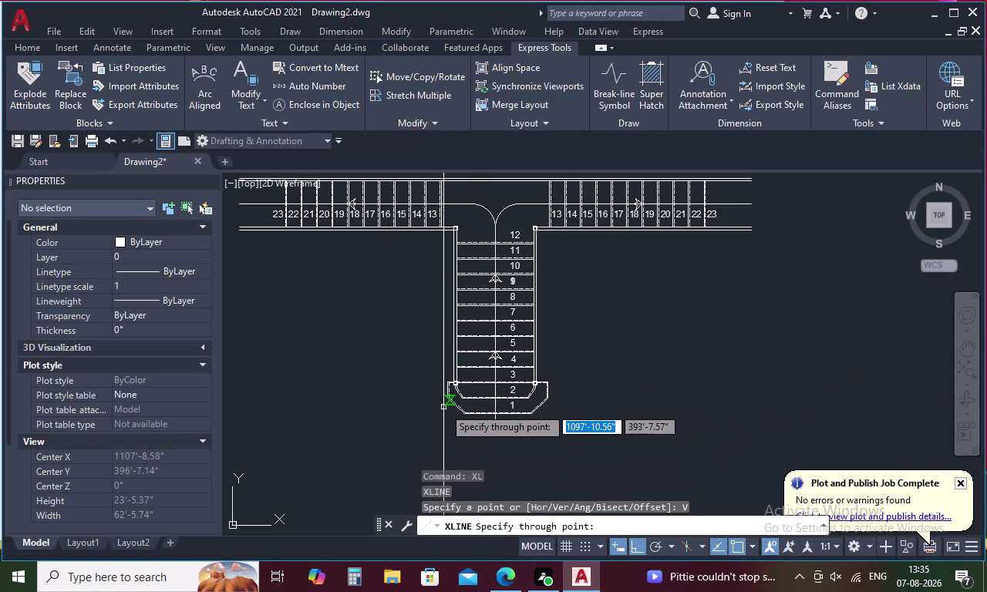
scroll(up, 3)
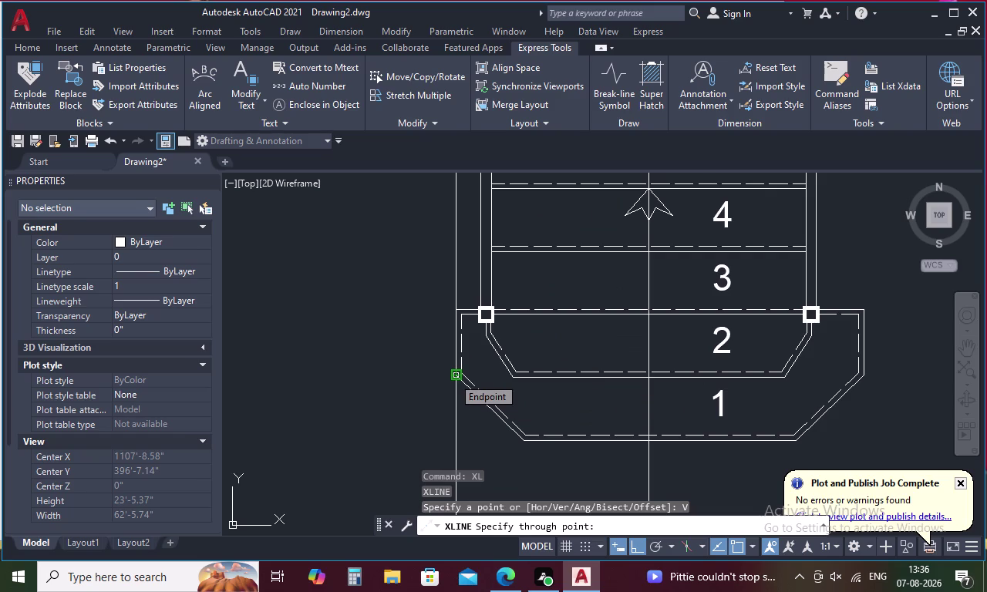
click(452, 377)
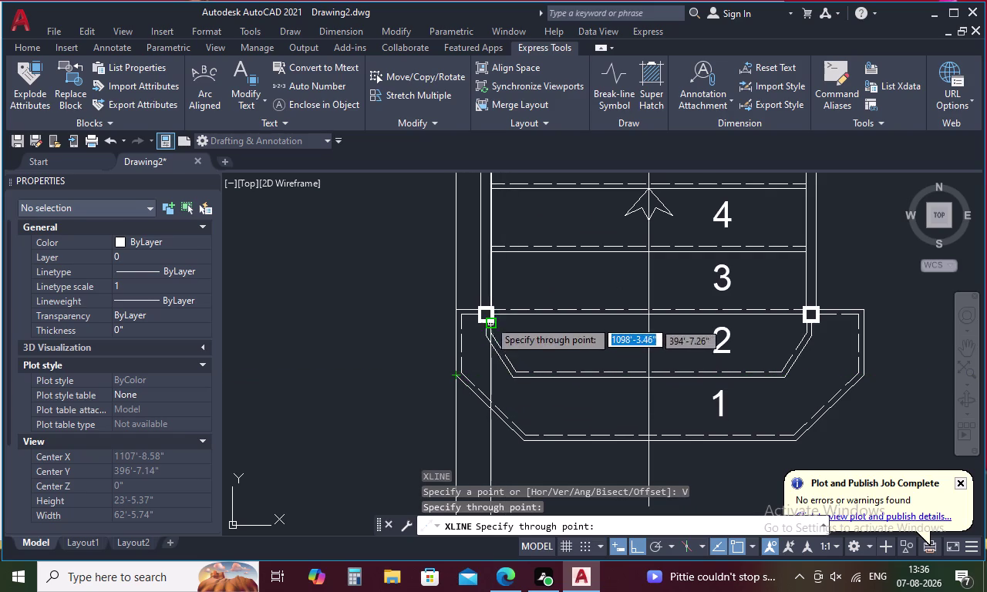
scroll(up, 3)
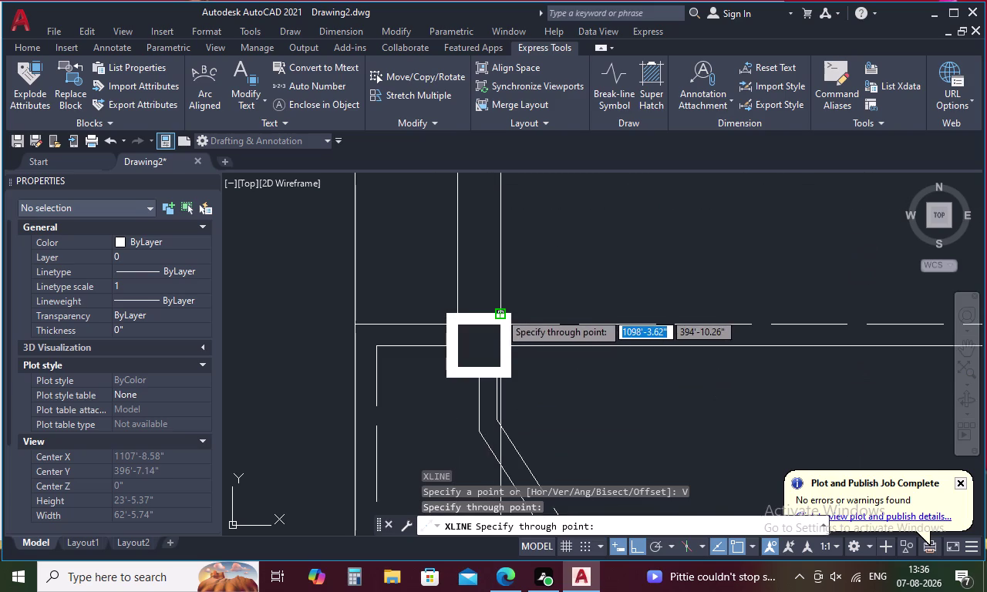
click(499, 312)
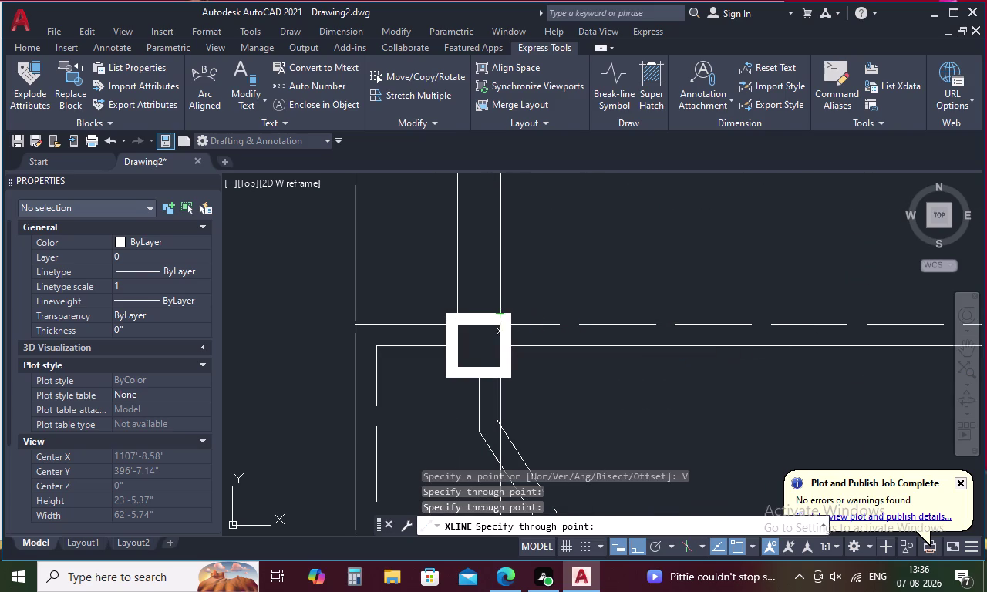
click(461, 316)
Add vertical construction lines through the landing's right corner points.
scroll(down, 3)
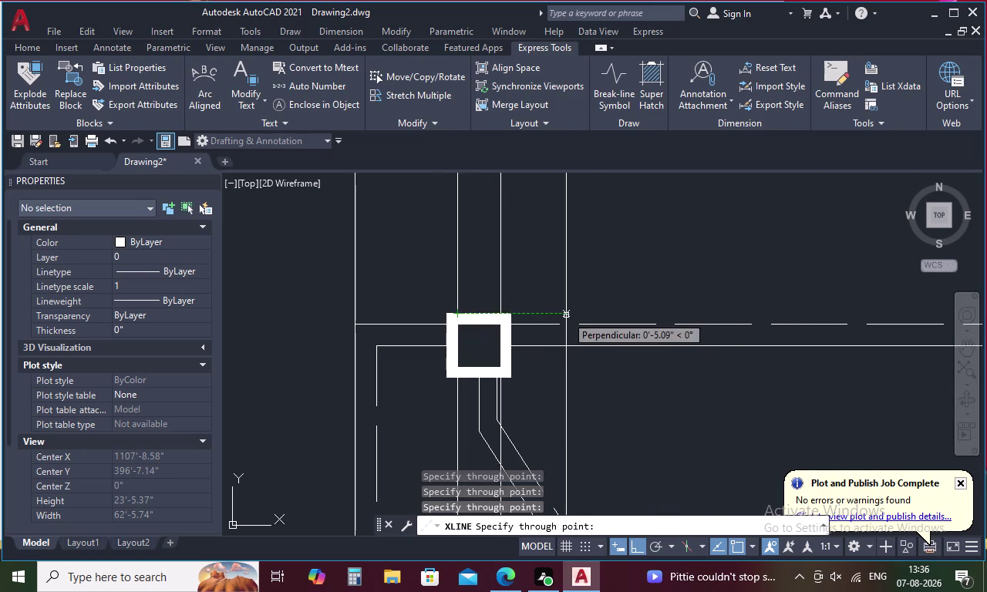
scroll(down, 3)
middle_drag(756, 334, 639, 355)
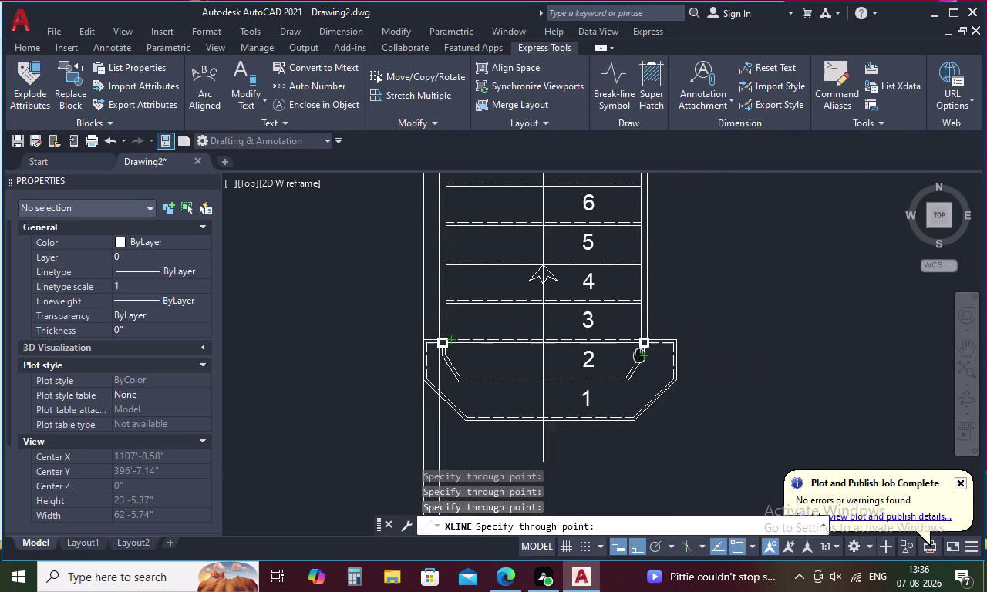
middle_drag(640, 355, 638, 356)
scroll(up, 3)
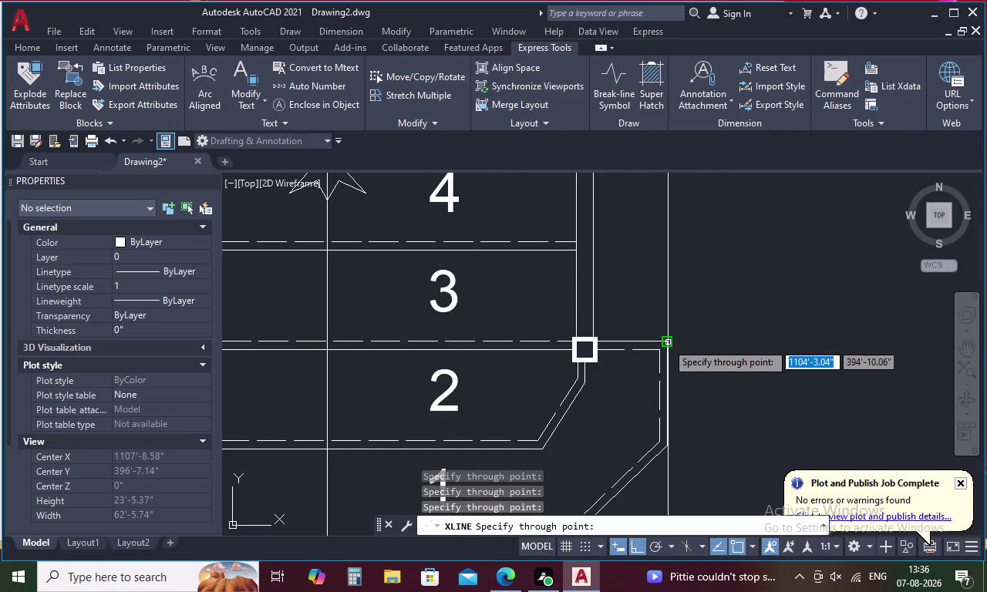
click(667, 343)
scroll(up, 3)
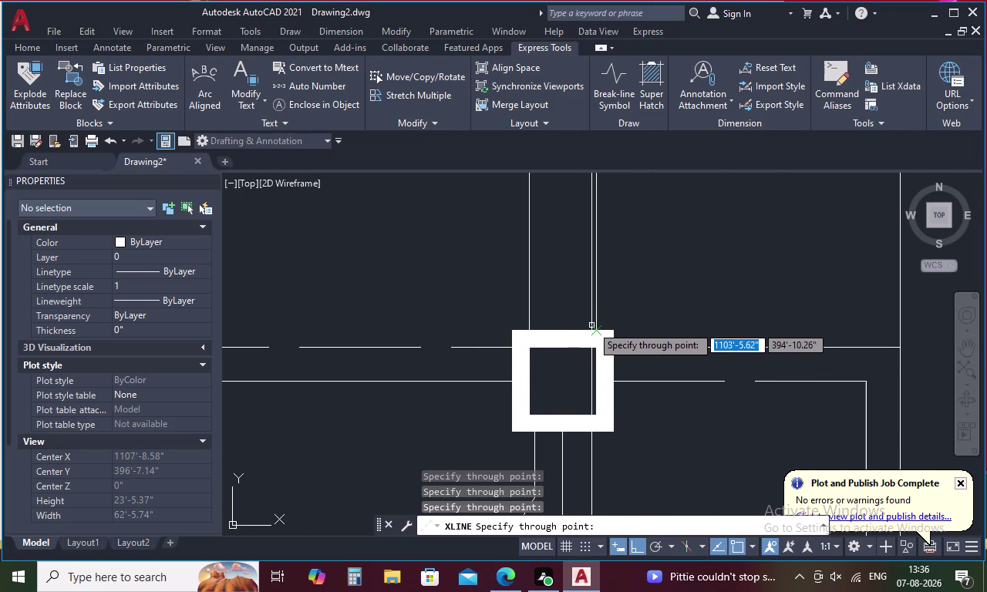
click(593, 327)
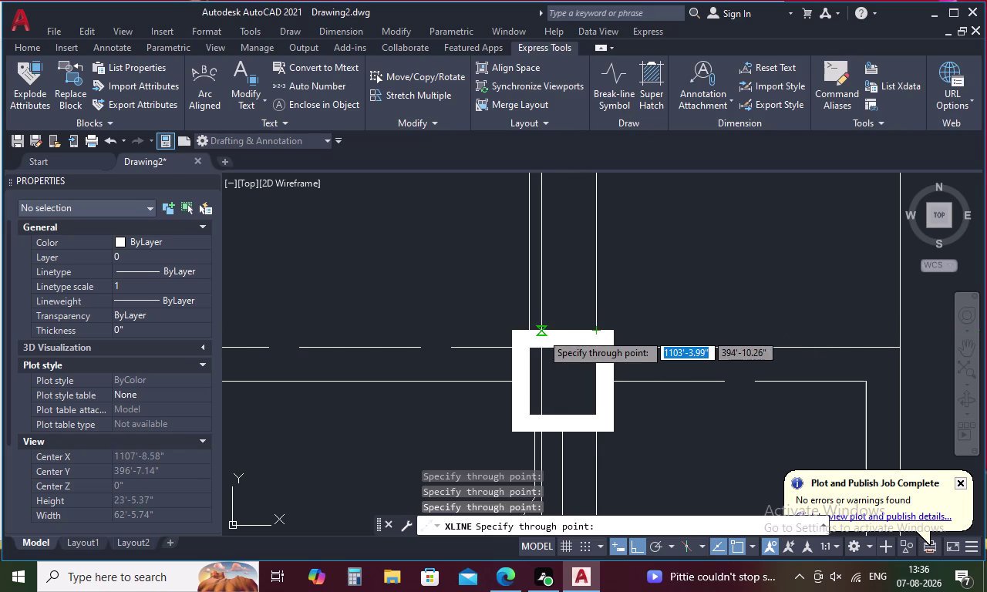
click(532, 334)
scroll(down, 3)
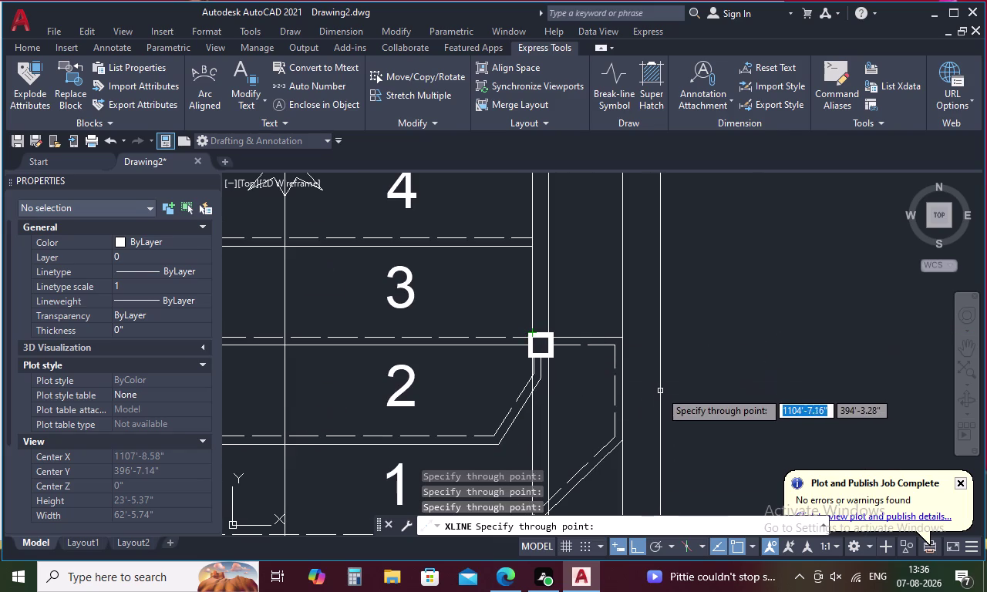
scroll(down, 3)
Finish the construction lines with the area below the landing in view, then begin a new line.
middle_drag(686, 415, 688, 309)
scroll(down, 3)
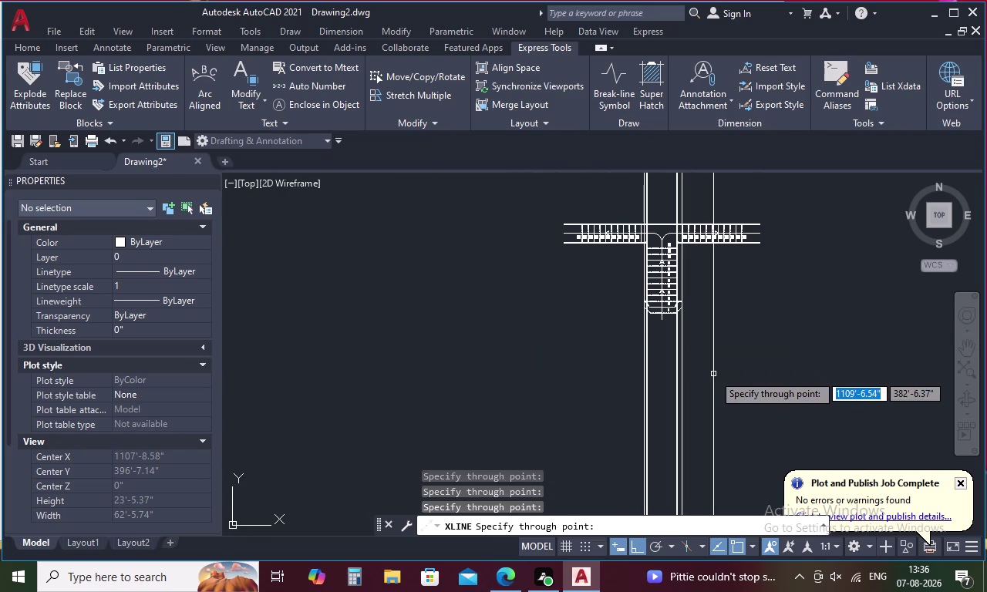
middle_drag(713, 374, 680, 337)
key(Escape)
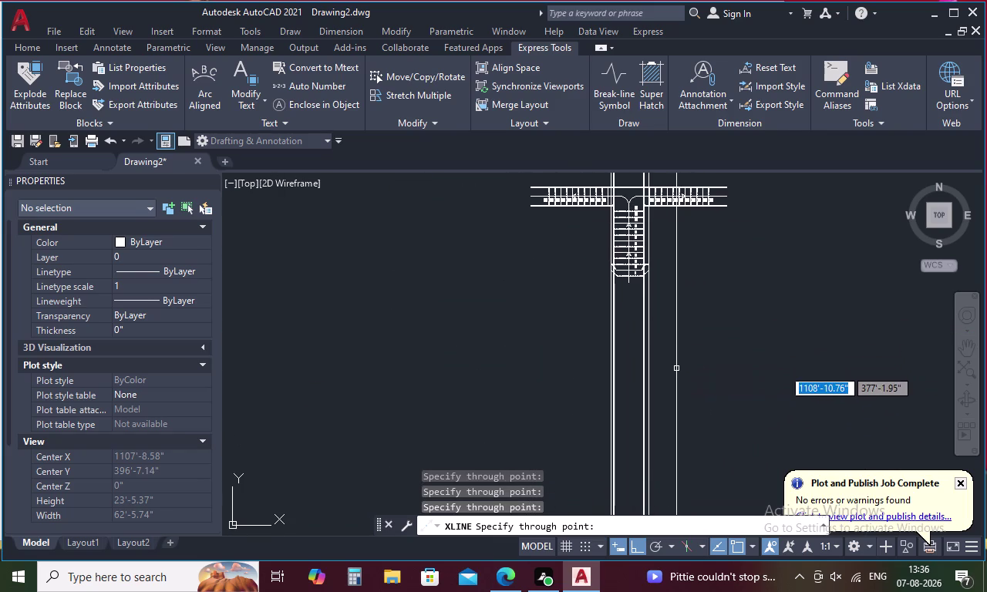
key(l)
key(space)
scroll(up, 3)
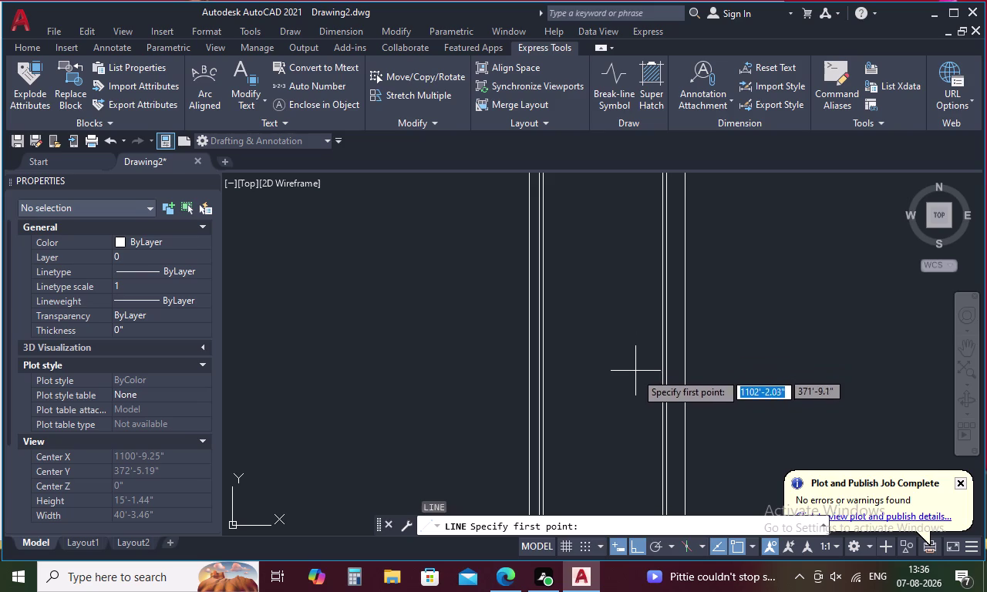
Draw a horizontal line from the left to the right corridor wall below the landing.
scroll(down, 3)
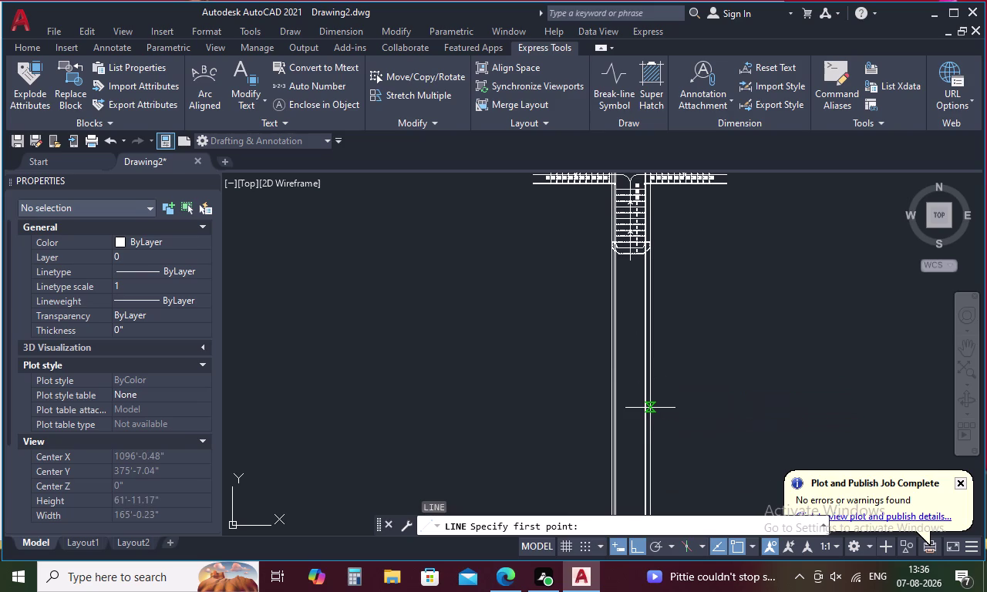
scroll(up, 3)
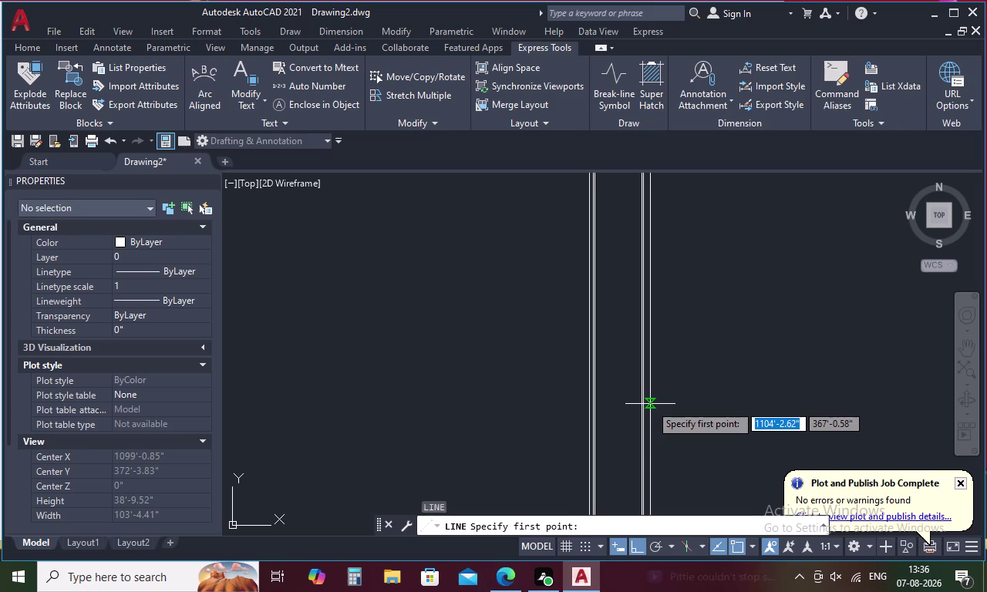
click(650, 404)
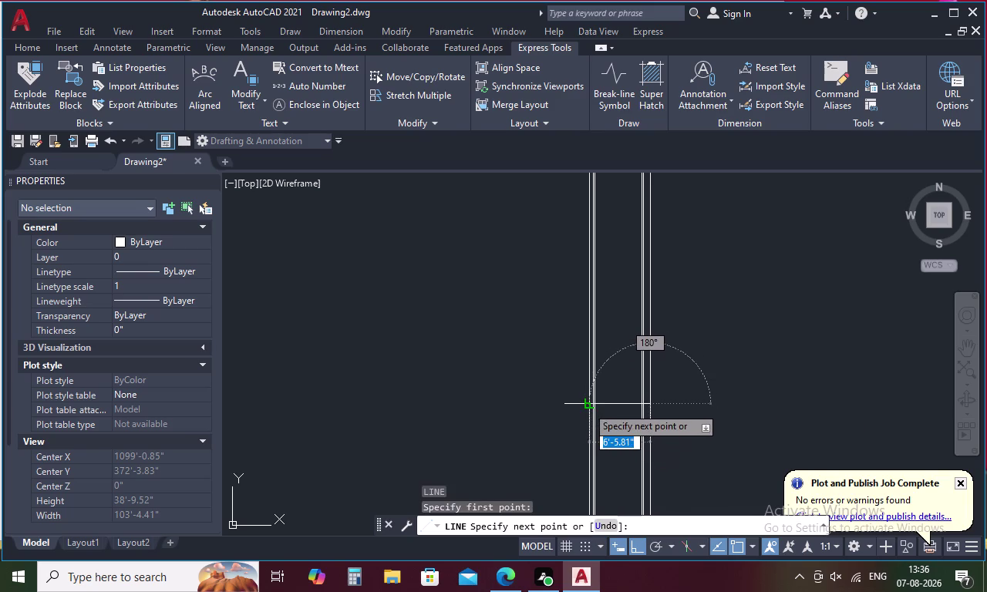
scroll(up, 3)
click(587, 406)
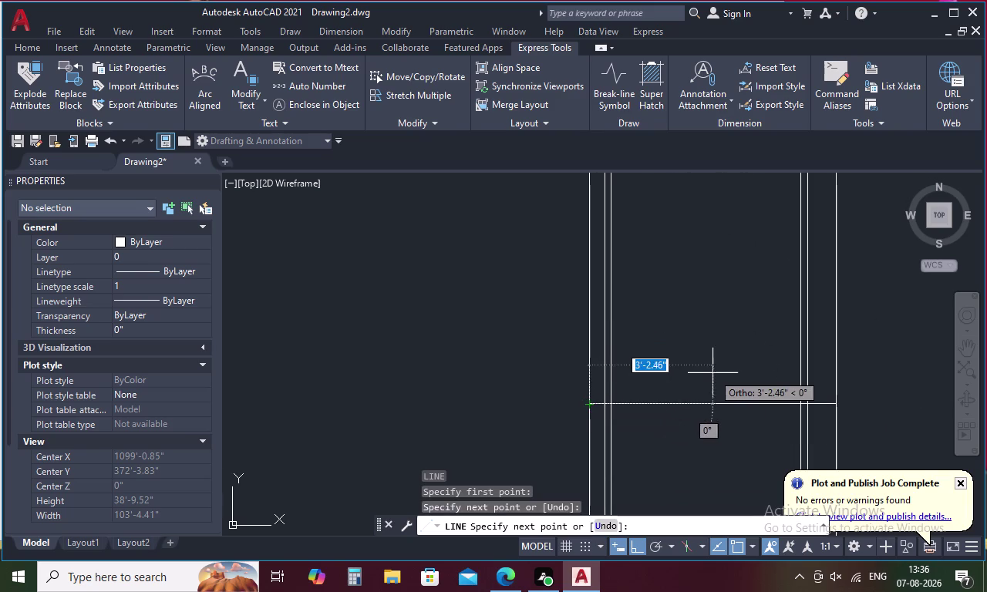
key(Escape)
scroll(down, 3)
scroll(down, 3)
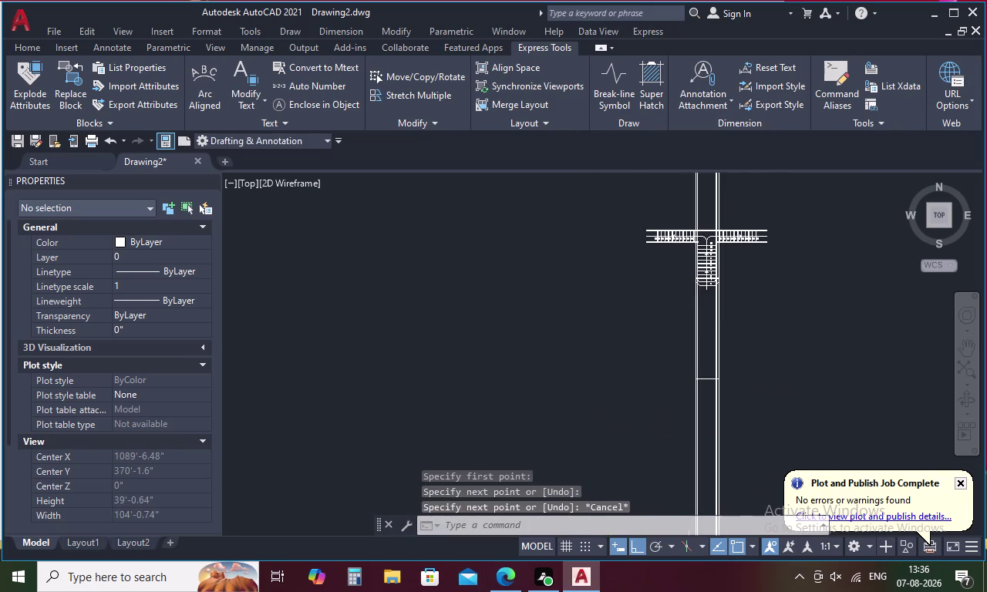
middle_drag(708, 377, 632, 404)
scroll(up, 3)
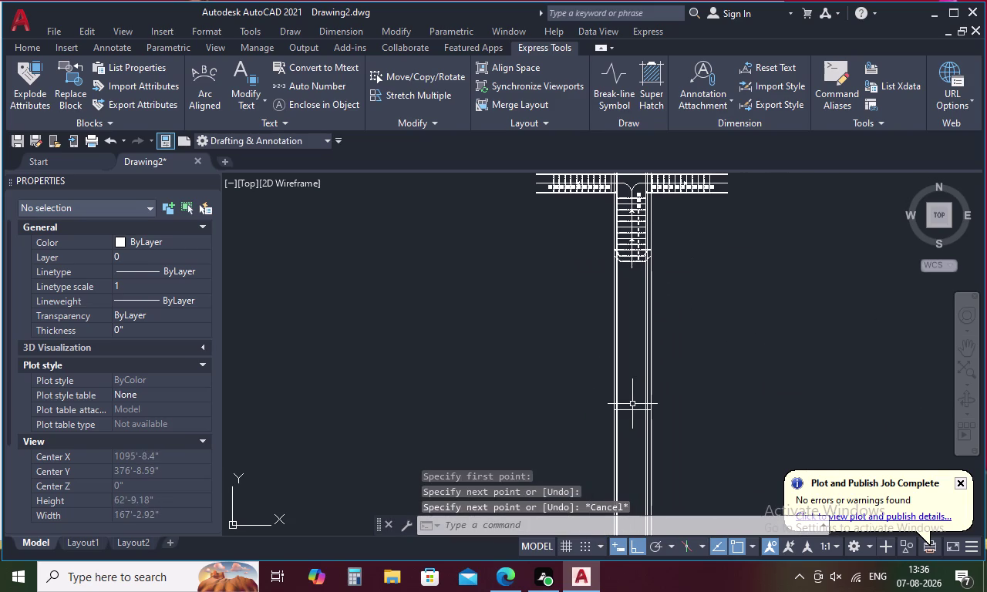
Offset a horizontal corridor line by 1'.
key(o)
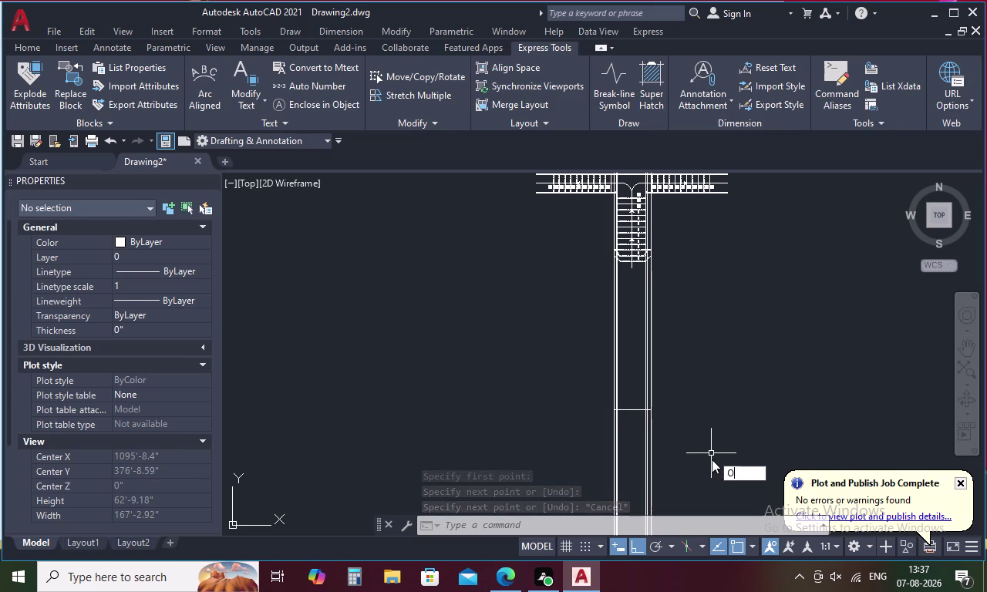
key(space)
key(1)
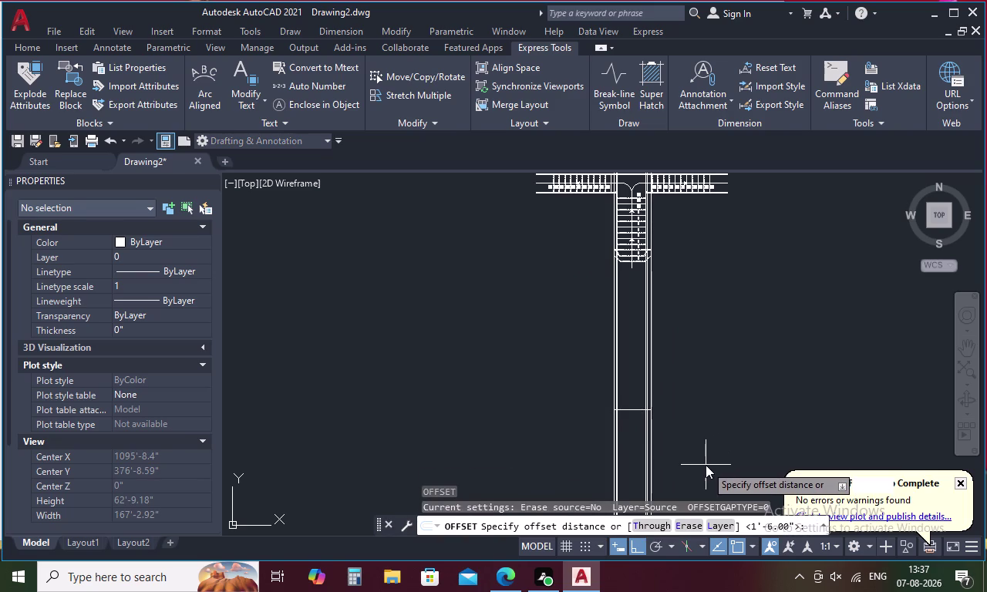
key(apostrophe)
key(space)
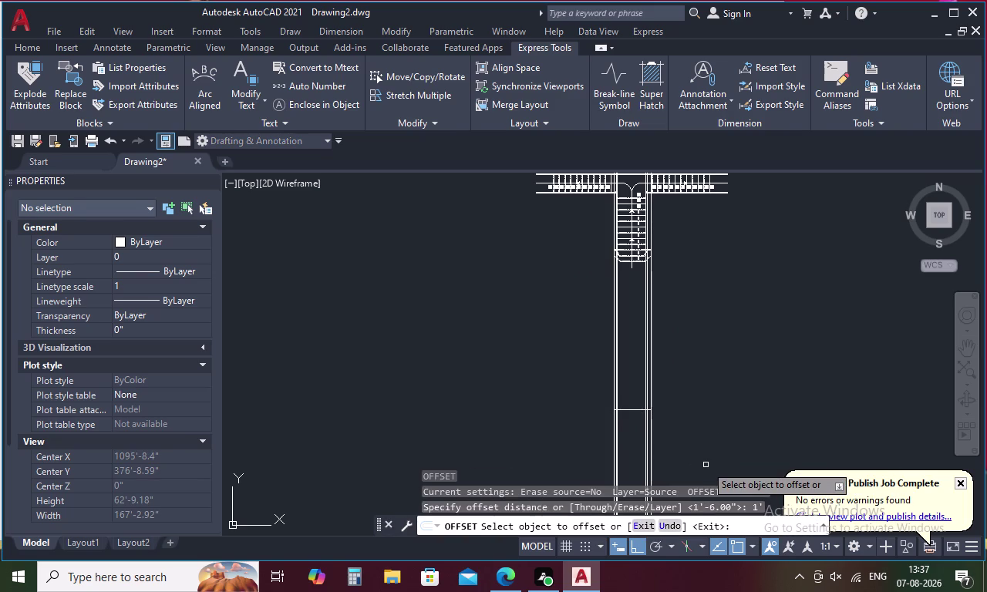
click(634, 409)
click(635, 392)
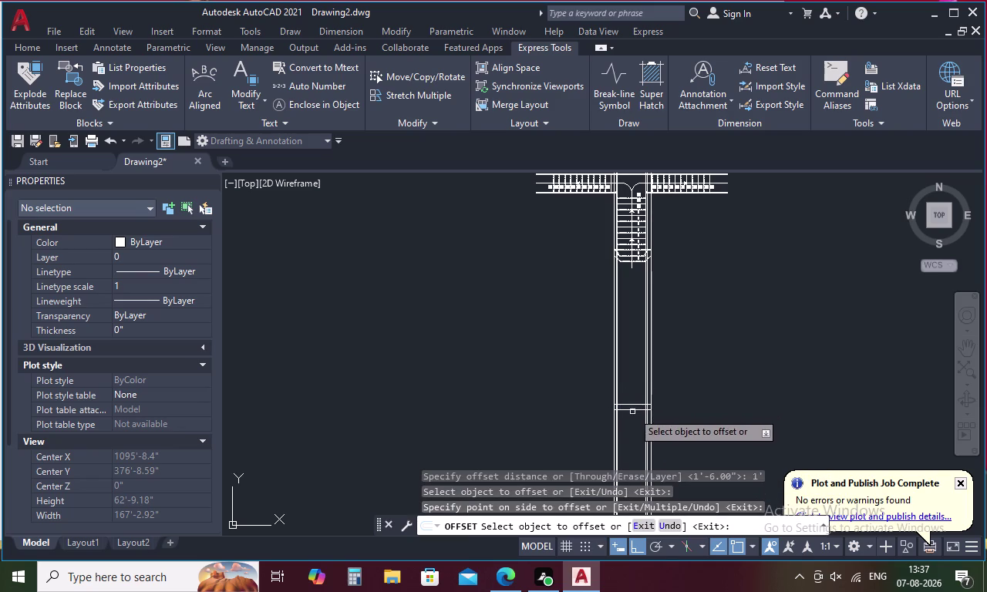
key(Escape)
Delete an unwanted line and offset another horizontal line by 1.
scroll(up, 3)
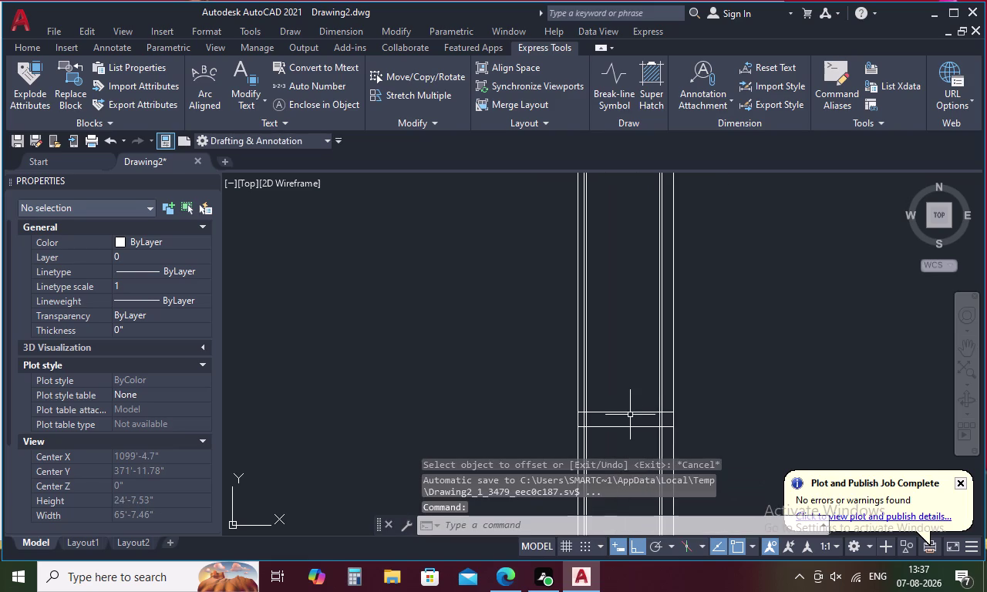
click(630, 413)
key(Delete)
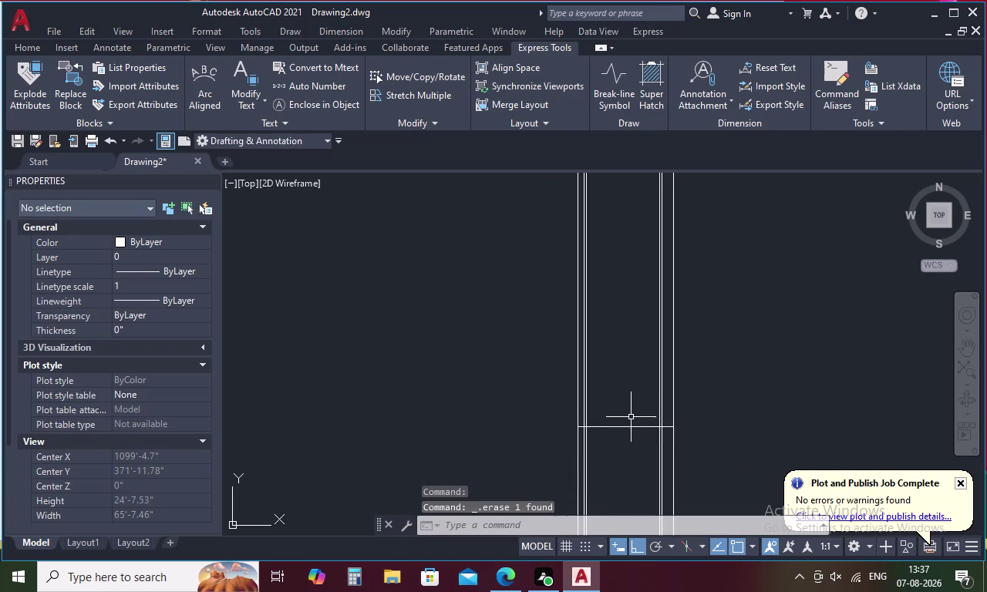
text(O)
key(space)
text(1)
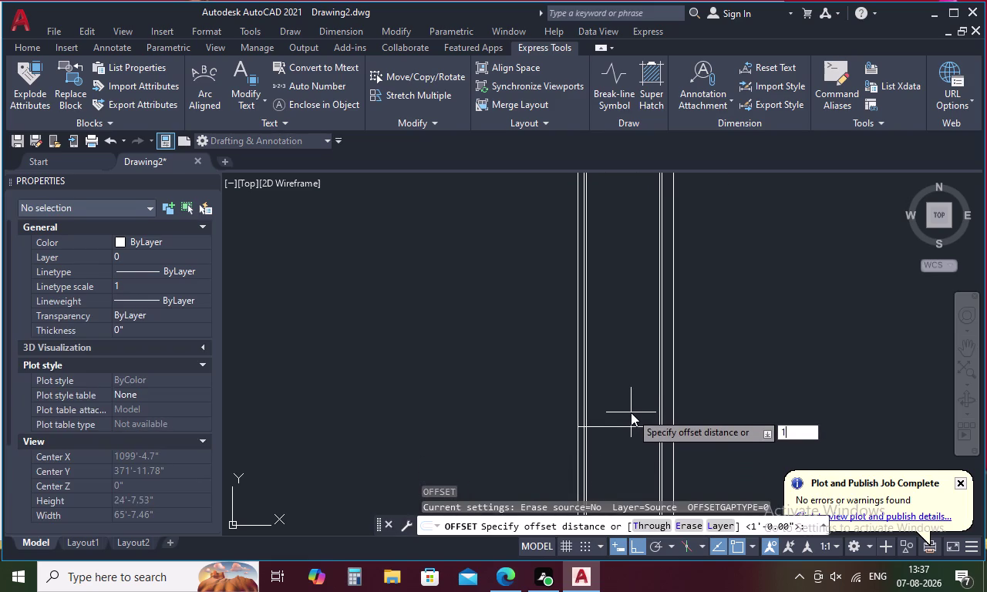
key(space)
click(622, 427)
click(620, 414)
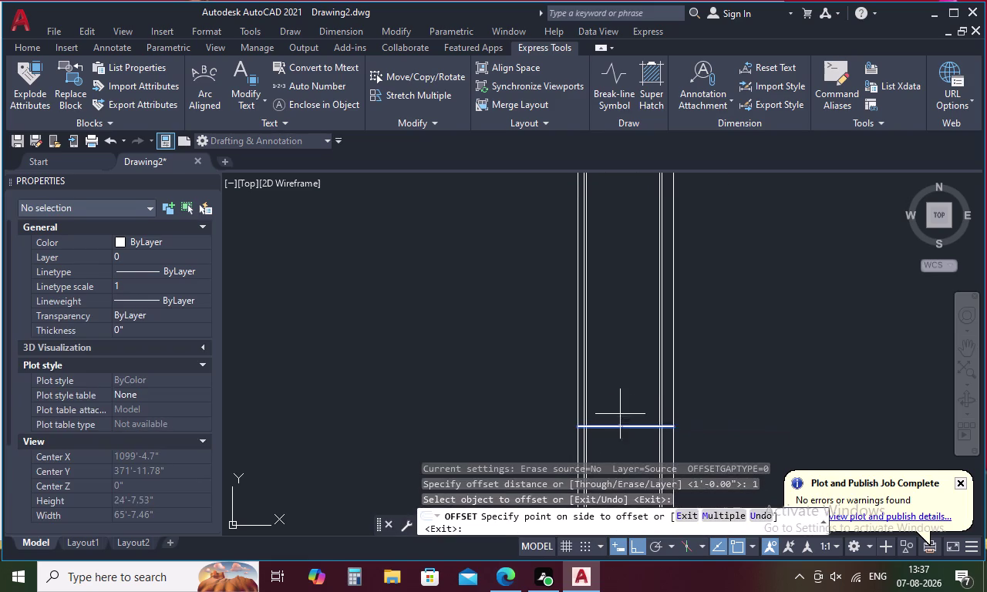
scroll(up, 3)
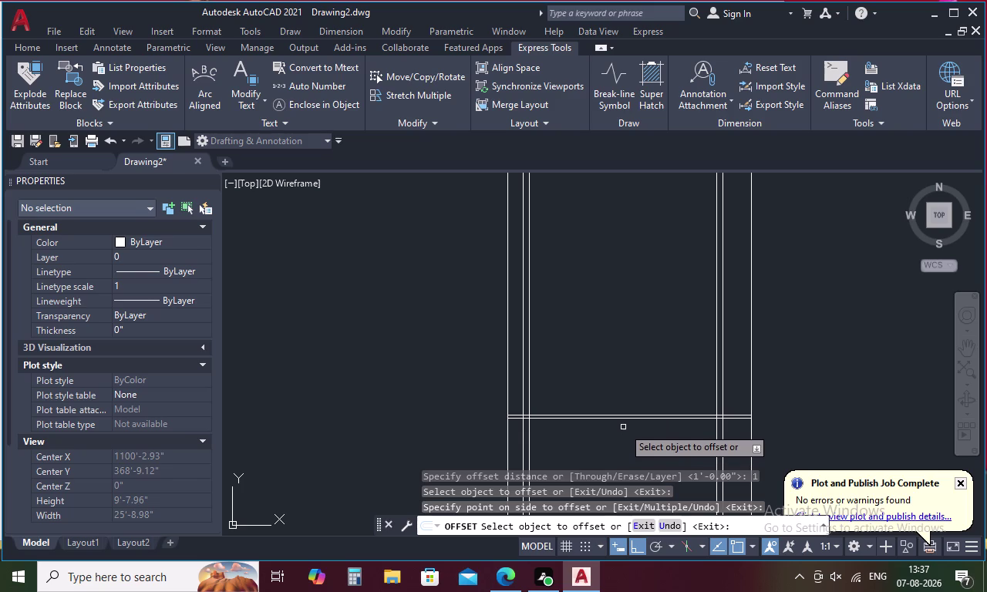
Undo the last offset and the earlier deletion.
key(ctrl+z)
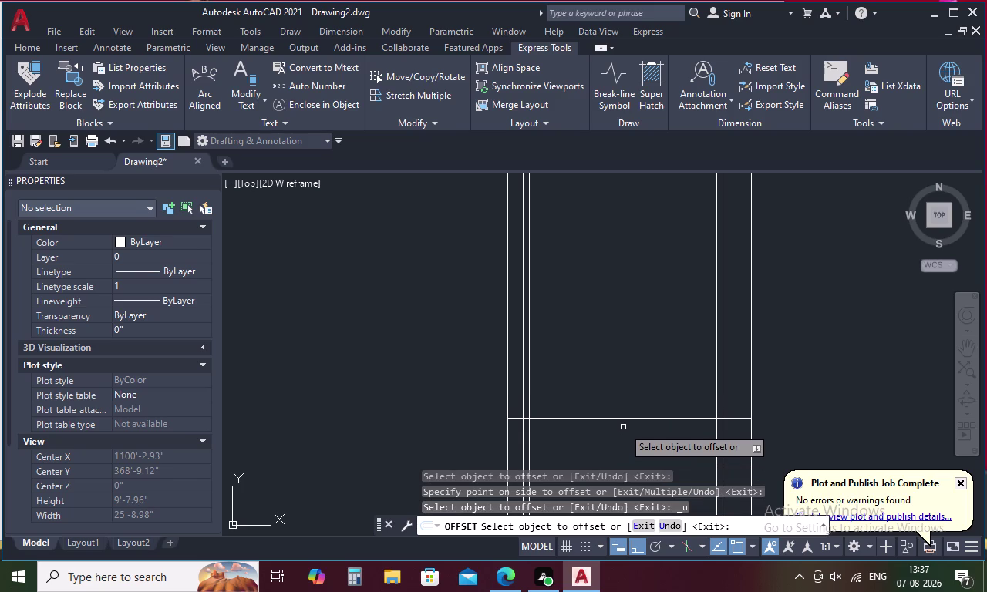
key(Escape)
key(ctrl+z)
key(ctrl+z)
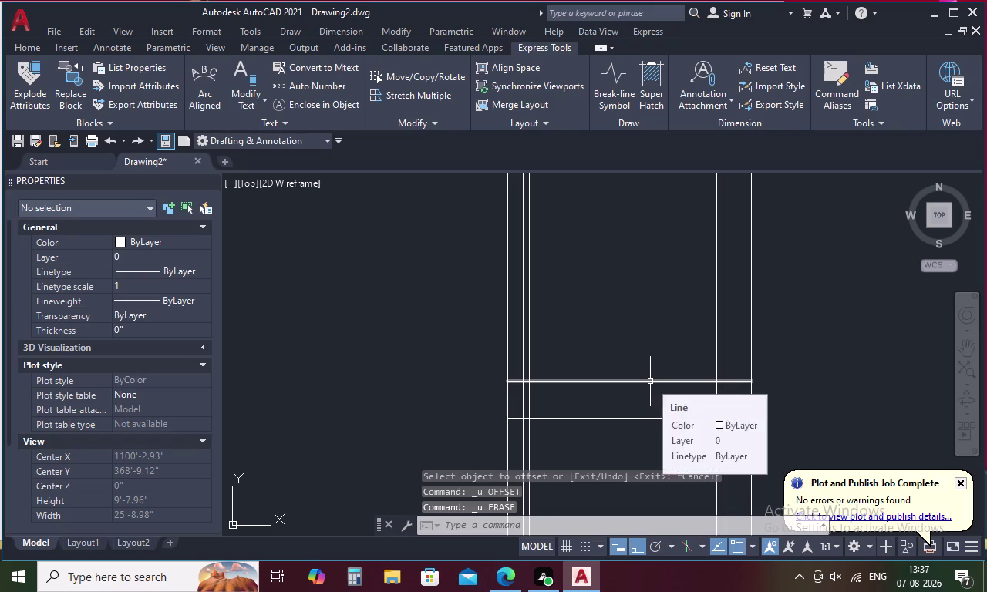
key(Escape)
Offset the upper horizontal corridor edge 1 unit upward.
key(o)
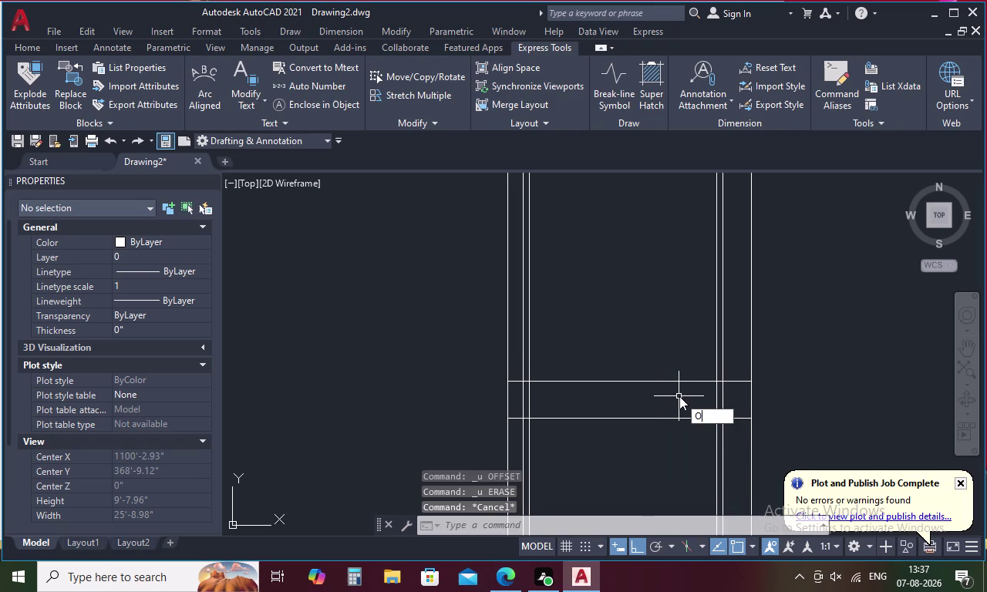
key(space)
key(1)
key(space)
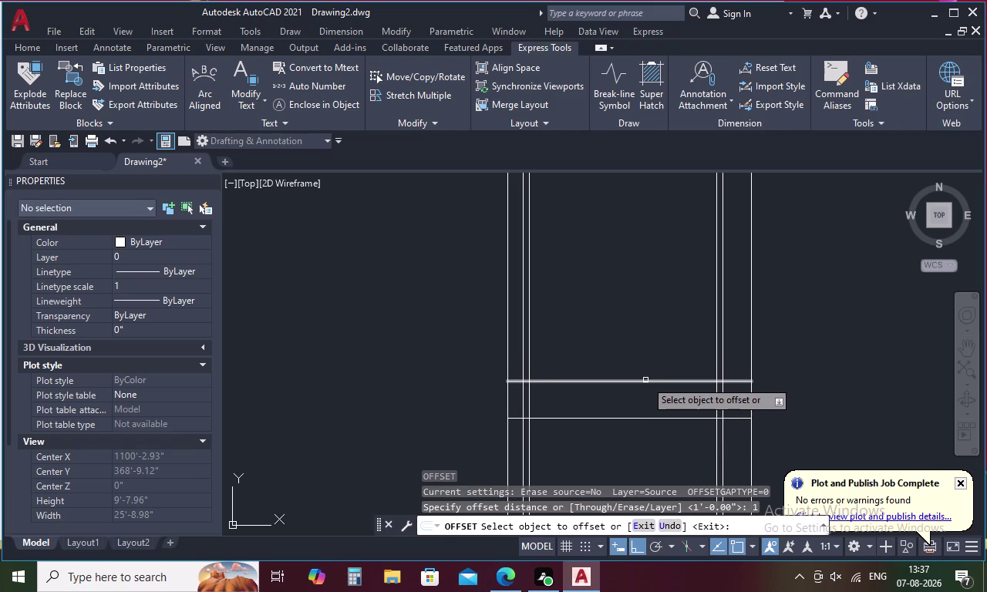
click(645, 380)
click(647, 359)
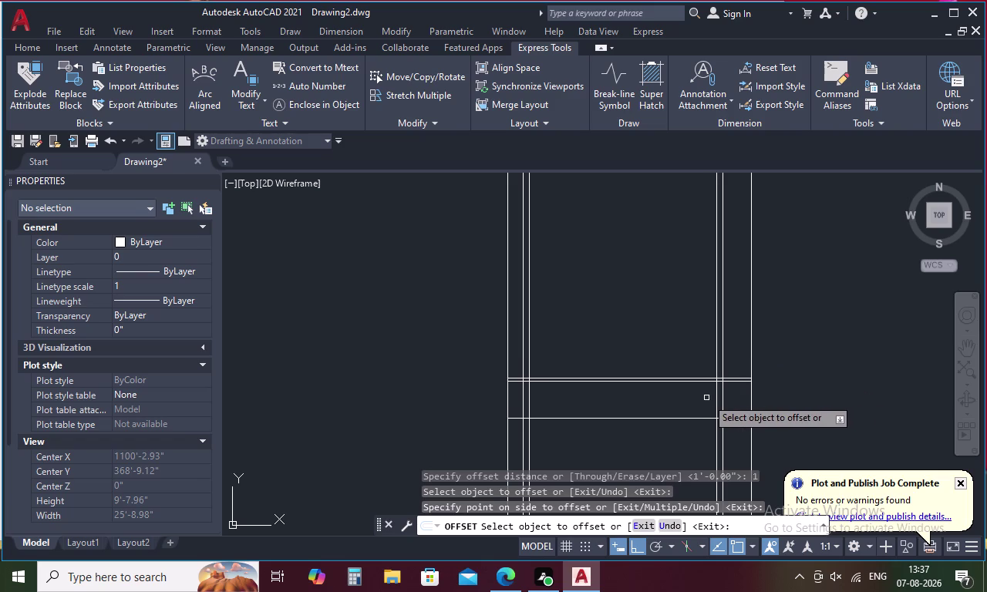
key(Escape)
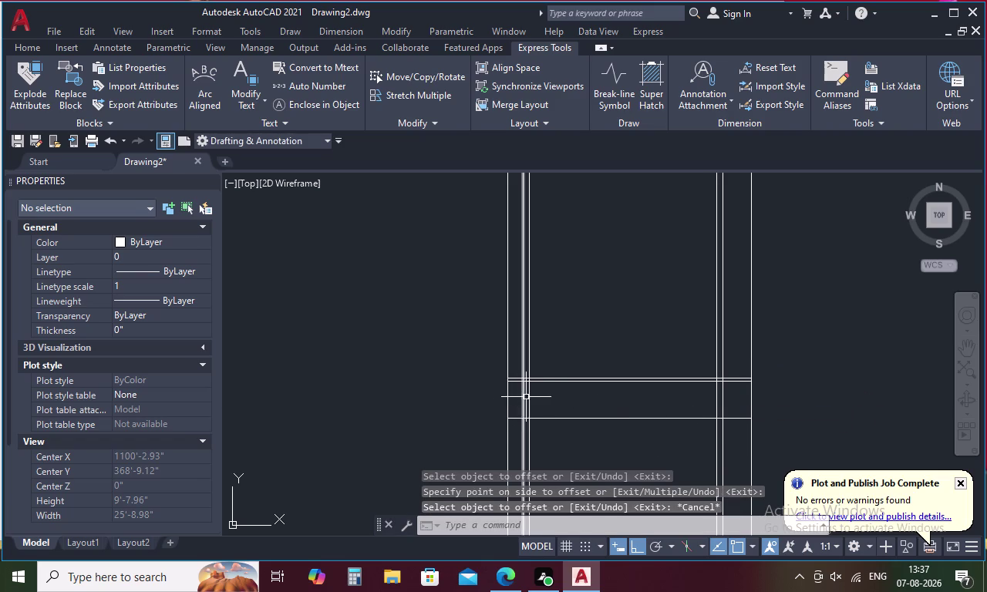
text(TR)
key(space)
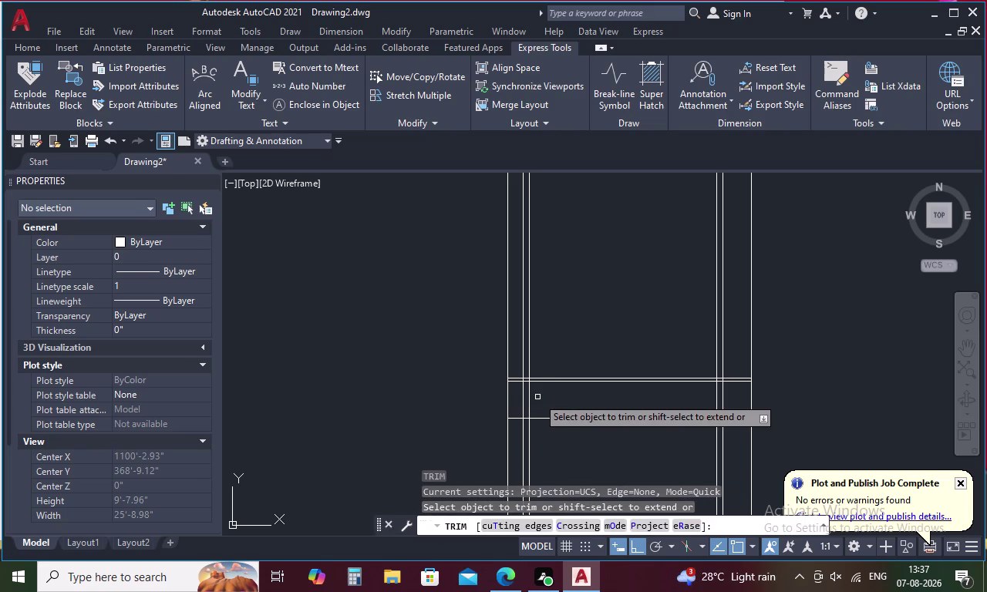
Trim the wall lines crossing into the lower rectangle and the leftover corner pieces.
drag(537, 397, 521, 403)
drag(551, 446, 478, 447)
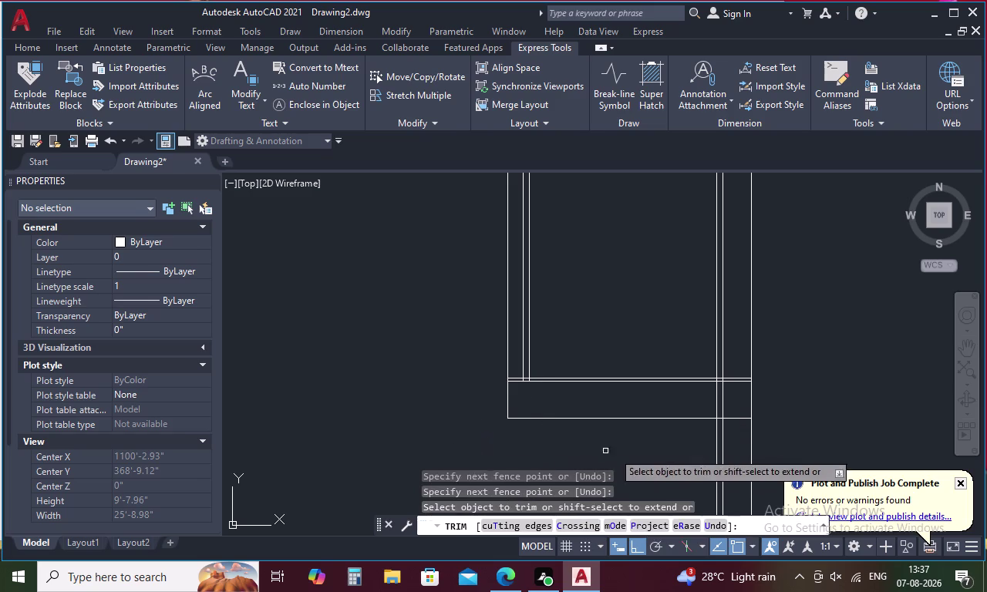
drag(706, 445, 817, 446)
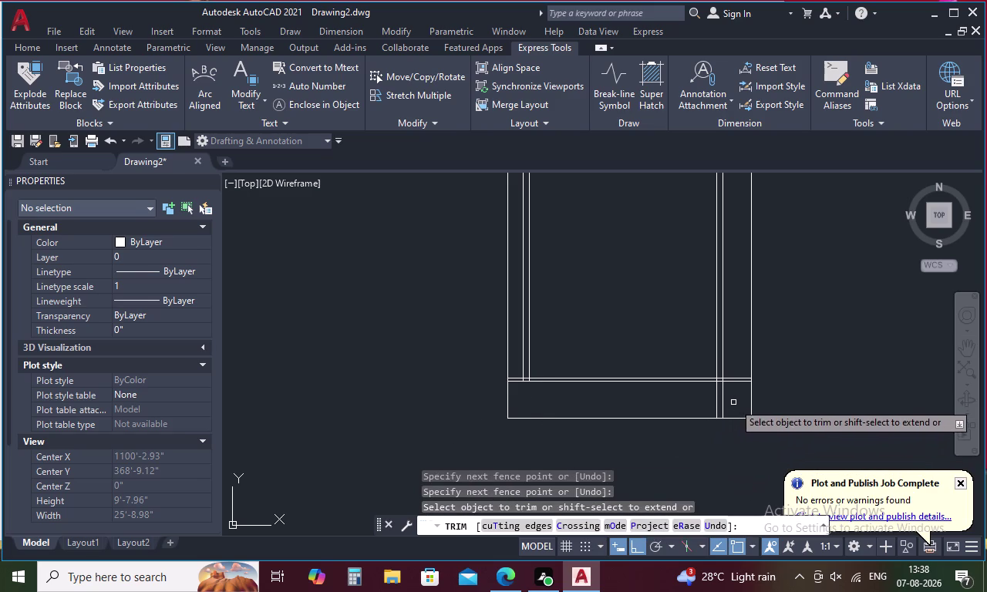
drag(731, 399, 702, 402)
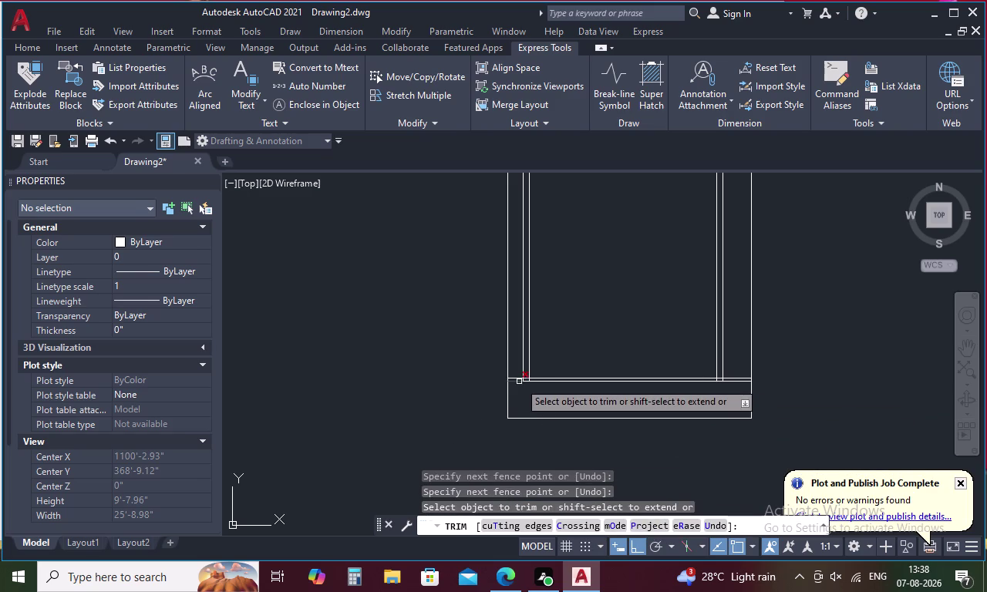
scroll(up, 3)
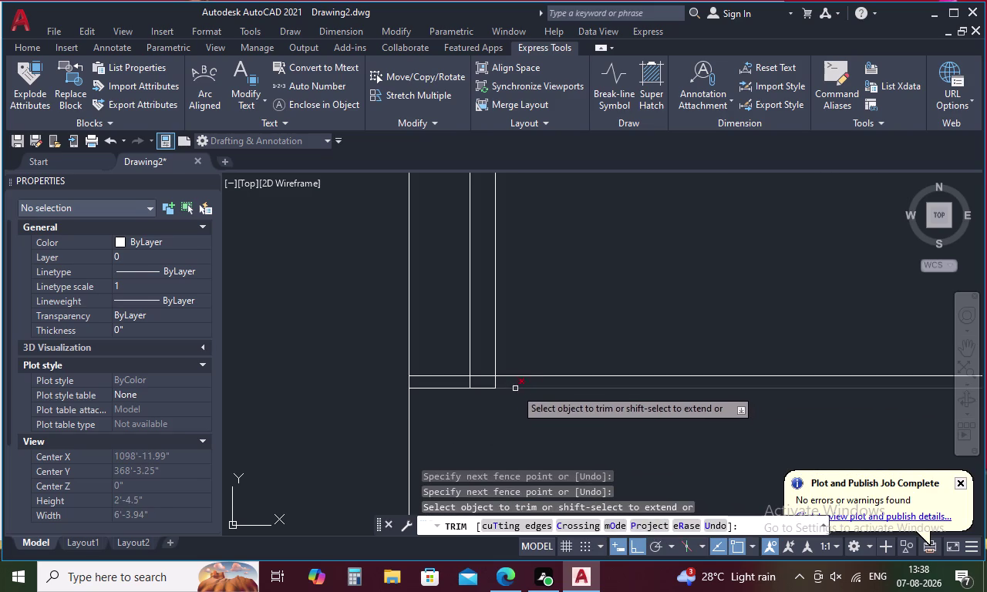
click(496, 379)
click(467, 384)
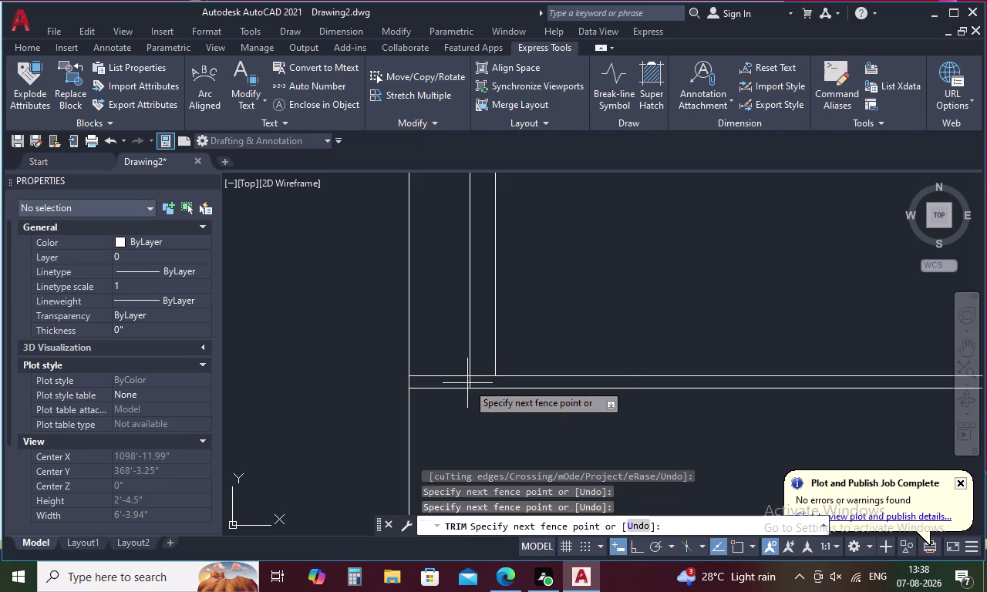
click(624, 384)
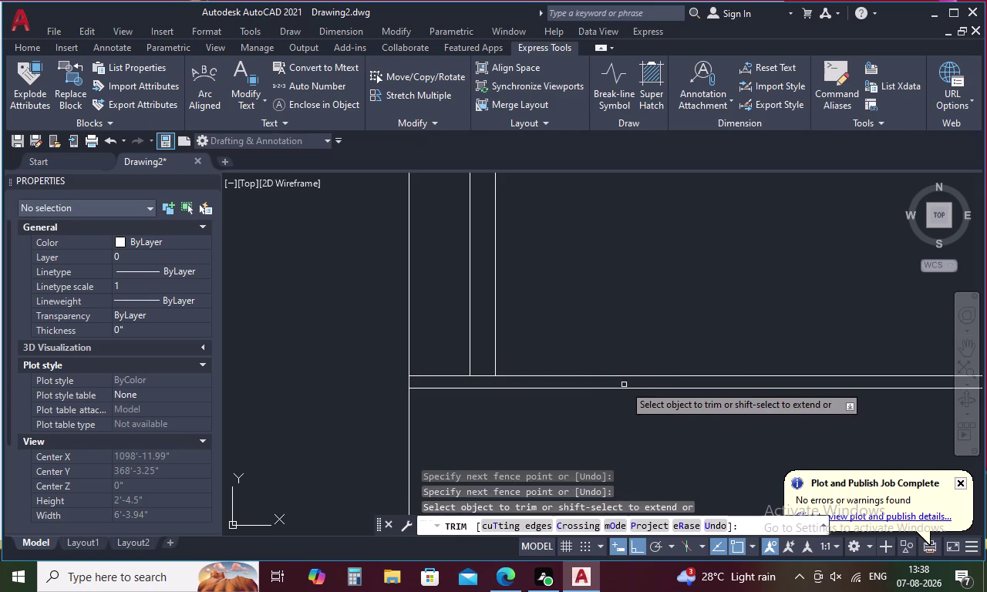
Trim the remaining stray segments near the double line and above the landing.
scroll(down, 3)
middle_drag(782, 380, 595, 404)
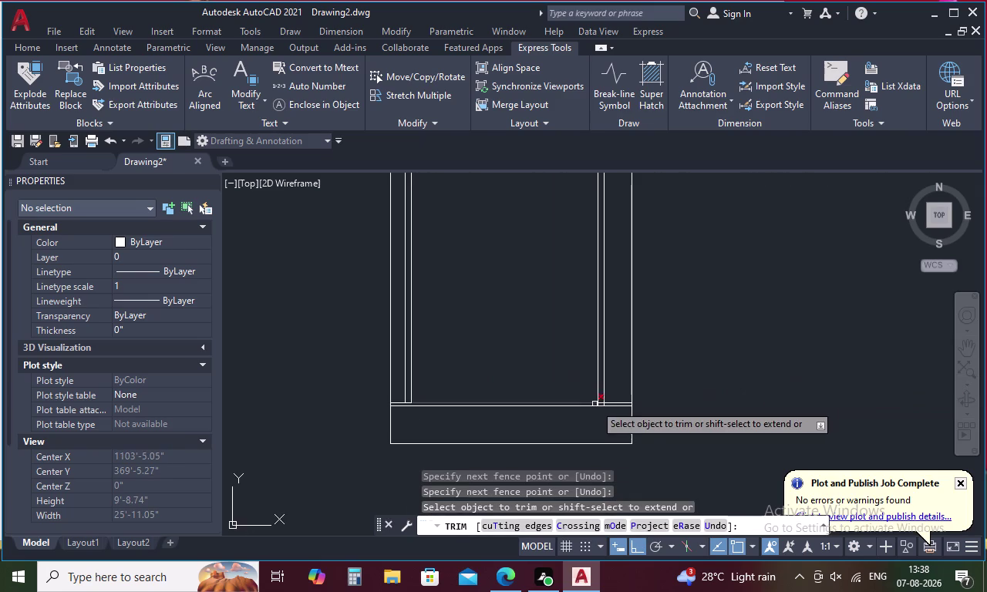
scroll(up, 3)
drag(673, 420, 595, 422)
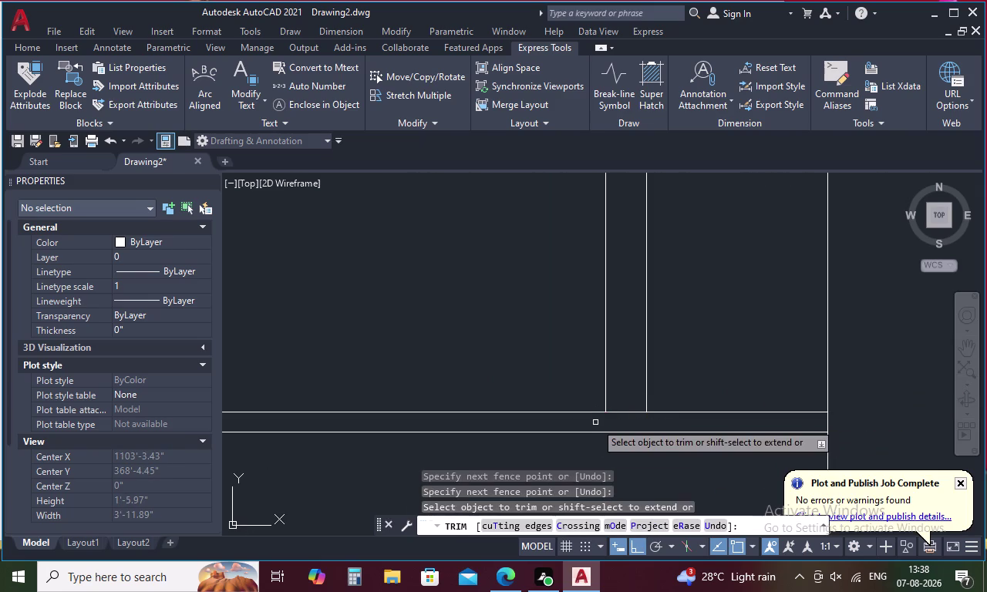
scroll(down, 3)
middle_drag(556, 398, 681, 384)
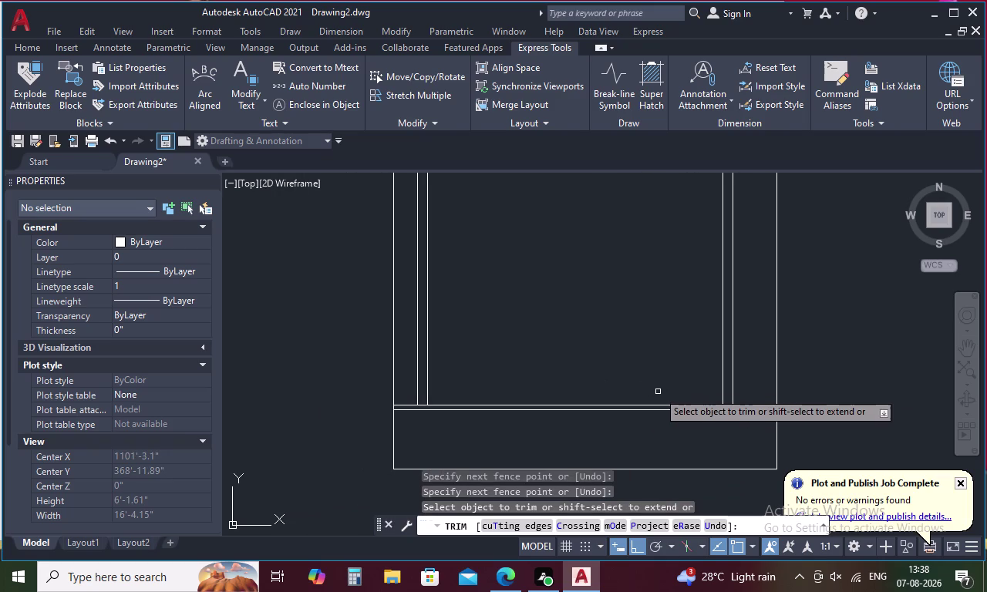
click(392, 361)
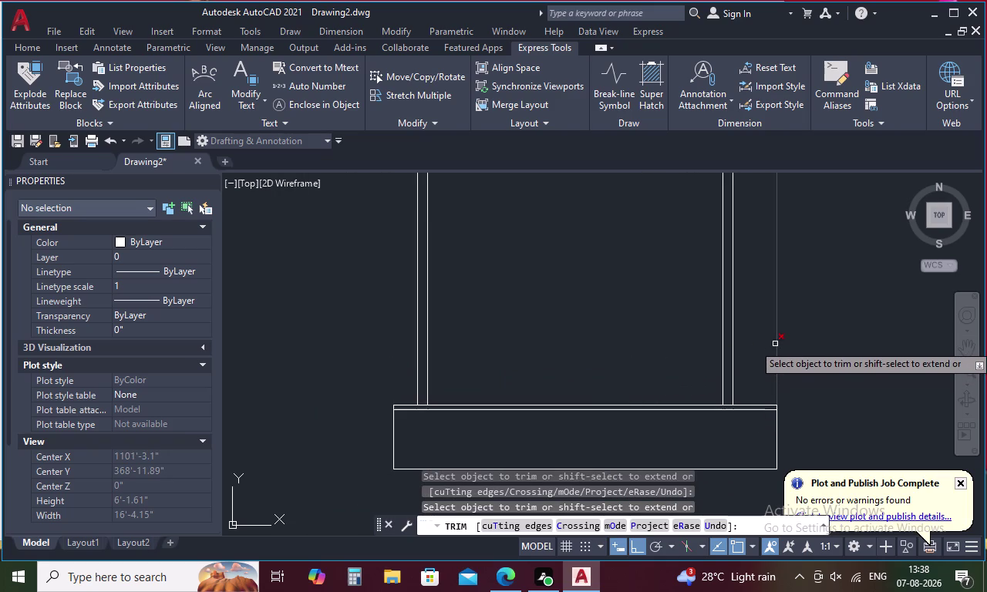
click(775, 344)
scroll(down, 3)
key(Escape)
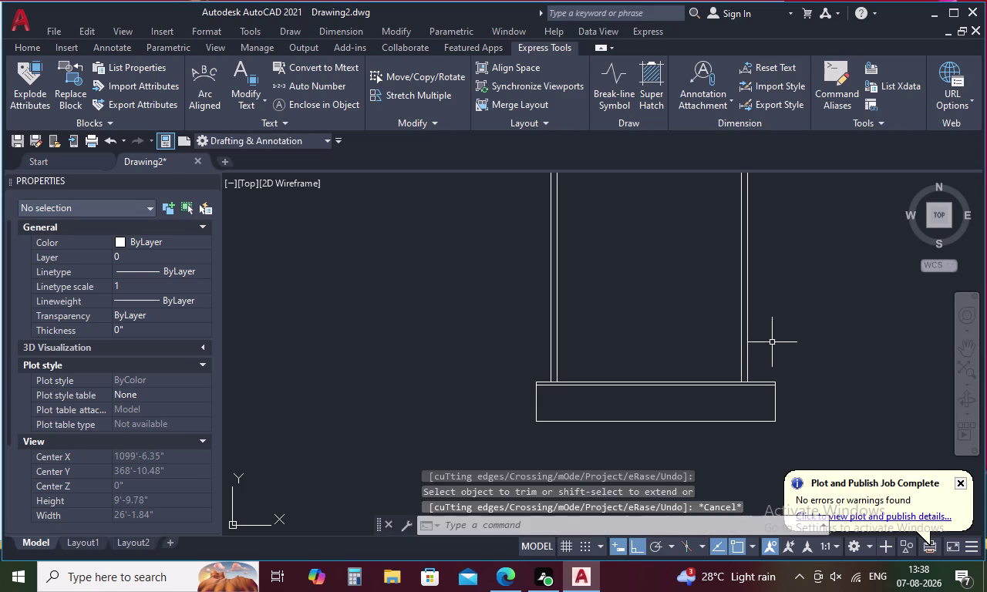
Offset the landing's top line 1' upward.
key(o)
key(space)
key(1)
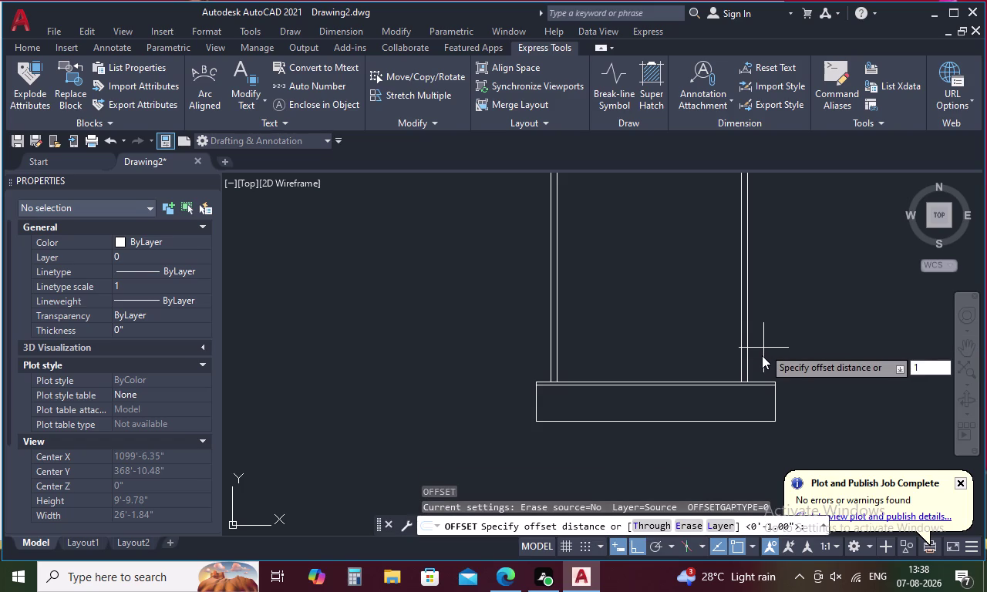
key(apostrophe)
key(space)
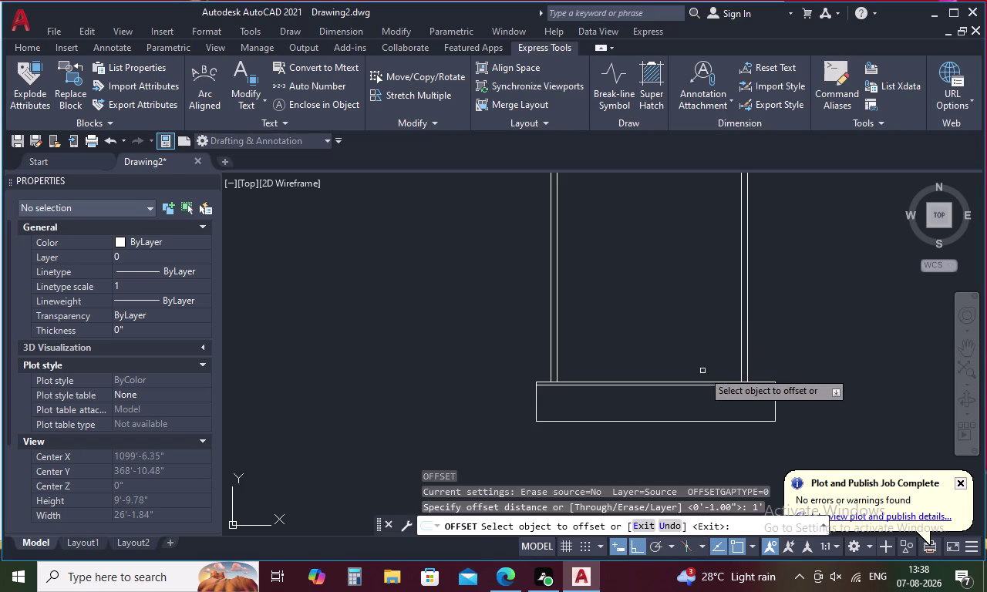
click(691, 382)
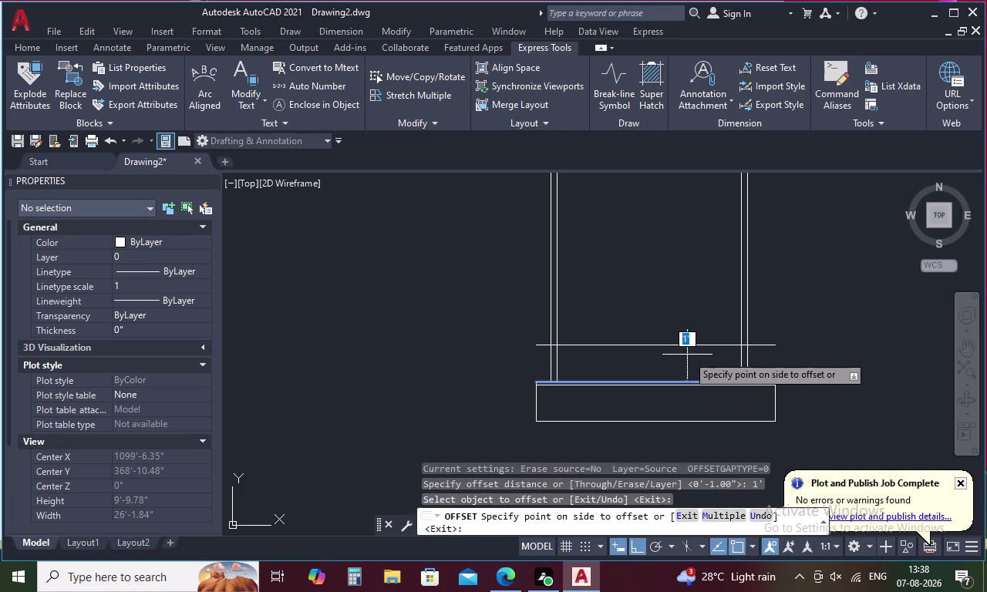
click(687, 355)
Offset the new line by 1 to form a close double line.
key(space)
key(space)
text(1)
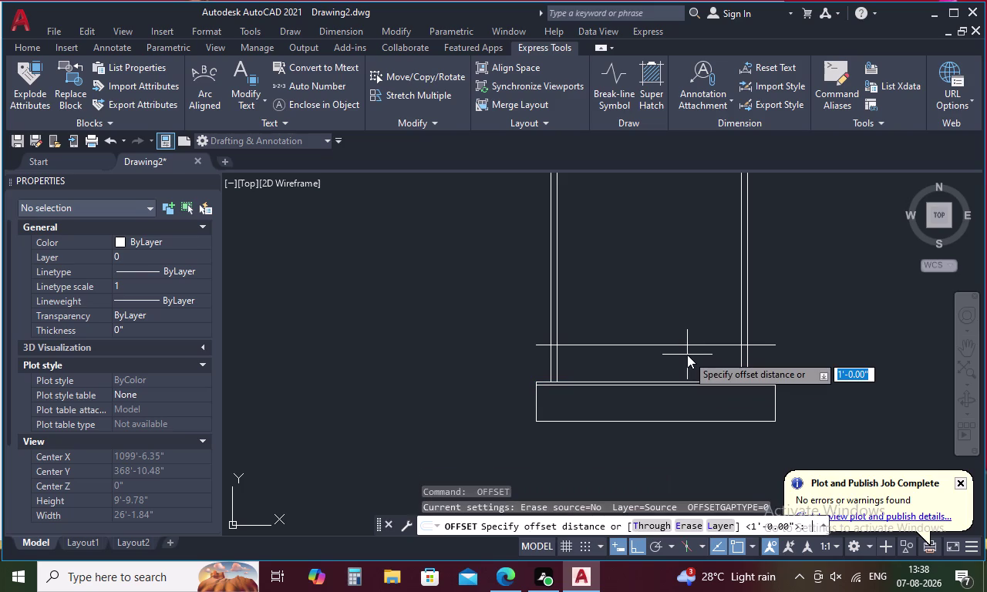
key(space)
click(684, 345)
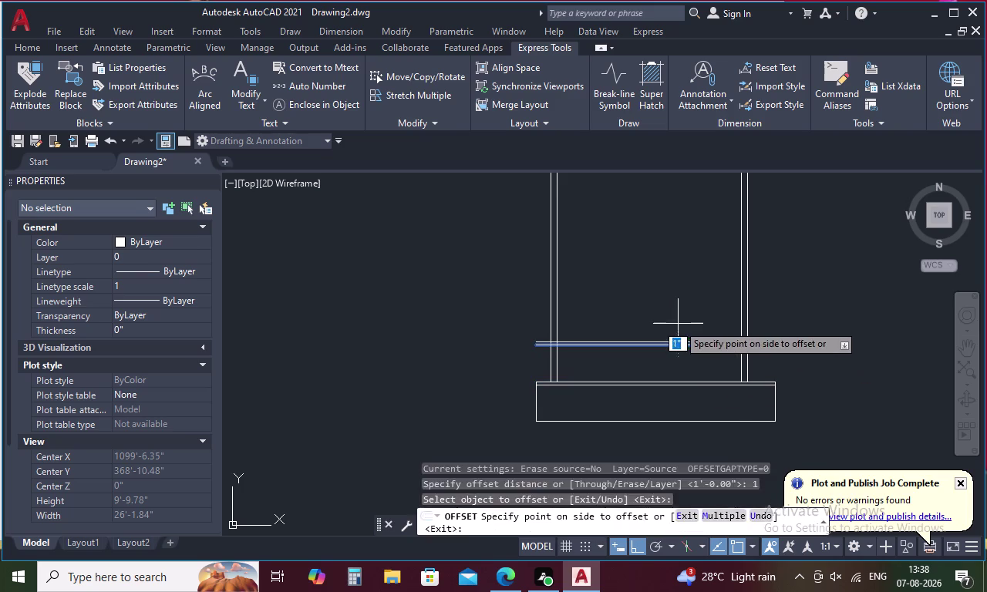
click(678, 324)
key(Escape)
text(D)
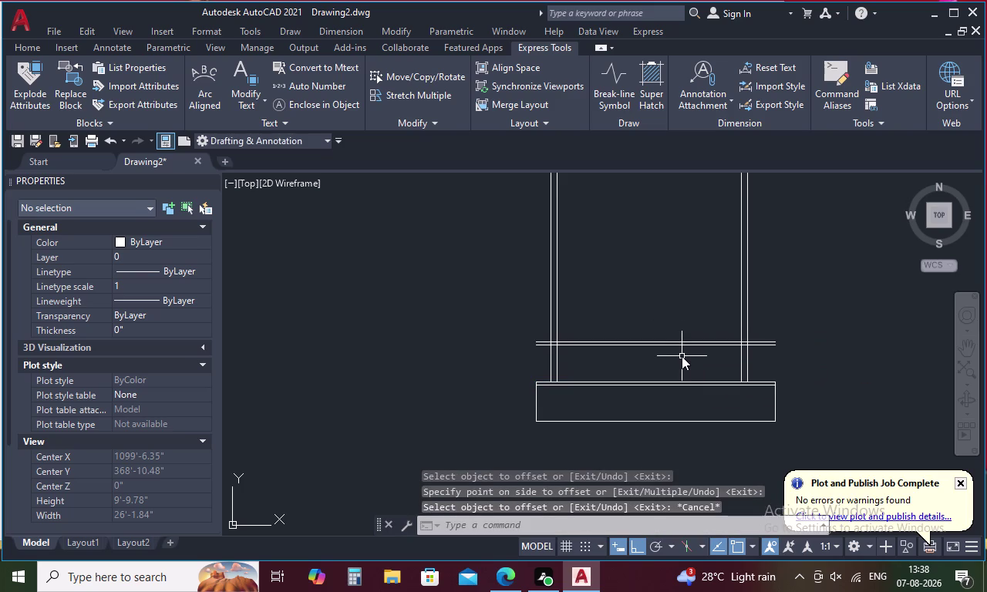
text(I)
key(space)
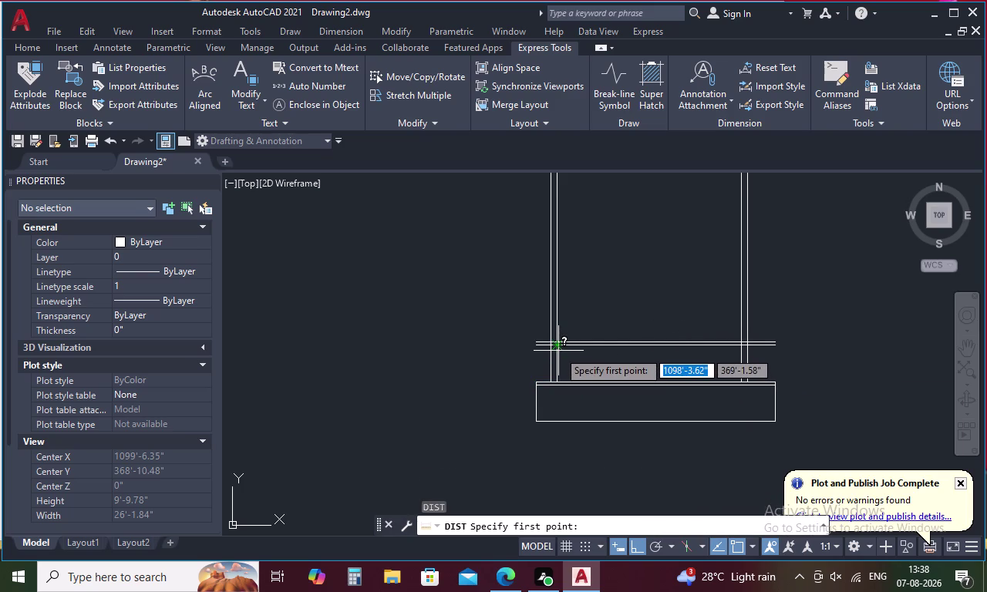
Attempt a distance measurement from the wall corner, cancelling it twice.
scroll(up, 3)
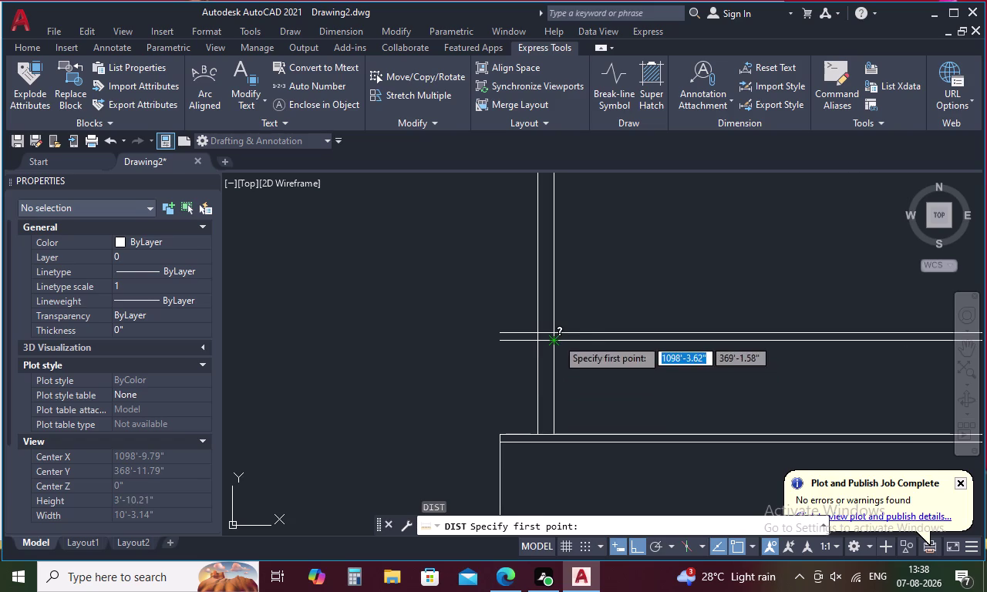
click(557, 338)
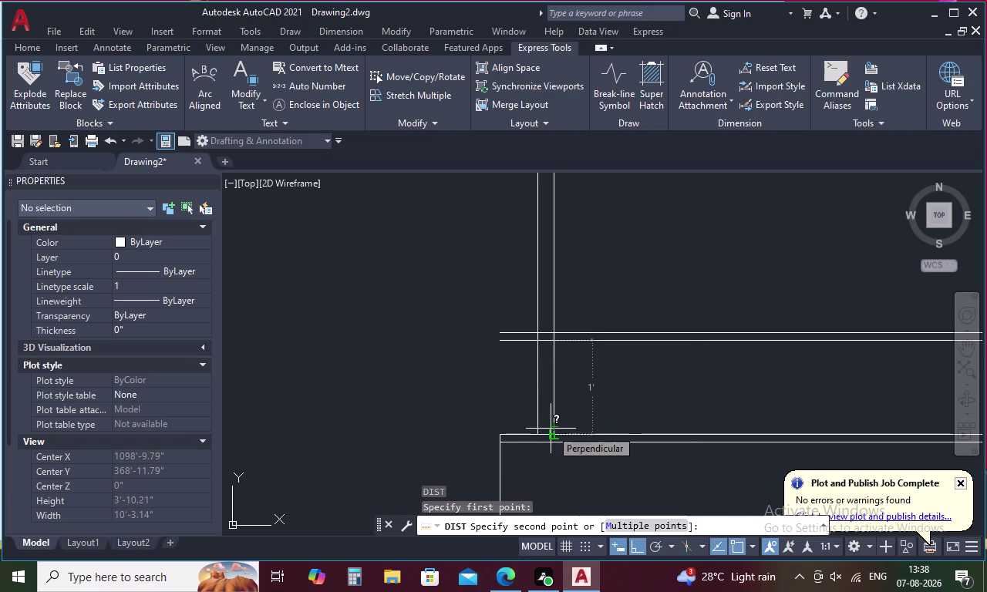
key(Escape)
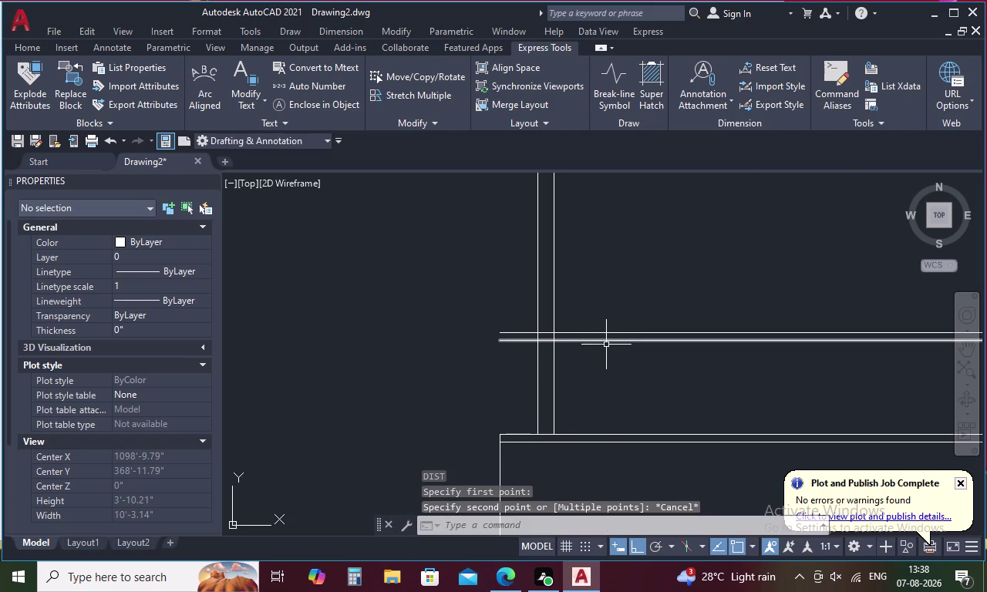
key(space)
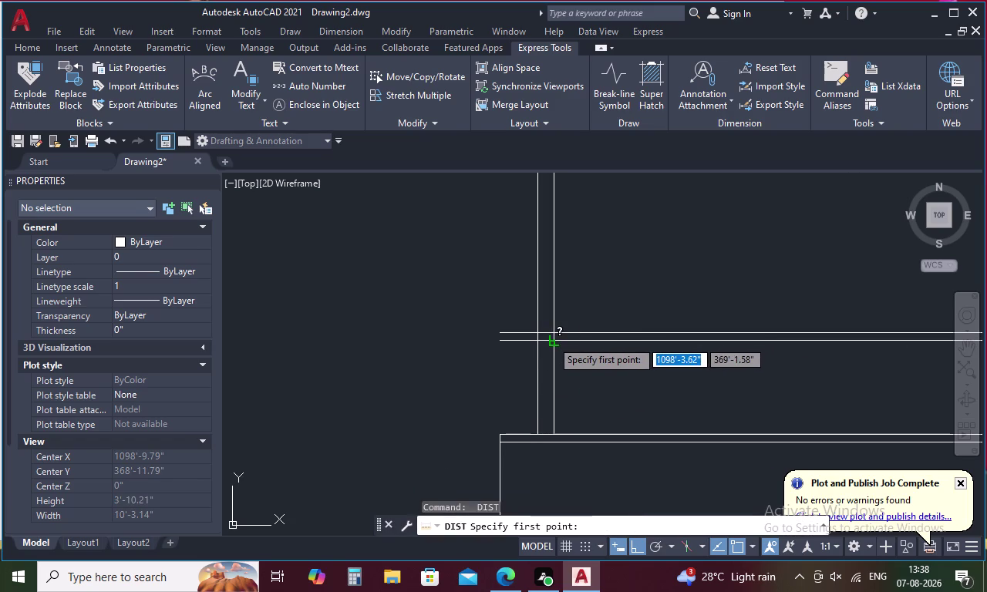
click(552, 340)
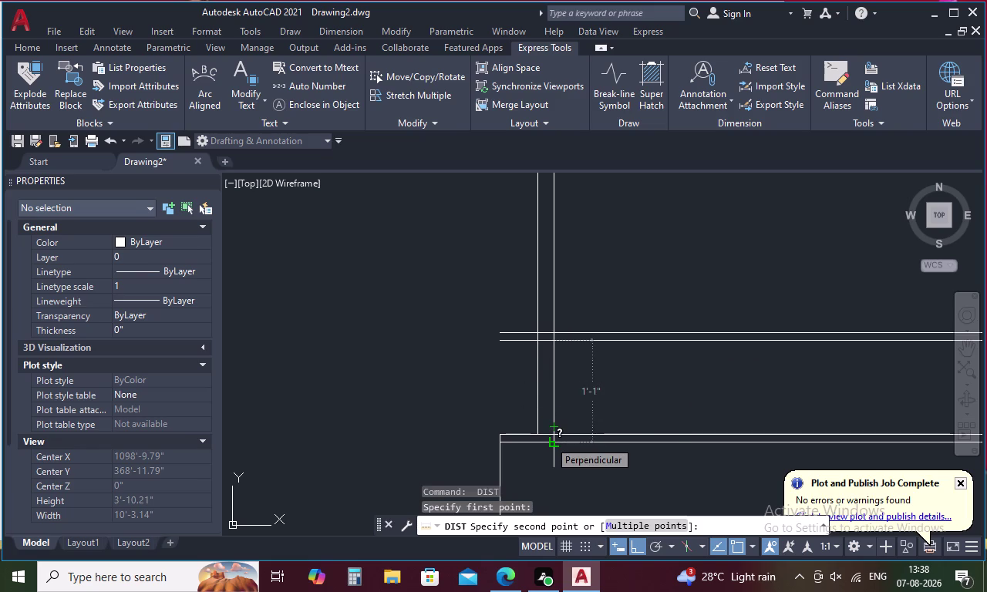
key(Escape)
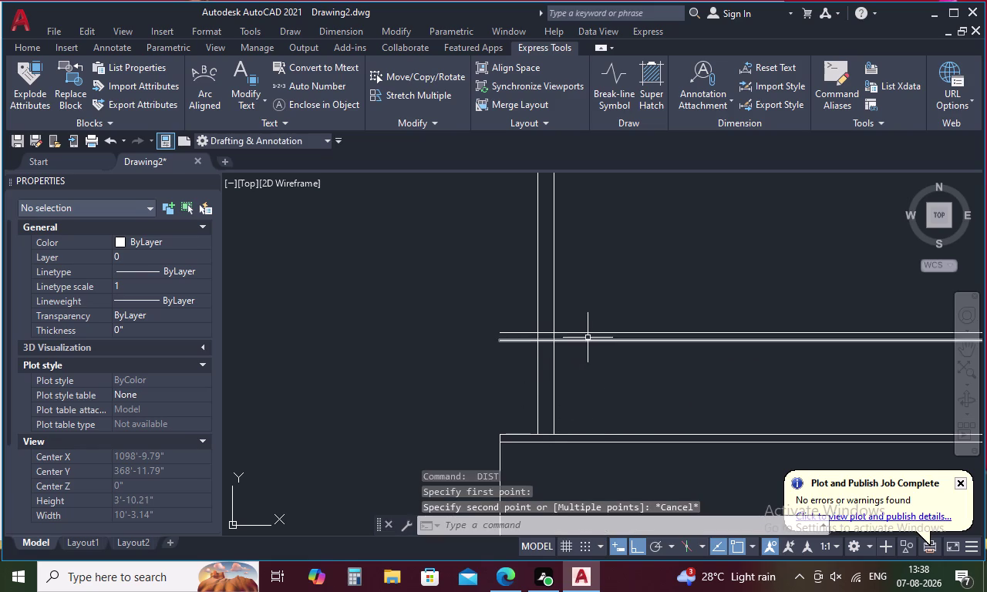
Erase one of the close double lines above the landing.
click(592, 334)
key(Delete)
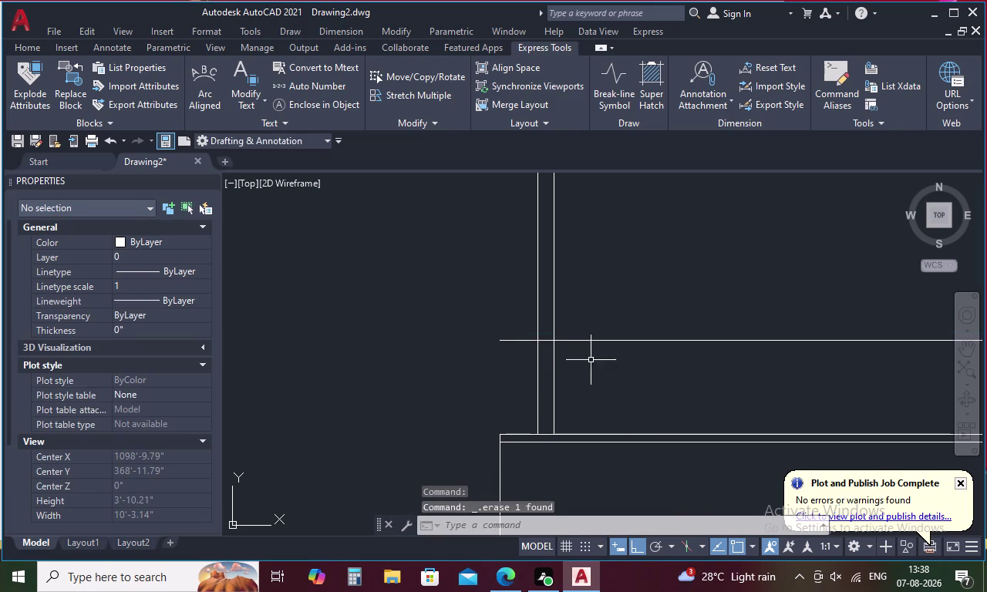
middle_drag(560, 353, 561, 323)
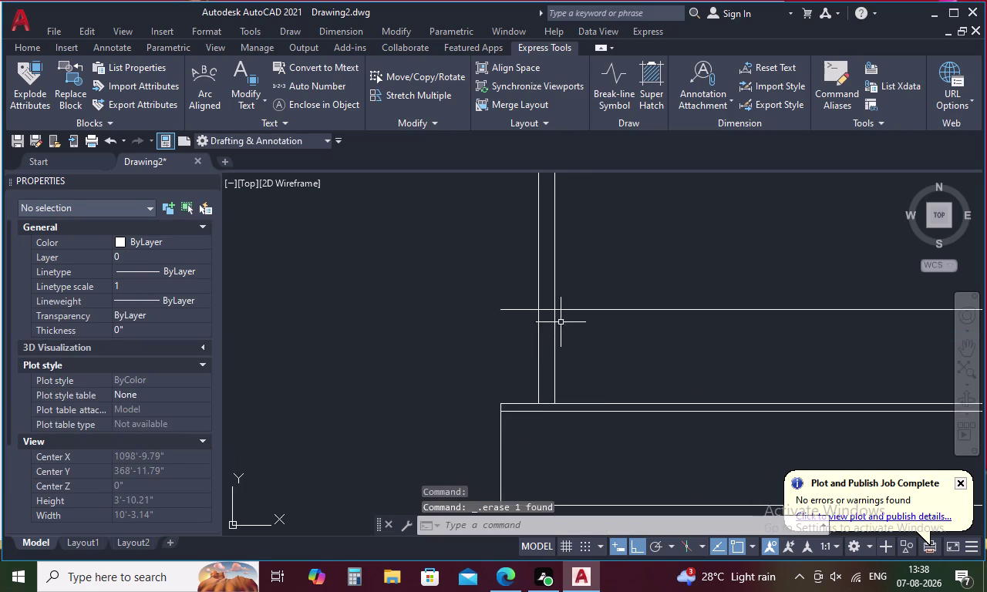
middle_drag(602, 391, 589, 330)
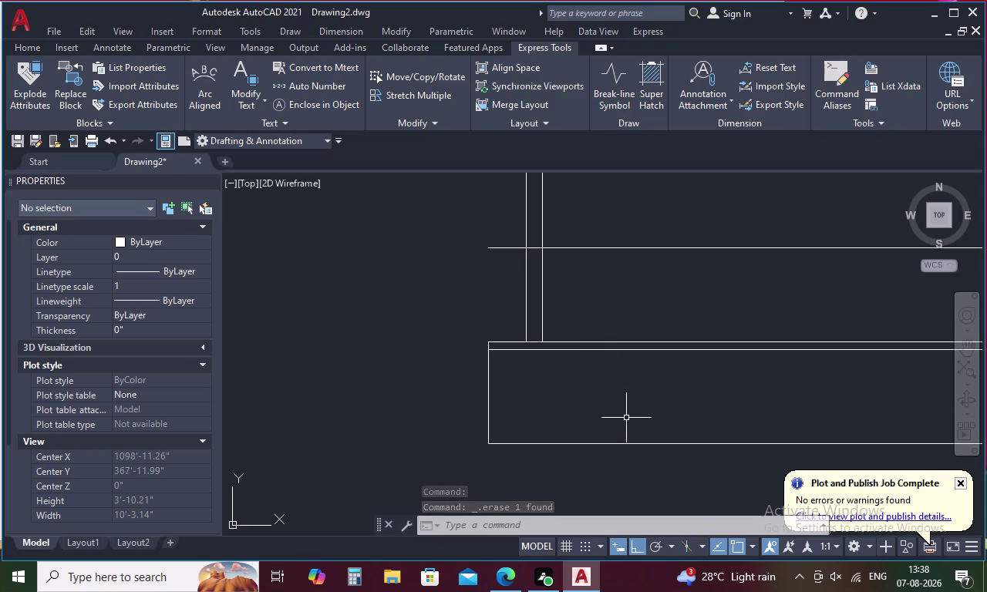
key(space)
key(space)
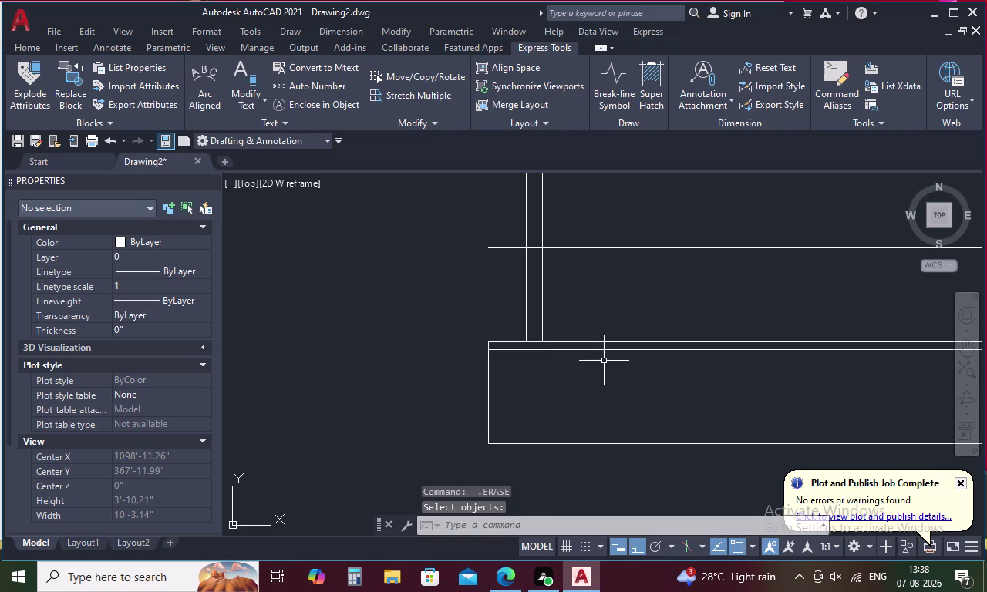
Measure the 1'-1" gap from the left wall end with DI.
key(d)
text(I)
key(space)
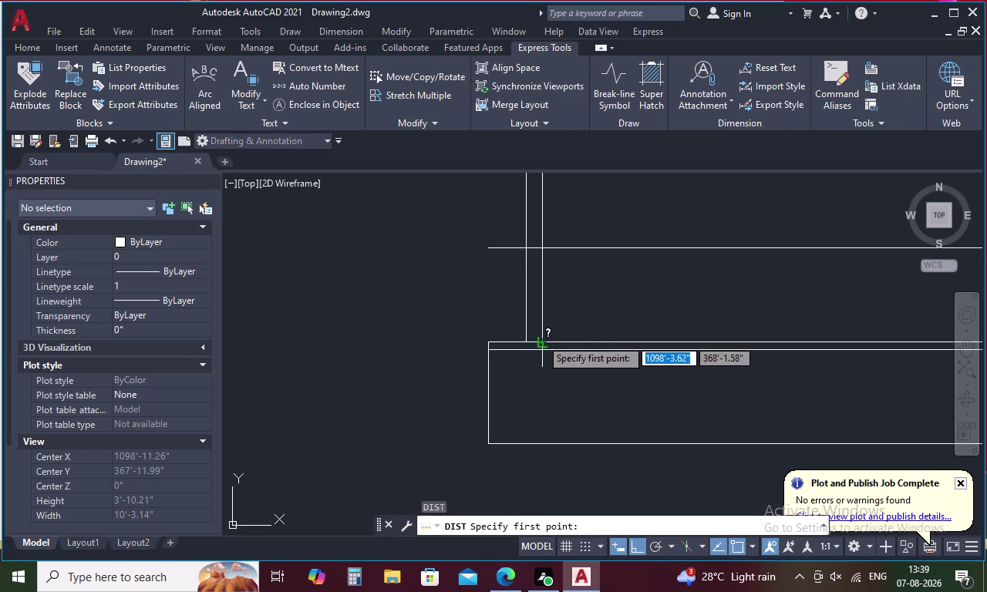
click(540, 339)
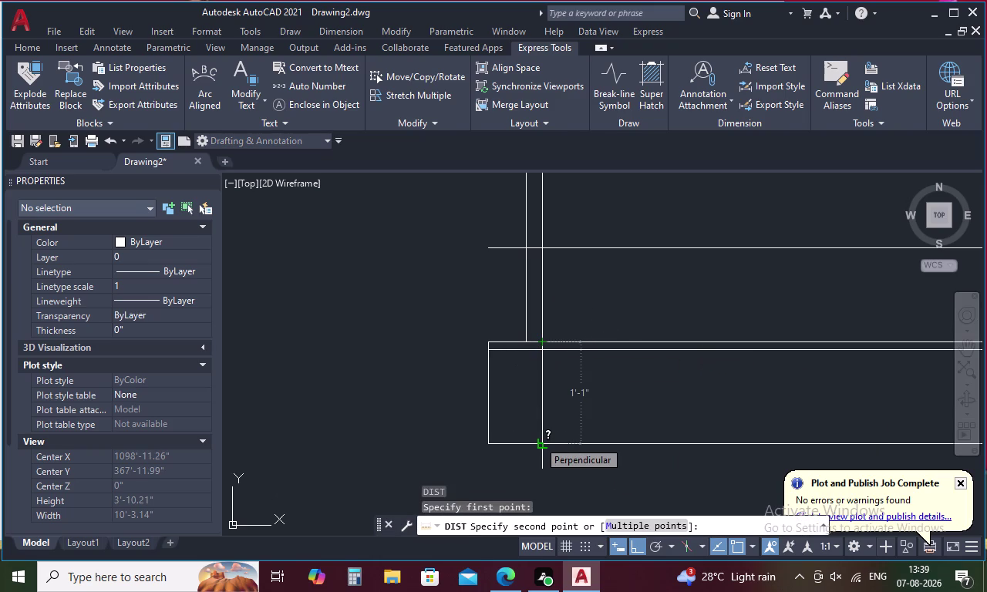
key(Escape)
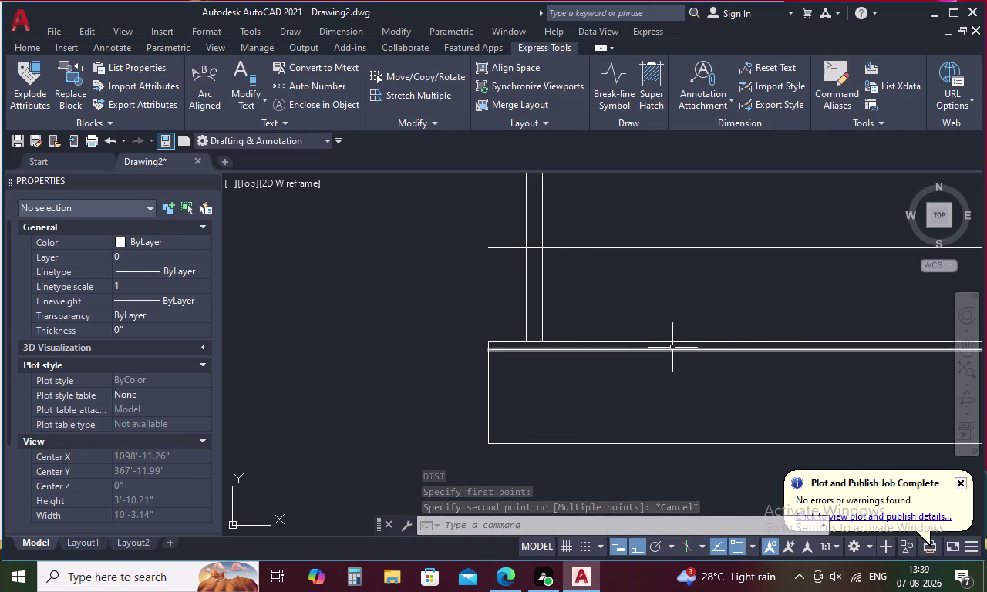
key(o)
key(space)
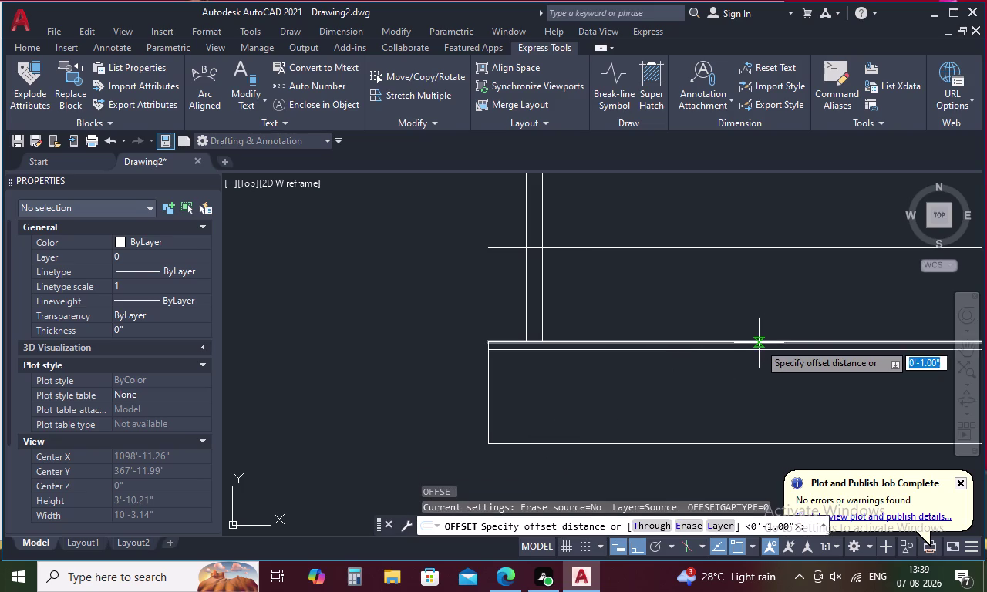
Offset the upper corridor line and the landing's top line 1" downward.
text(1)
key(space)
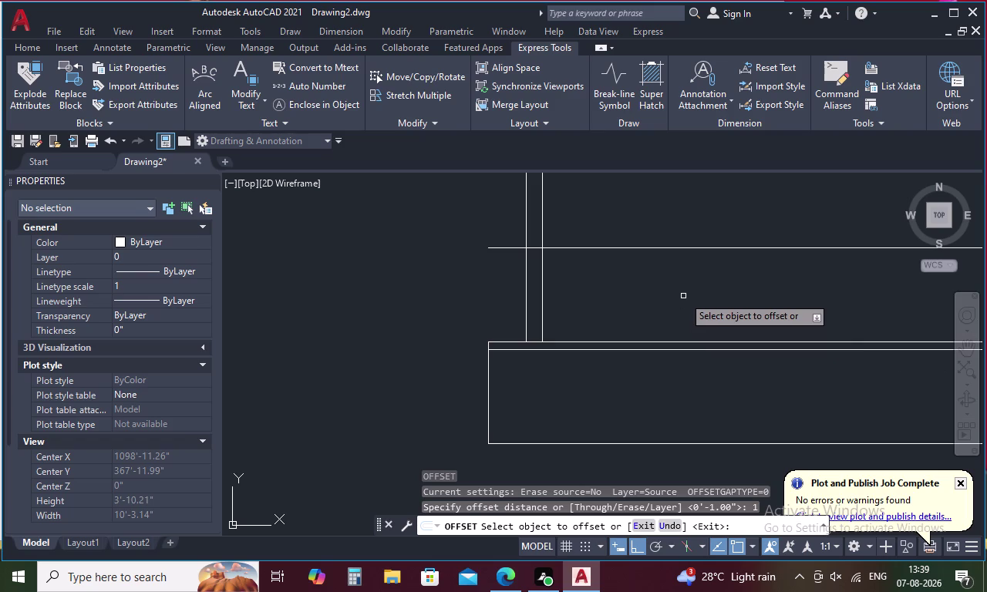
click(735, 248)
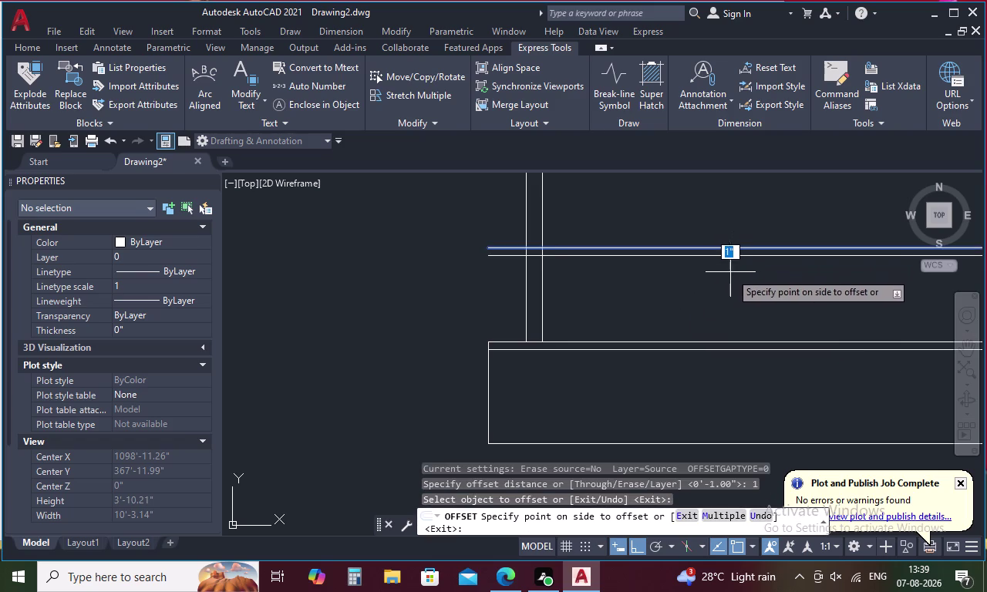
click(730, 272)
click(683, 351)
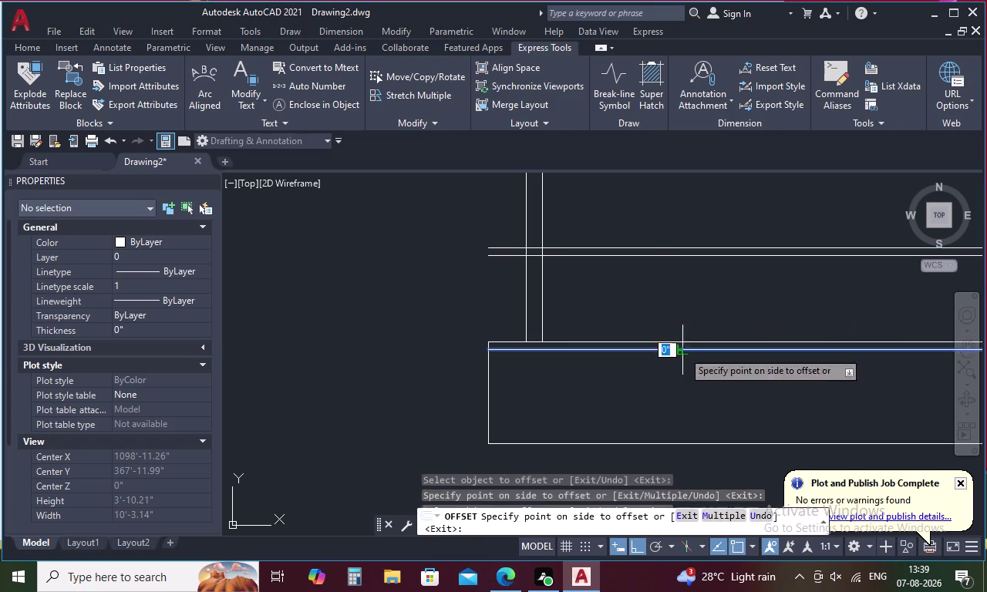
click(681, 385)
key(Escape)
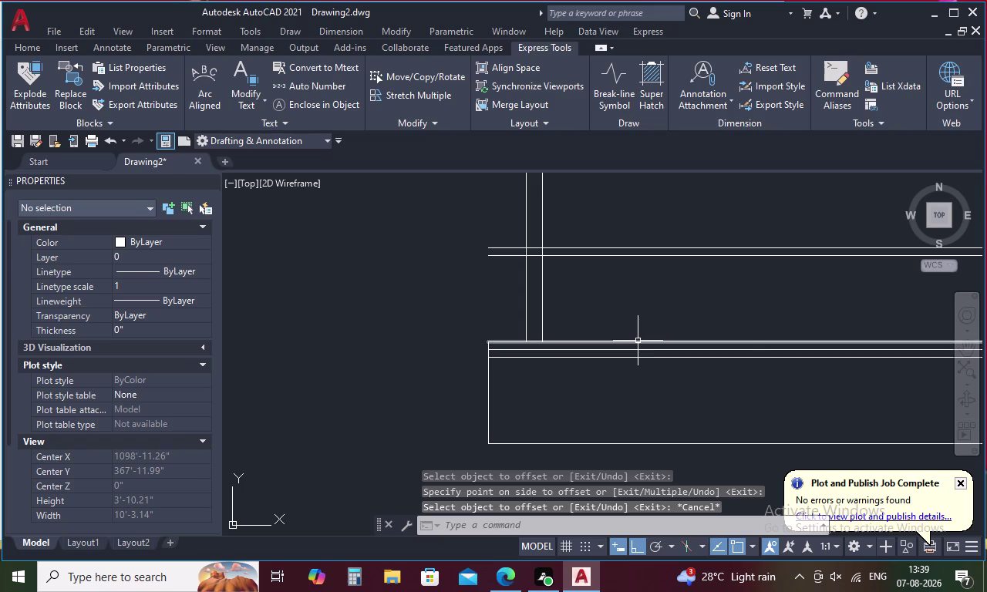
Delete the original landing top line and the original upper corridor line.
click(638, 341)
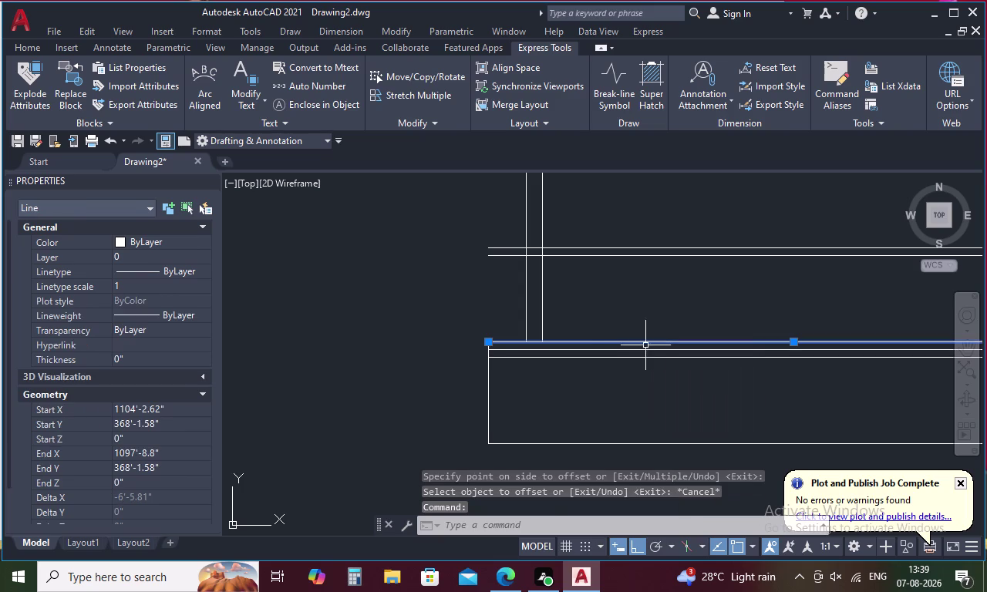
key(Delete)
click(652, 249)
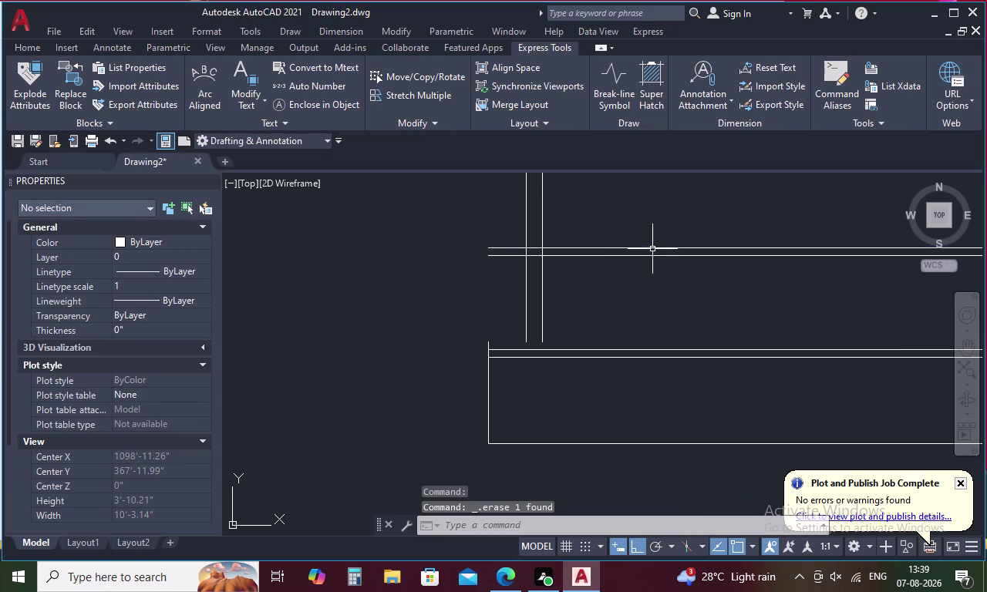
key(Delete)
text(E)
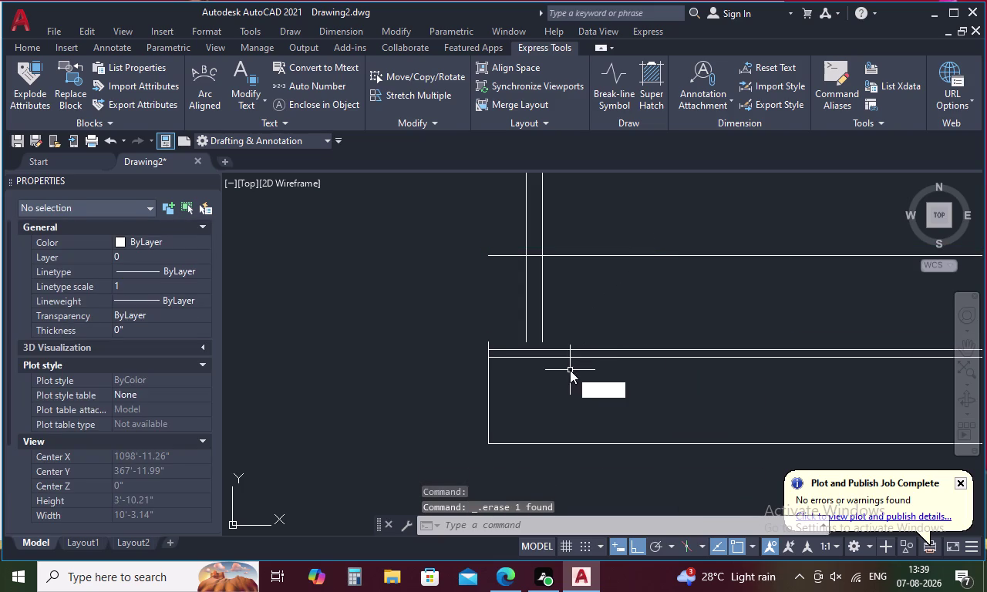
text(X)
key(space)
Extend the two left and two right corridor wall lines down to the new edge line.
click(526, 321)
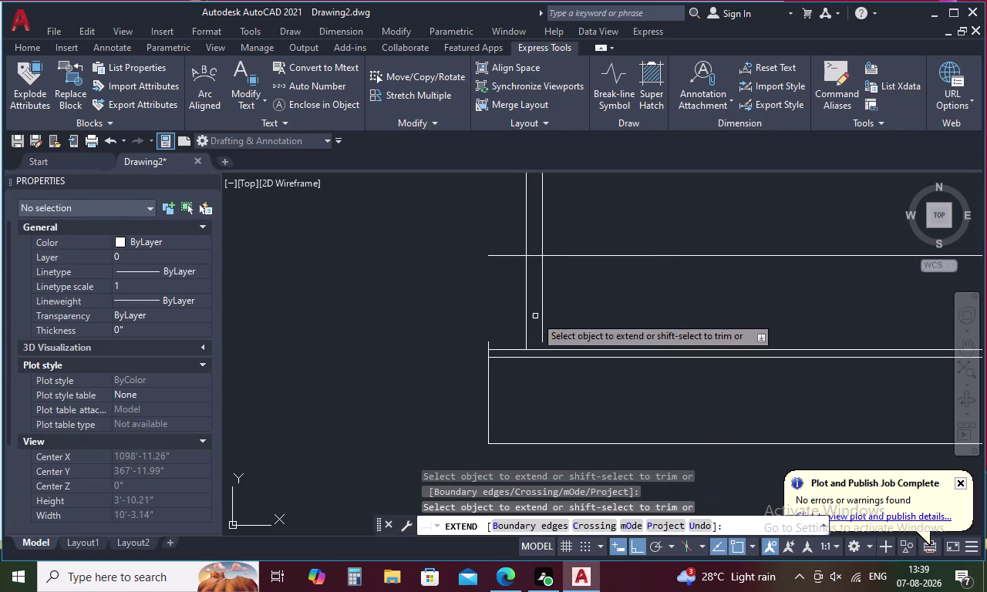
click(540, 313)
middle_drag(639, 321, 546, 320)
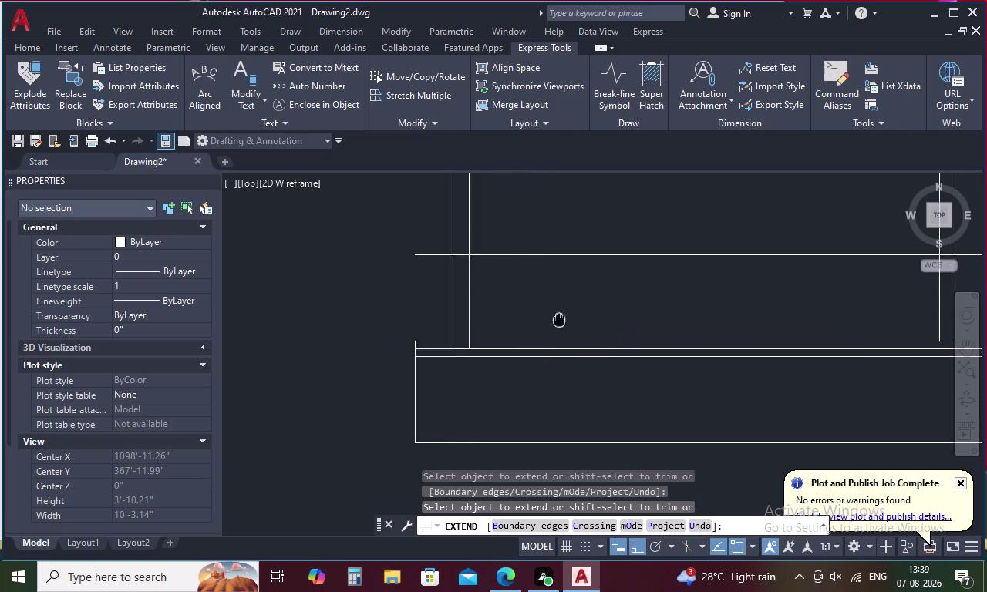
middle_drag(546, 320, 458, 320)
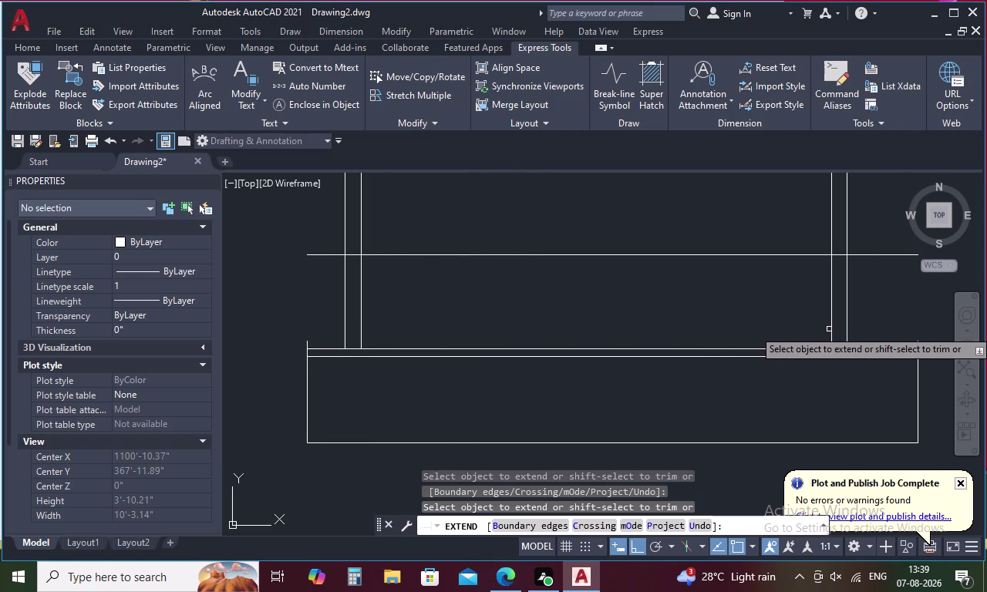
click(832, 340)
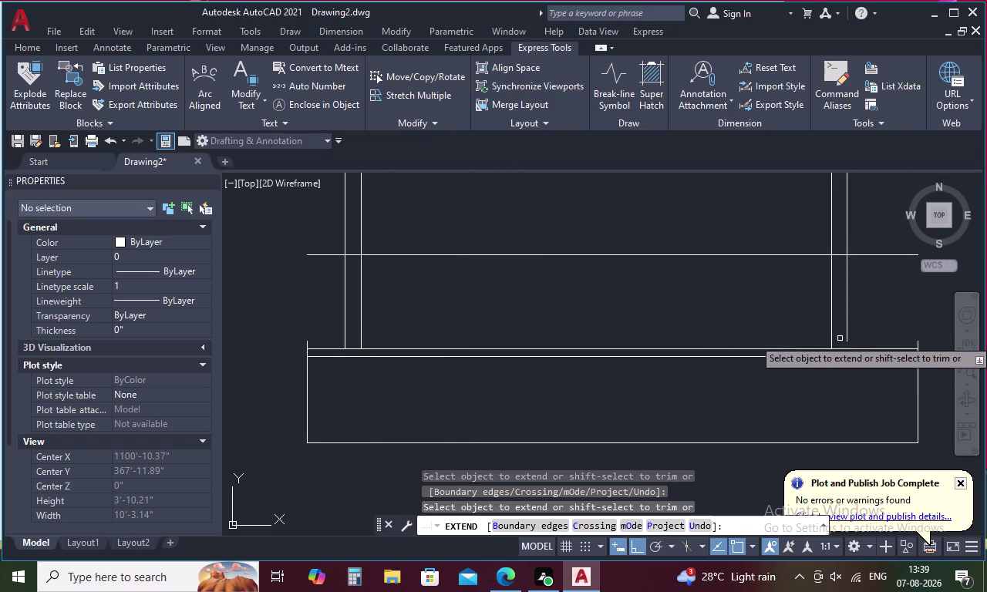
click(845, 334)
scroll(down, 3)
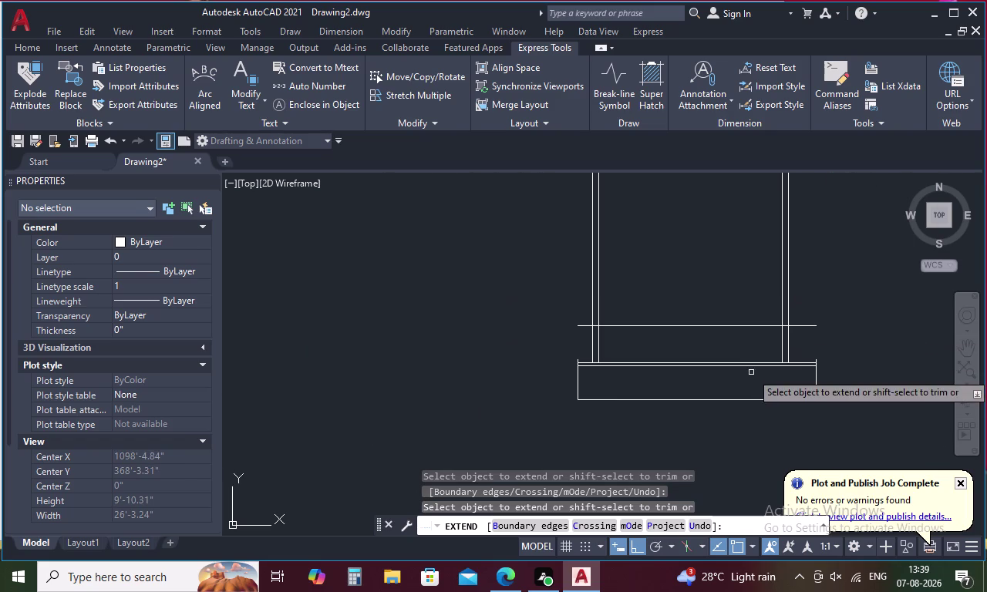
scroll(up, 3)
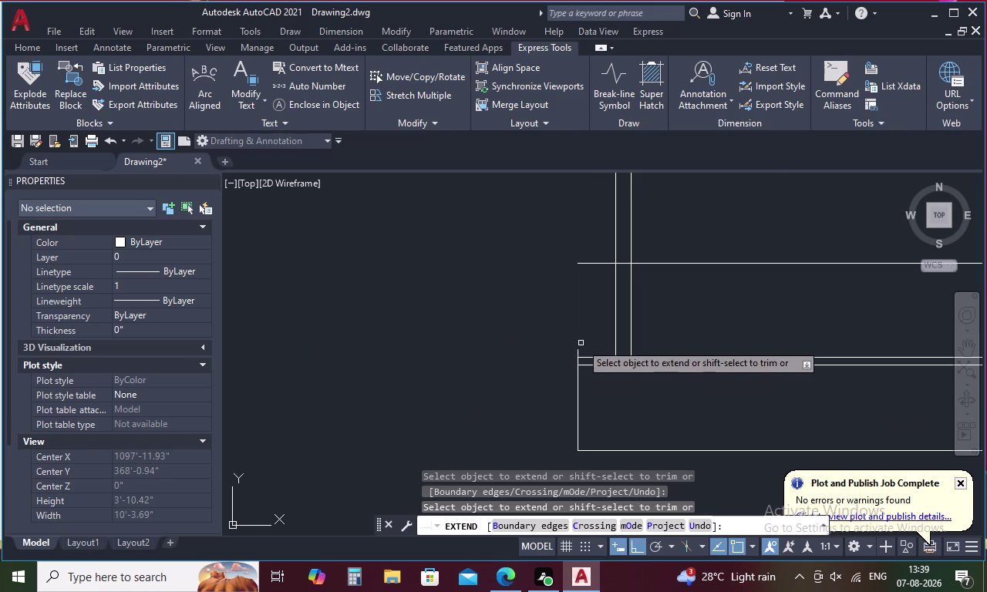
key(Escape)
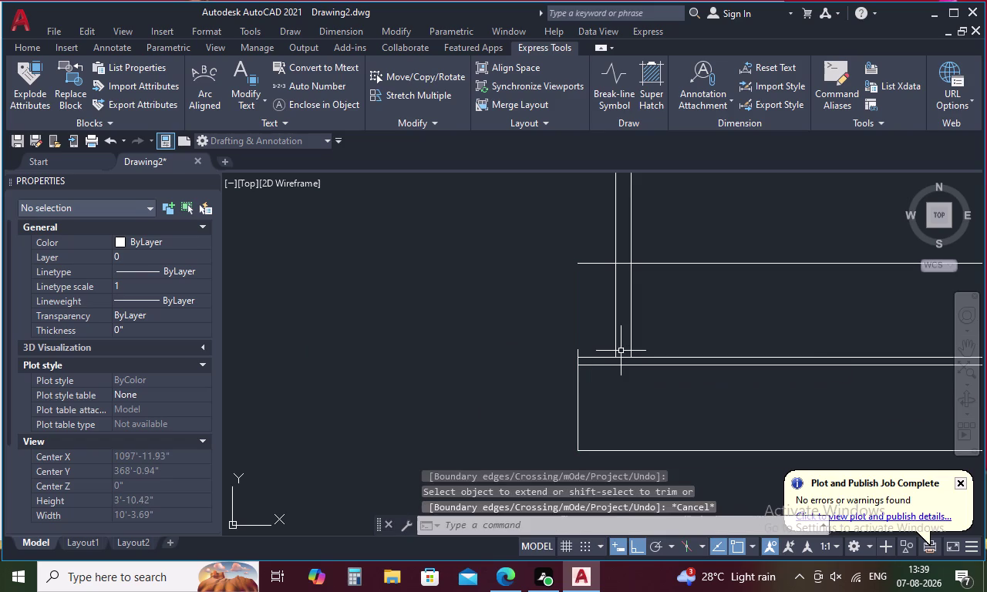
text(TR)
key(space)
Trim the overshooting line ends on the left and right of the landing.
click(578, 352)
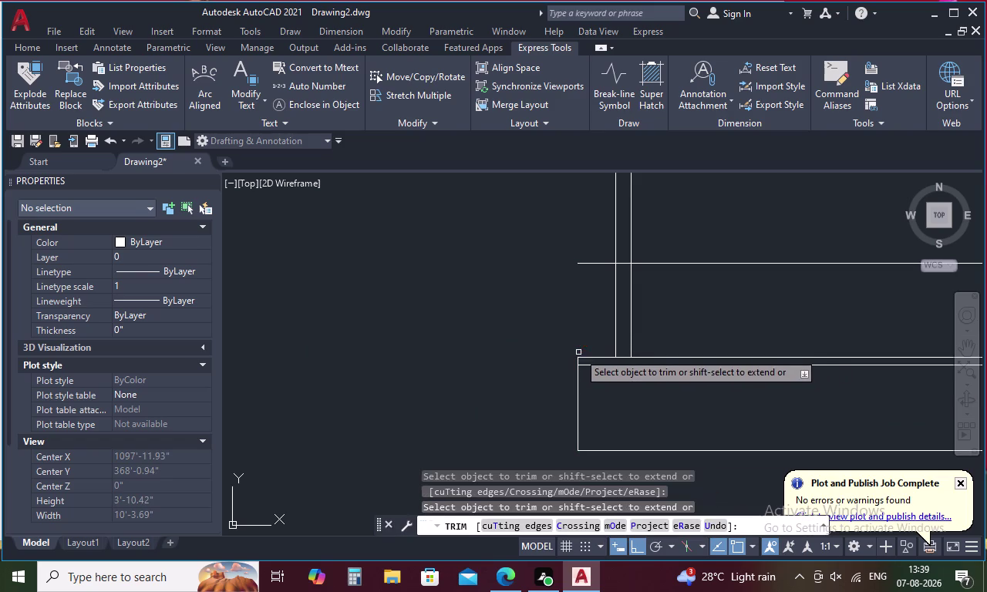
middle_drag(802, 341, 343, 352)
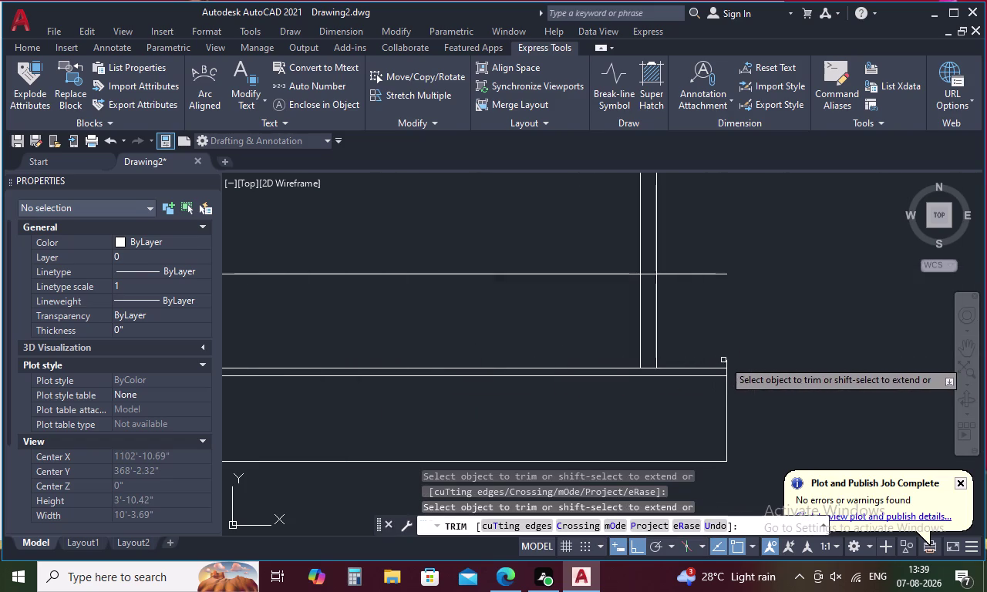
click(727, 363)
scroll(down, 3)
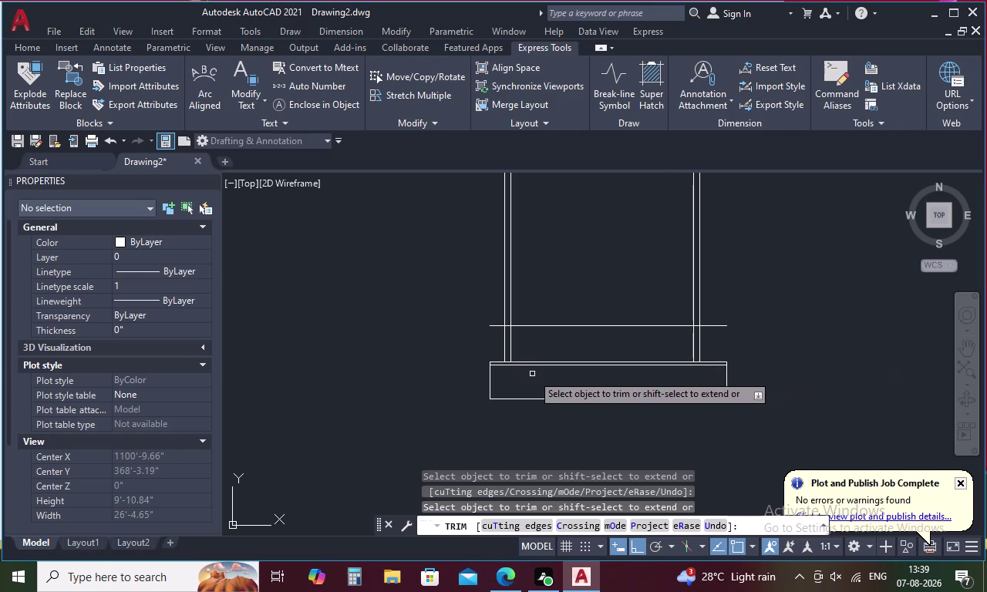
key(Escape)
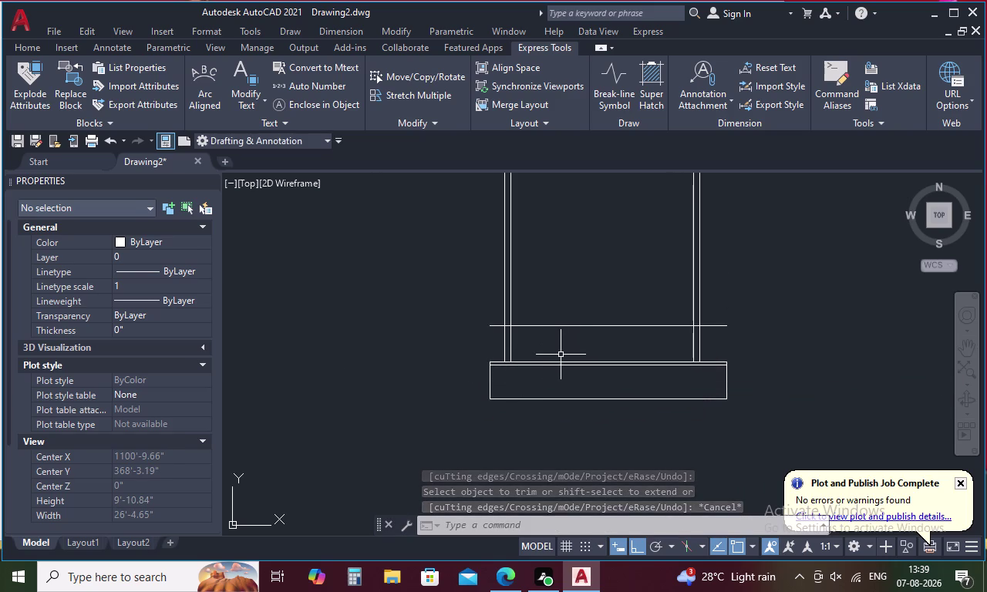
Measure the wall stub below the cross line with DIST, confirming it is 1'.
key(Escape)
key(d)
text(I)
key(space)
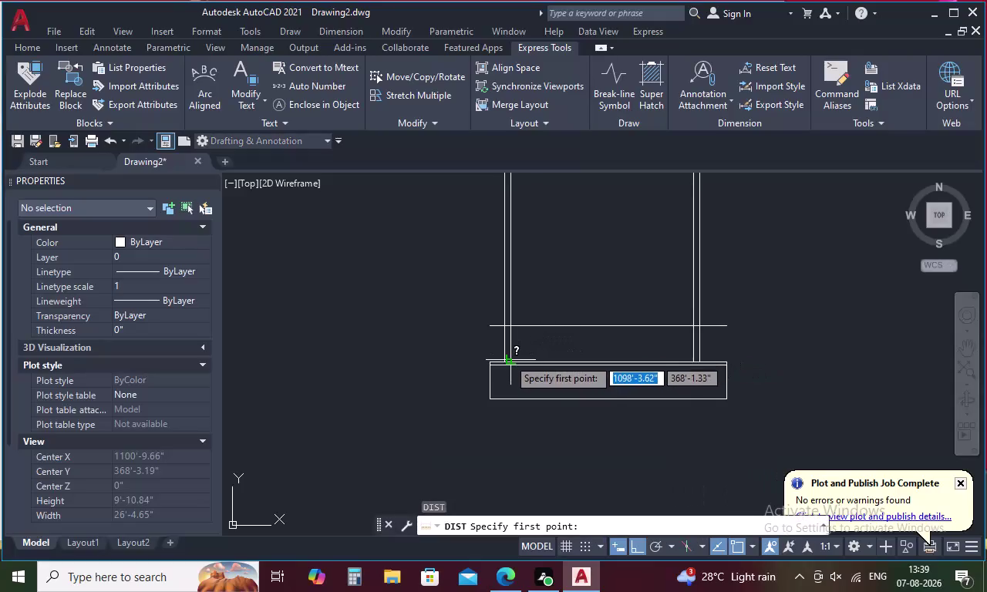
click(508, 359)
scroll(up, 3)
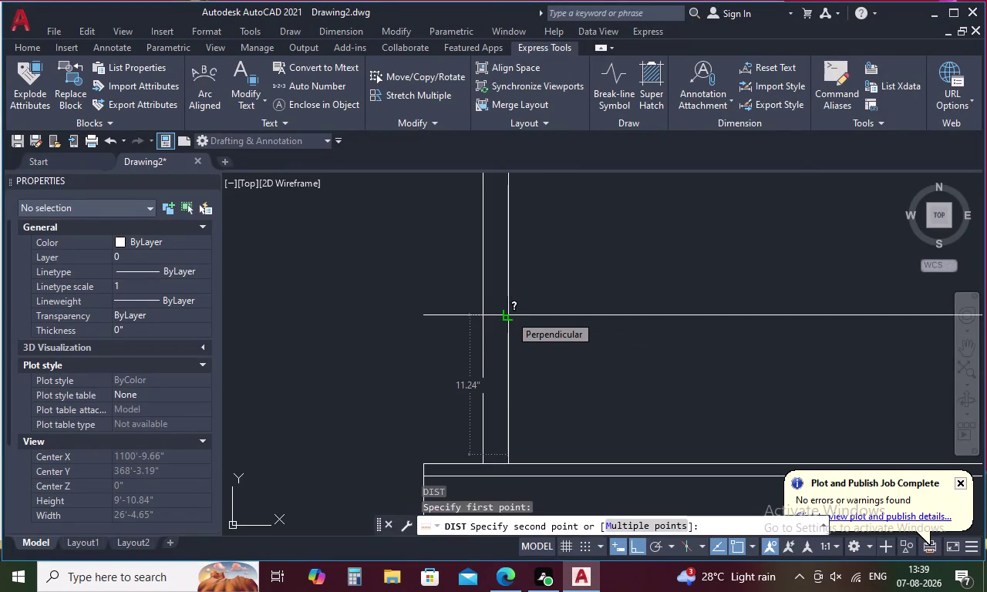
key(Escape)
key(space)
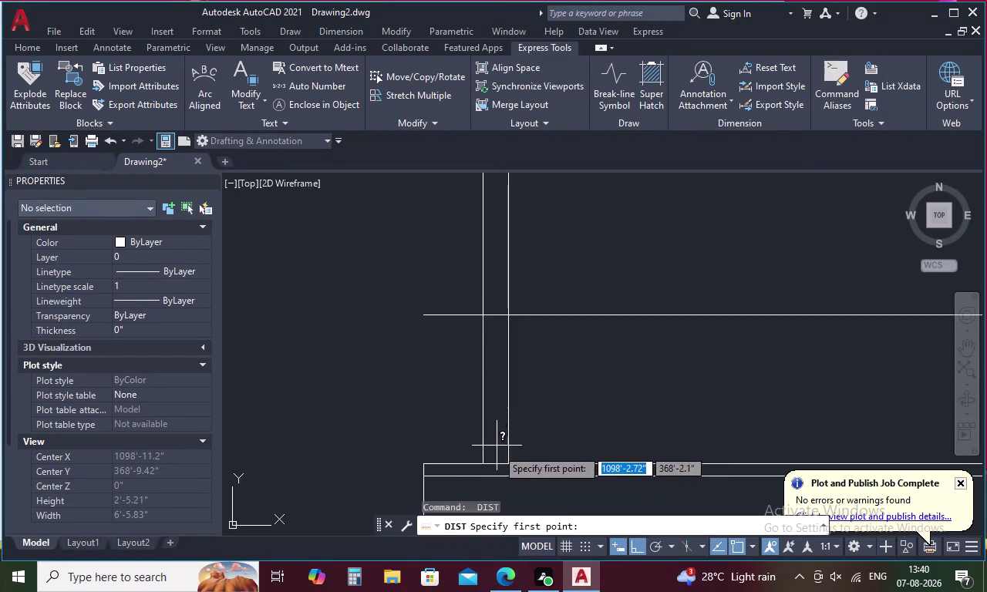
click(509, 466)
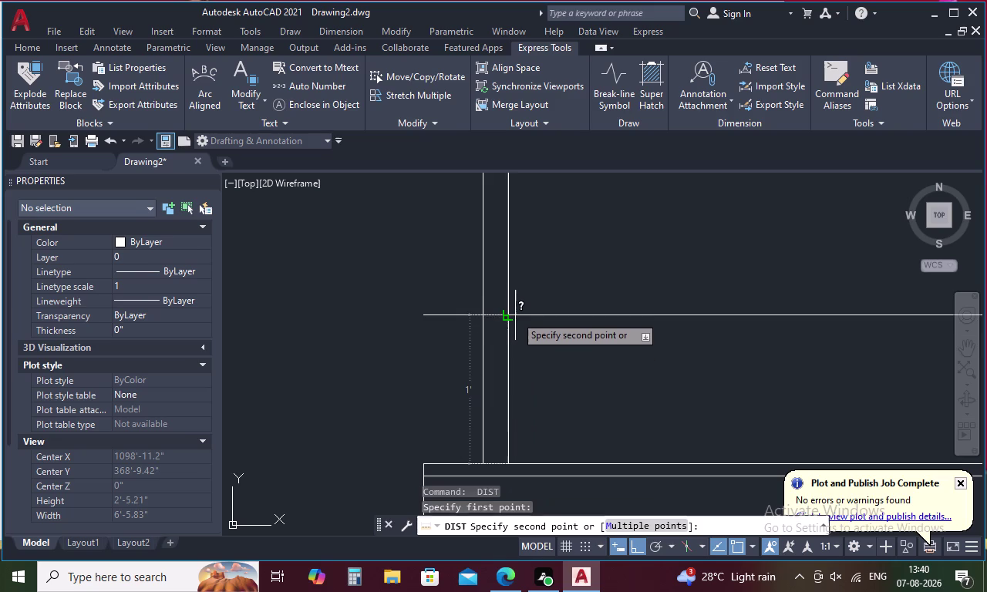
key(Escape)
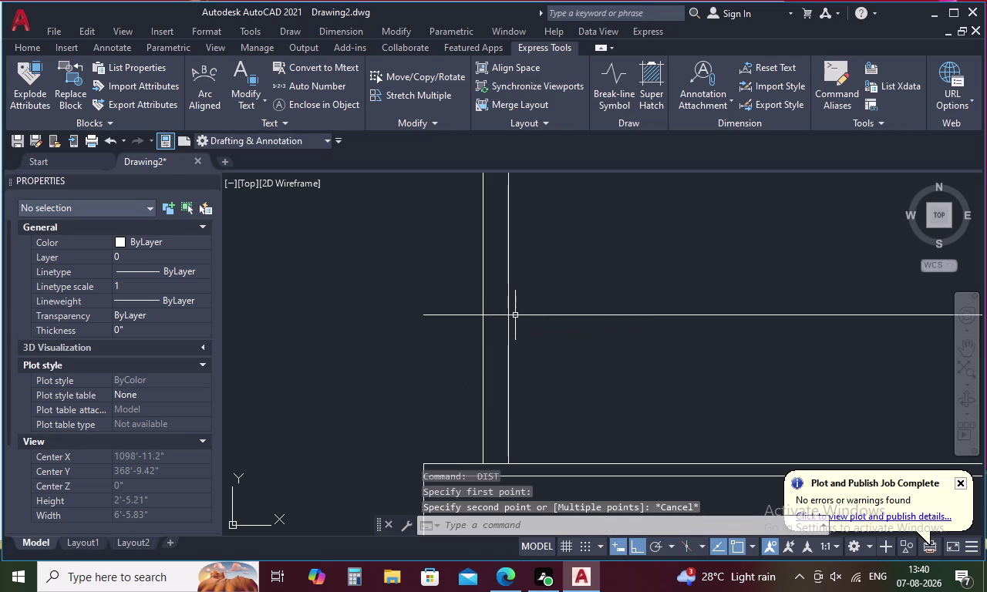
Start an offset with a distance of 1 inch.
key(o)
key(space)
text(1)
key(space)
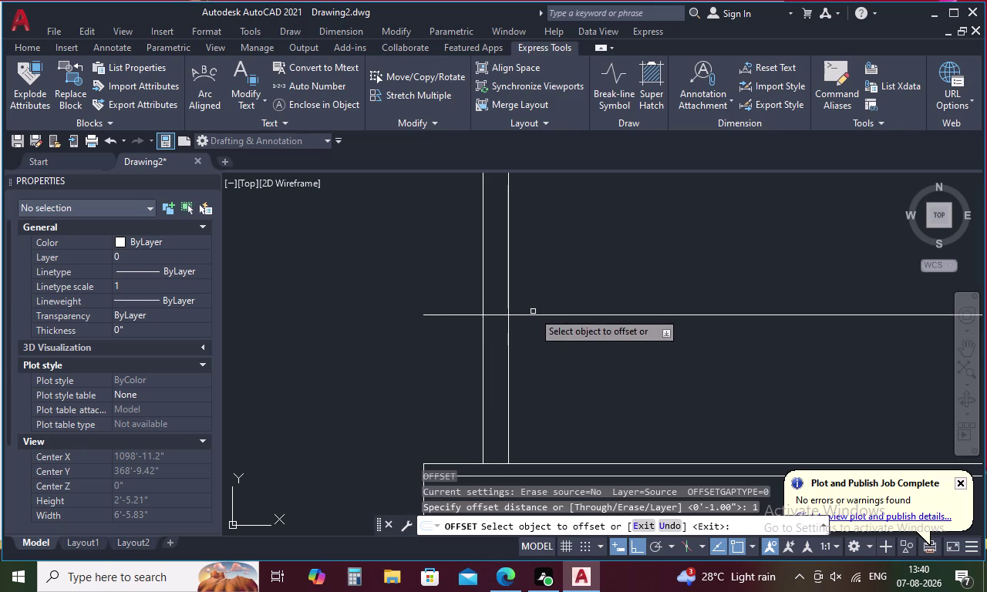
Offset the horizontal cross line 1 inch downward to make a double line.
click(534, 316)
click(536, 347)
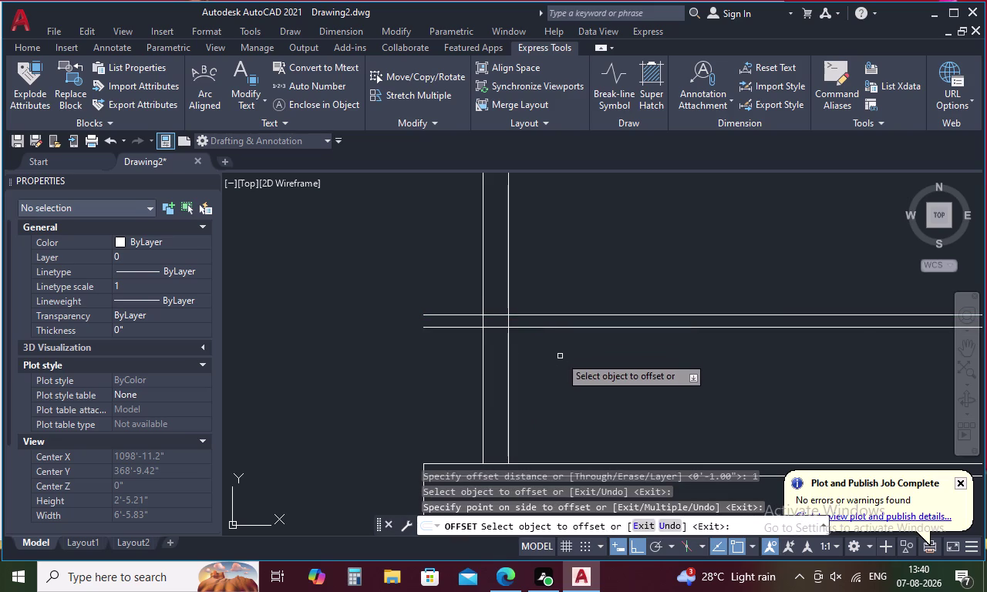
key(Escape)
Trim both double-line overhangs back to the left and right inner wall lines.
key(t)
text(R)
key(space)
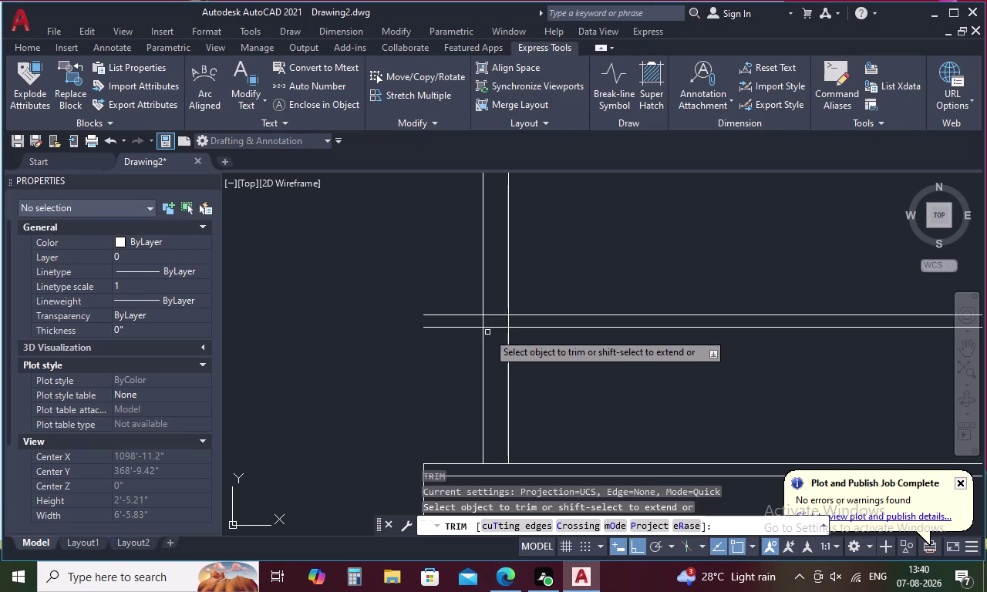
drag(453, 301, 444, 346)
middle_drag(759, 342, 693, 341)
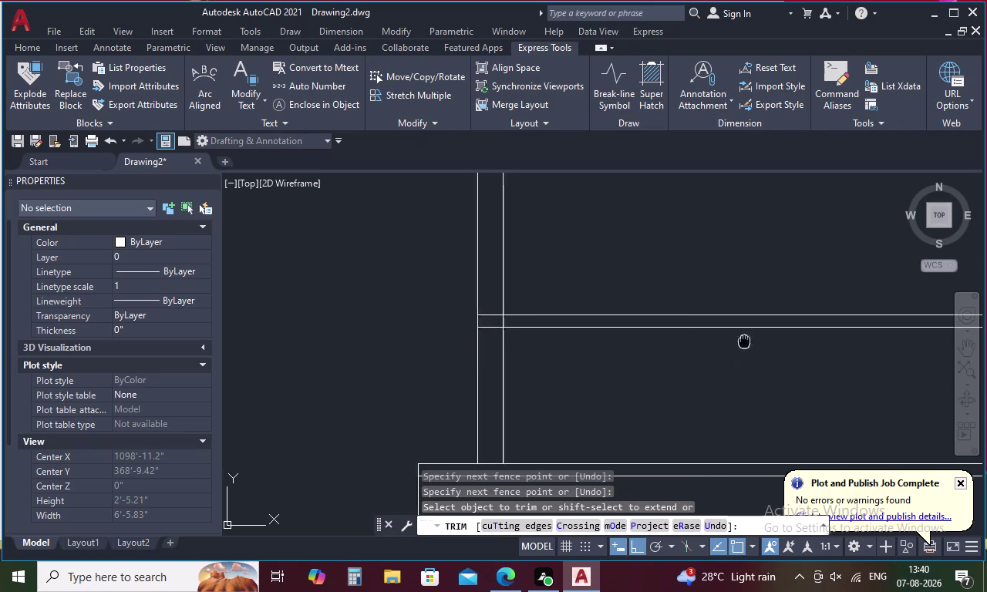
middle_drag(692, 341, 547, 344)
scroll(down, 3)
drag(912, 326, 899, 352)
click(903, 337)
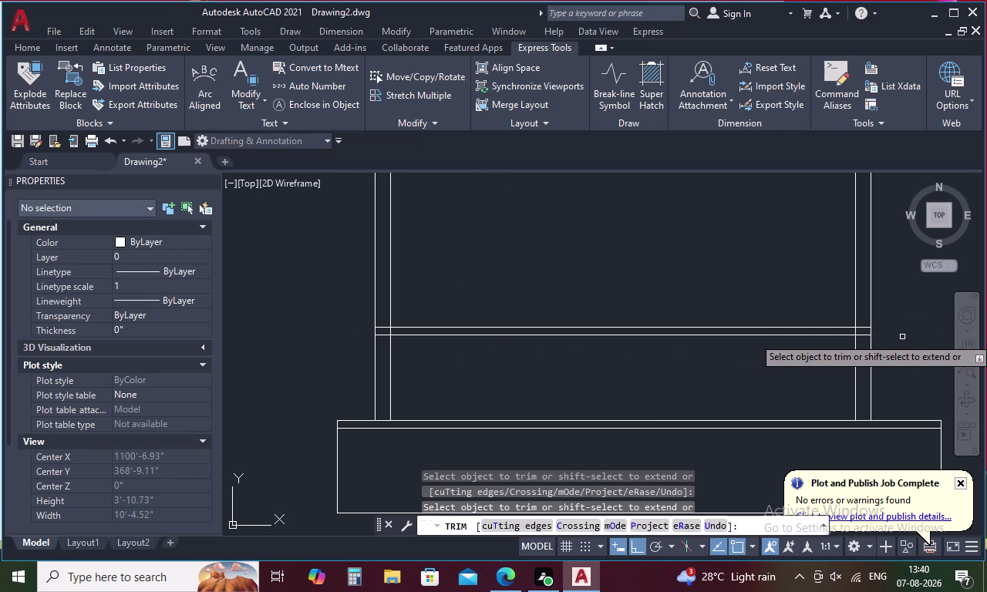
click(383, 329)
click(383, 333)
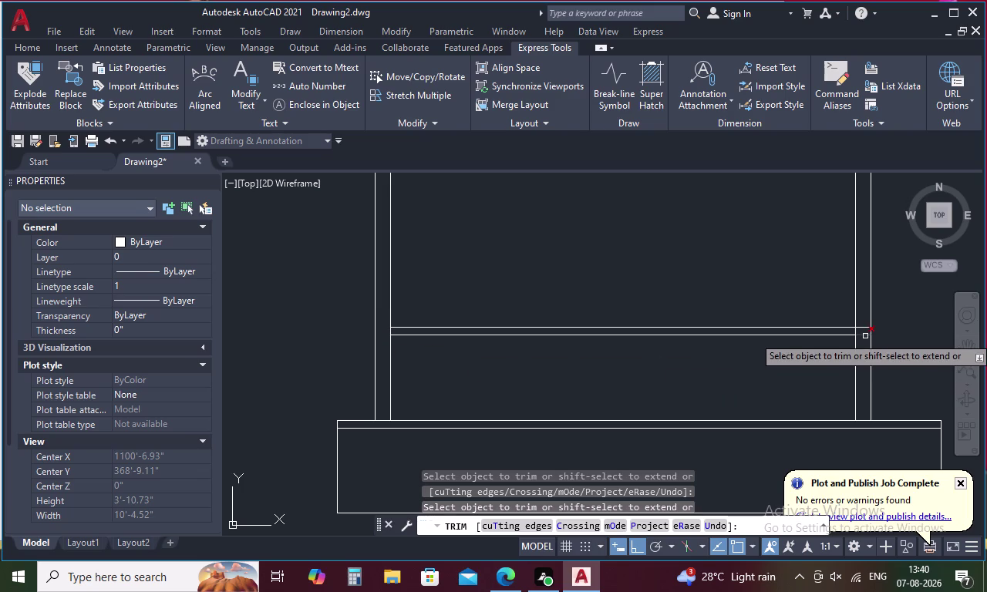
click(865, 337)
click(863, 328)
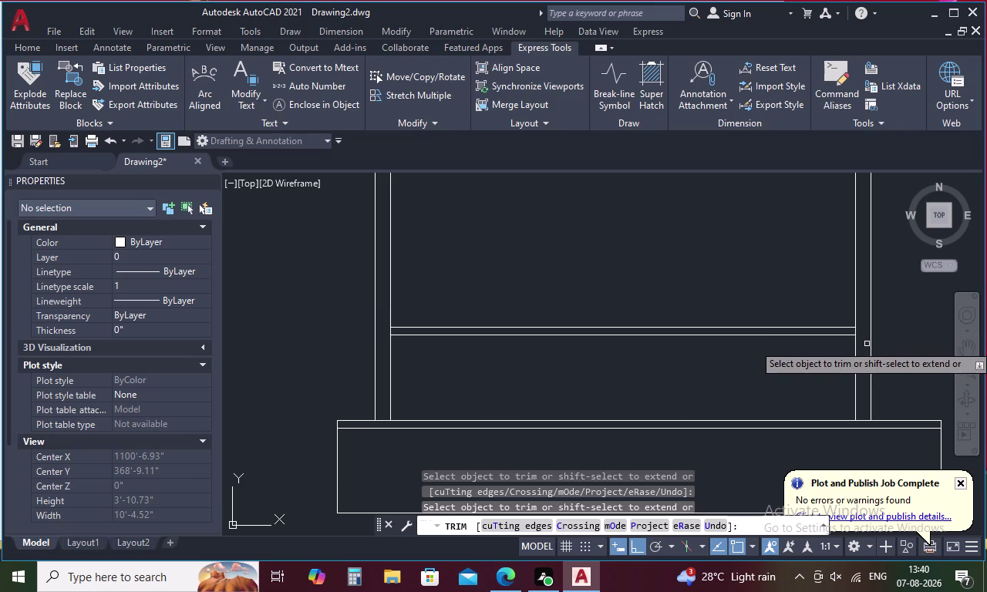
key(Escape)
Select the two crossing lines, then clear the selection and zoom to the whole drawing.
drag(797, 288, 691, 351)
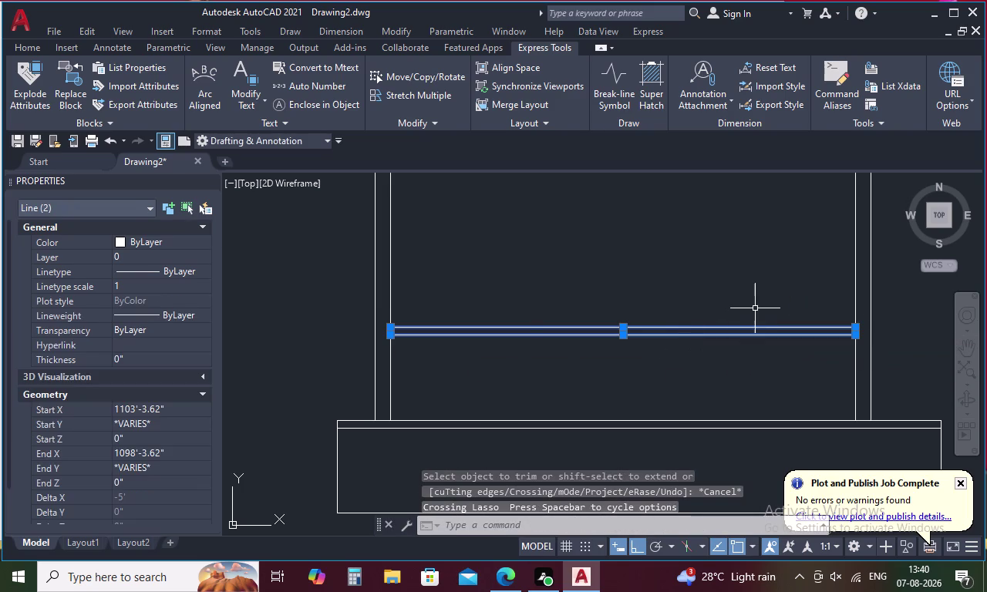
scroll(down, 3)
scroll(down, 3)
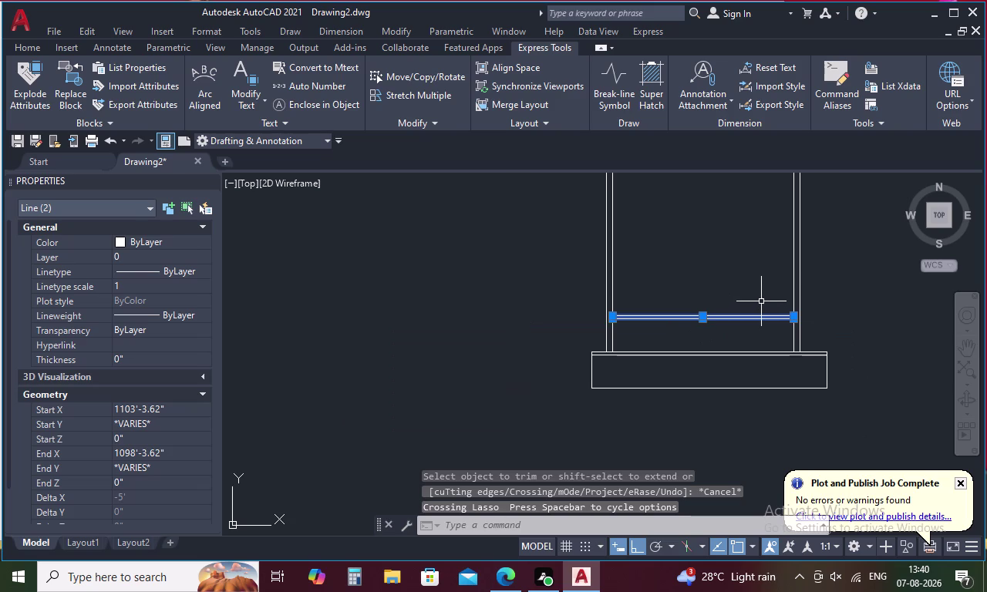
middle_drag(761, 301, 742, 377)
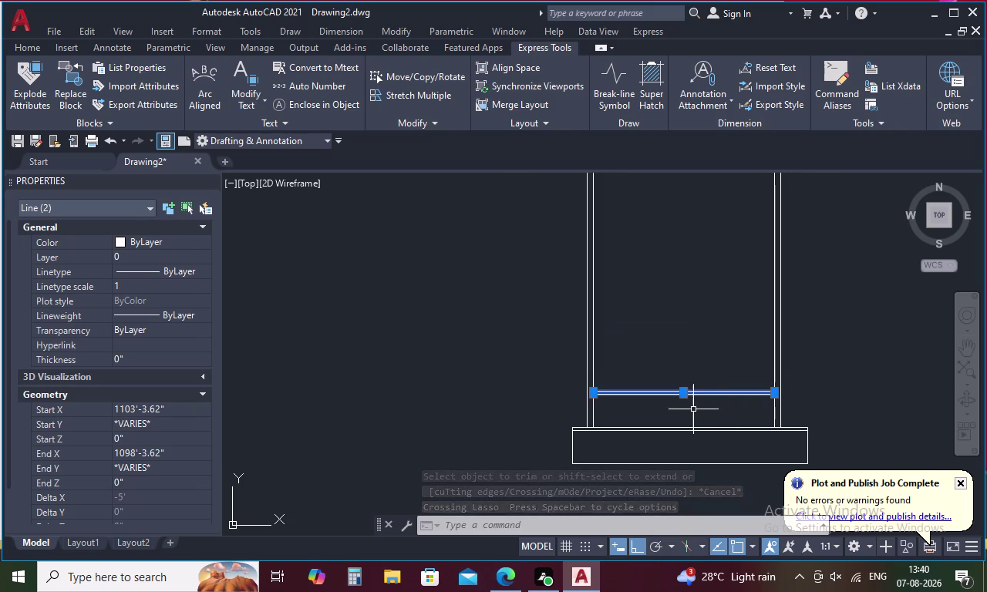
key(Escape)
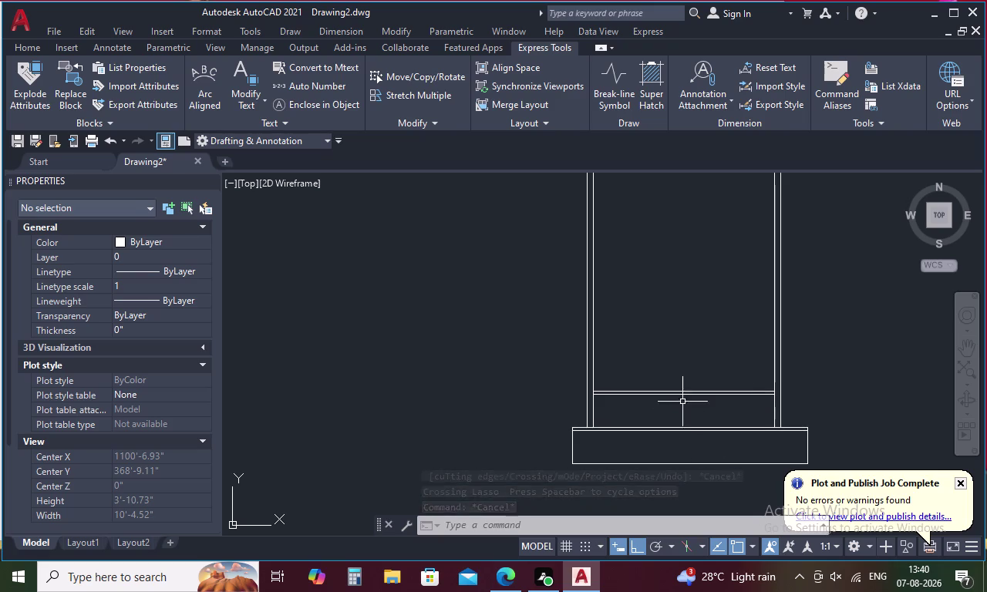
scroll(down, 3)
middle_click(714, 314)
scroll(down, 3)
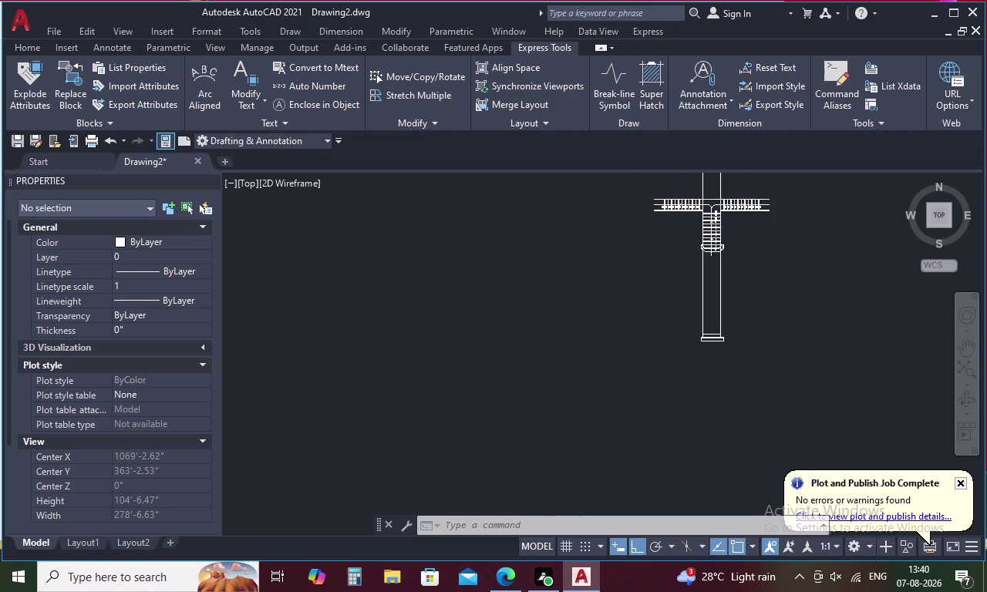
scroll(up, 3)
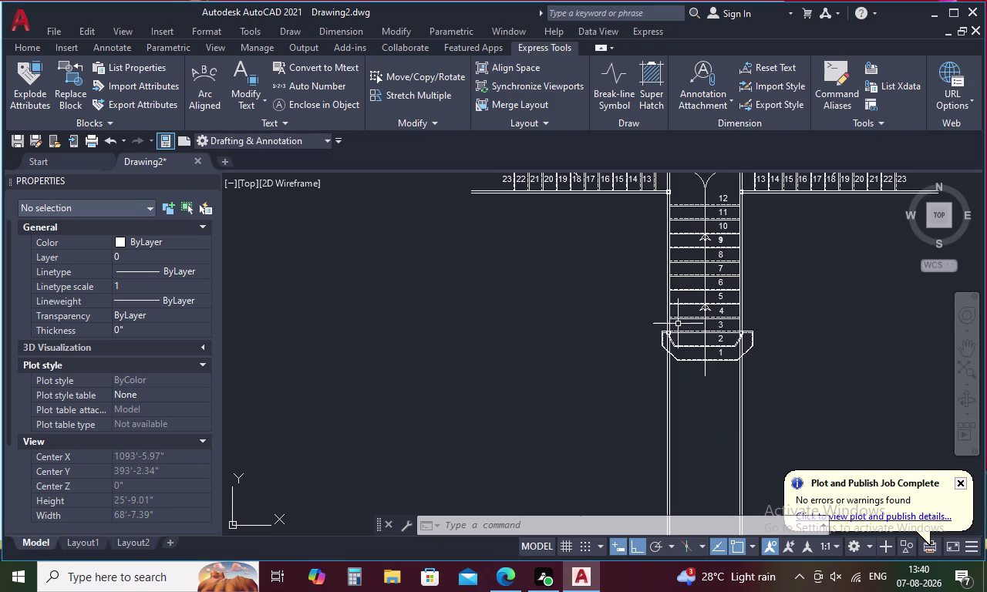
scroll(up, 3)
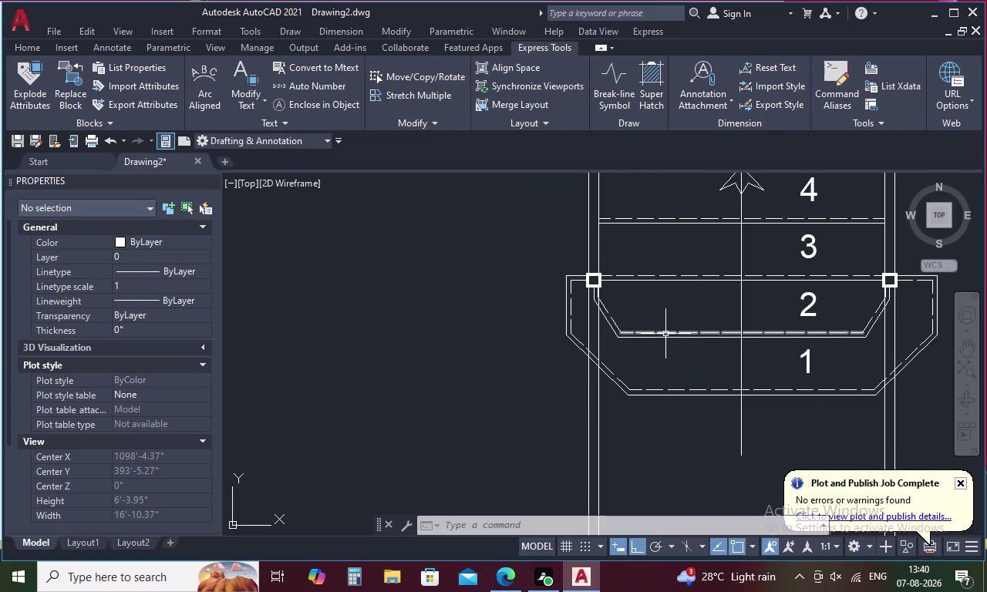
text(L)
key(space)
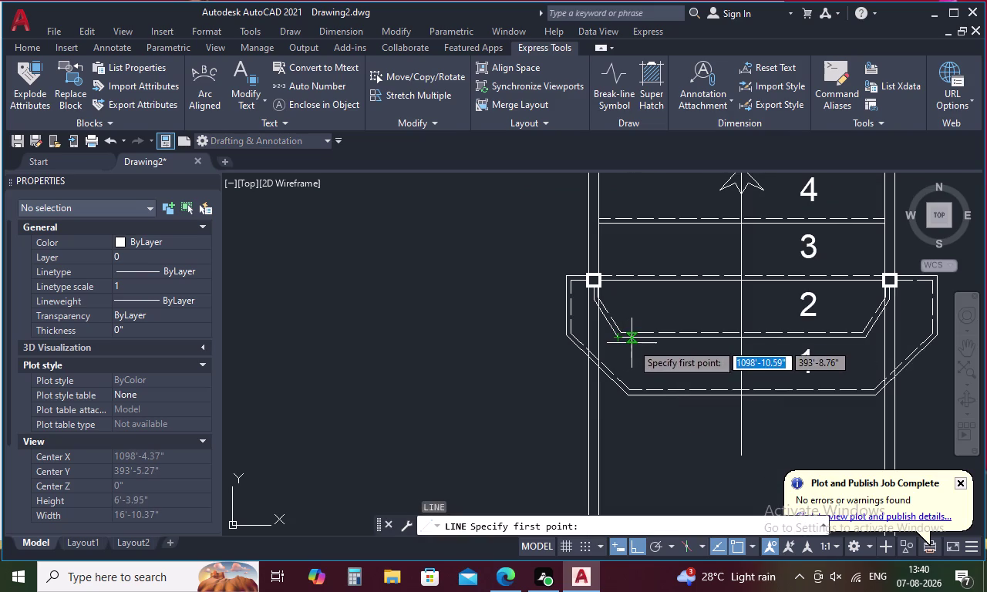
key(Escape)
text(DI)
key(space)
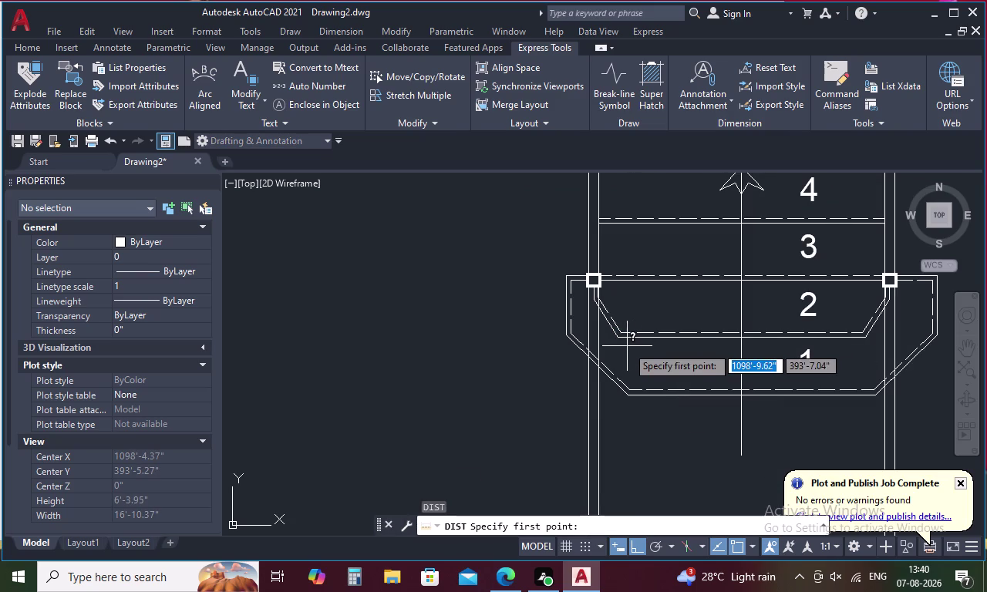
drag(615, 338, 615, 330)
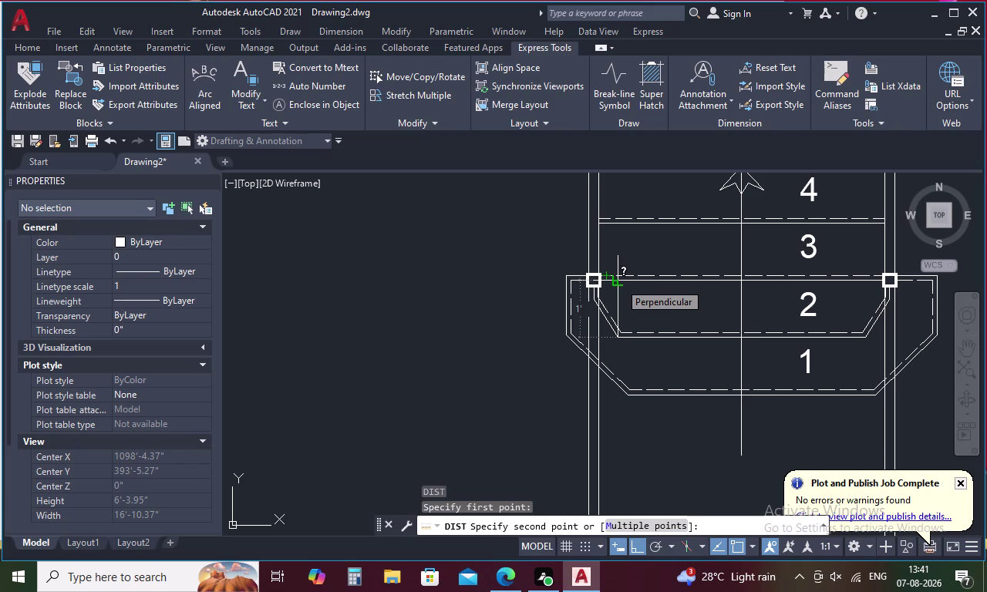
scroll(up, 3)
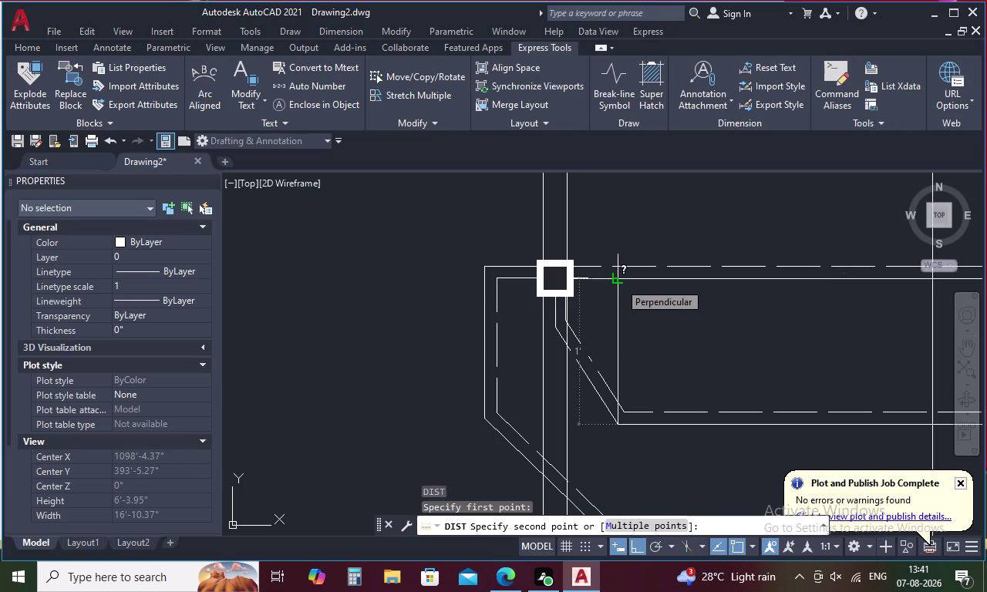
key(Escape)
scroll(down, 3)
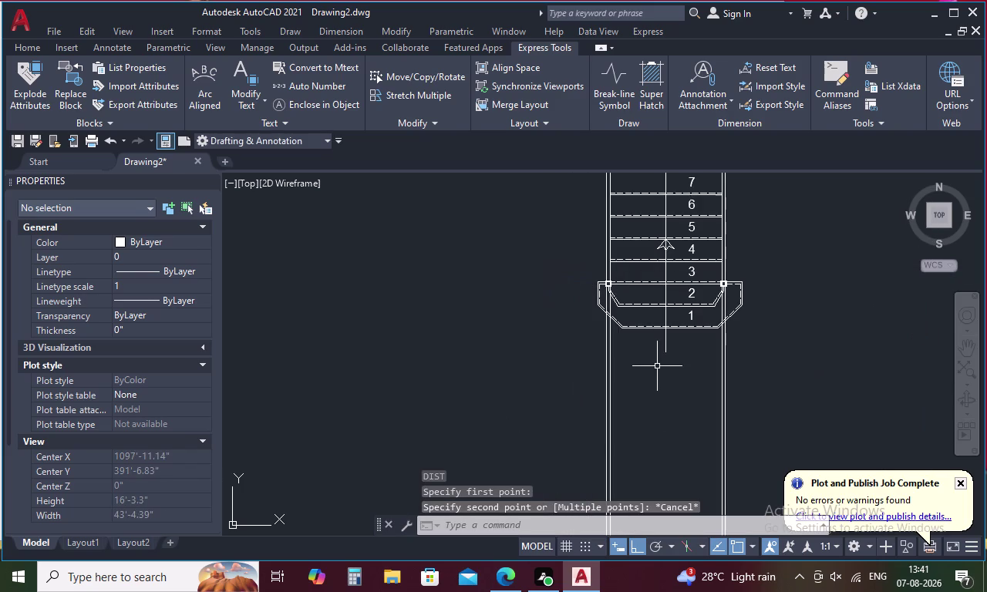
scroll(down, 3)
middle_drag(669, 399, 661, 279)
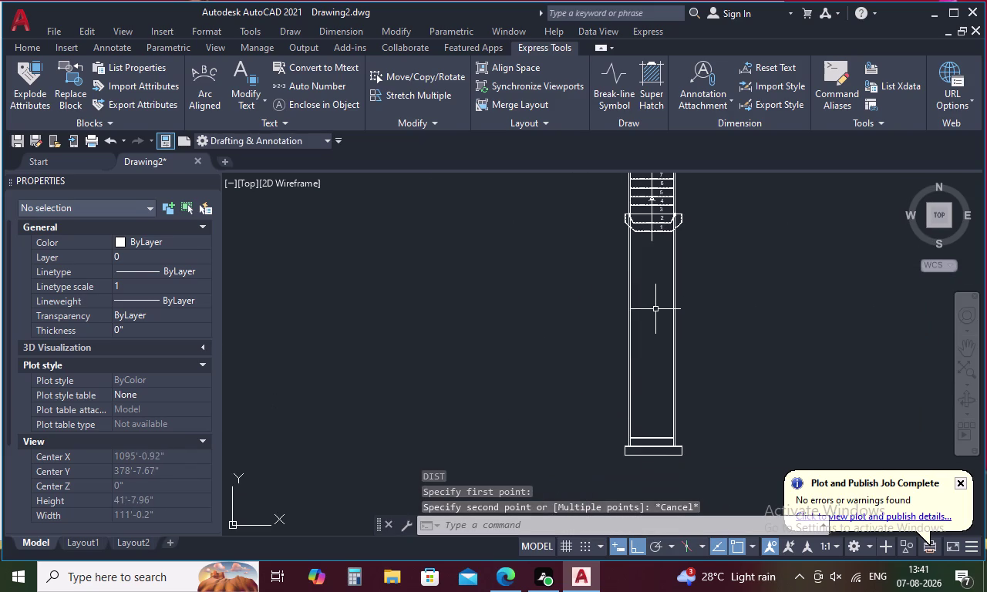
scroll(down, 3)
scroll(up, 3)
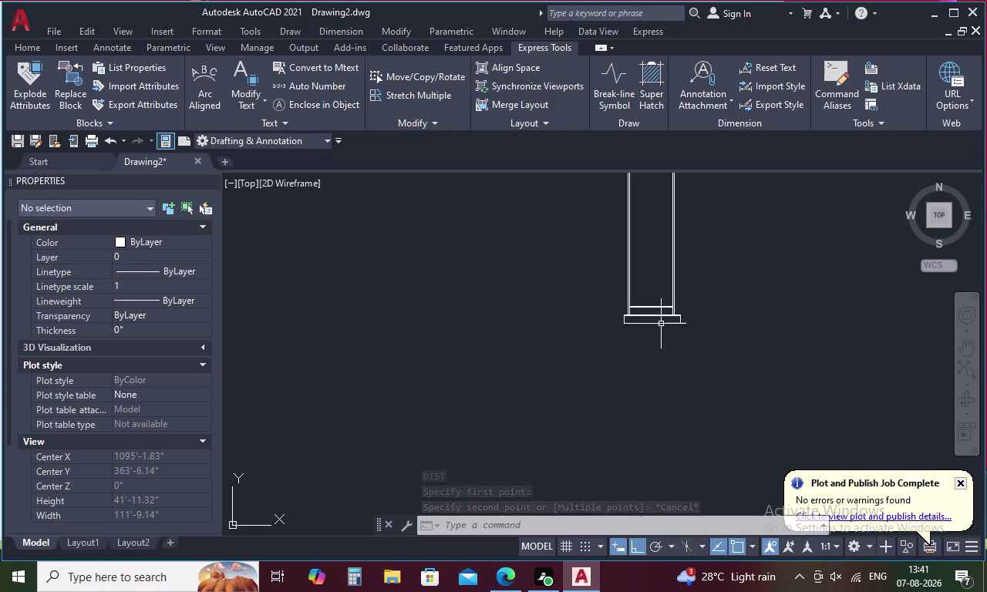
middle_drag(667, 298, 642, 516)
scroll(up, 3)
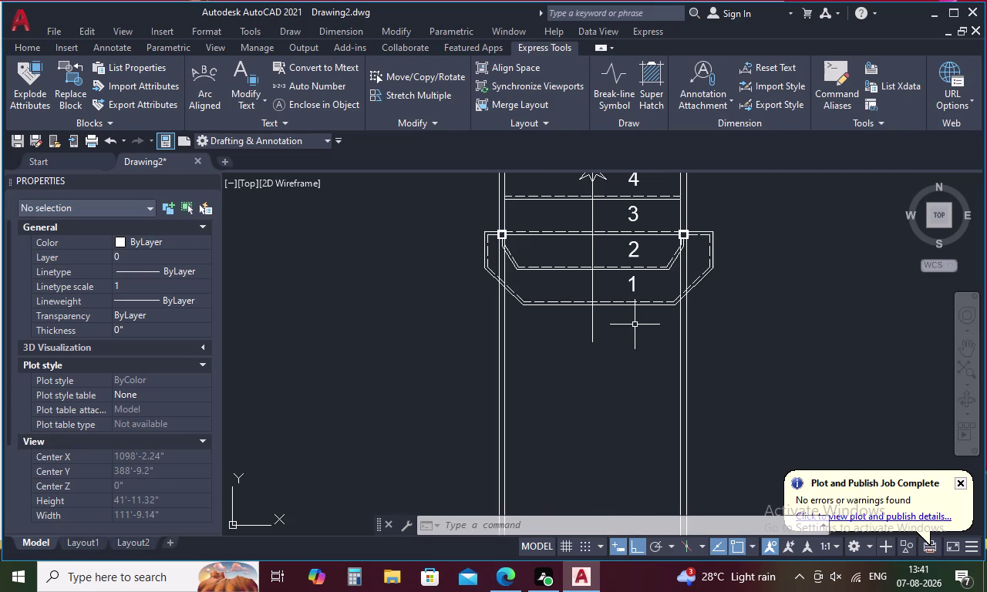
scroll(up, 3)
key(Escape)
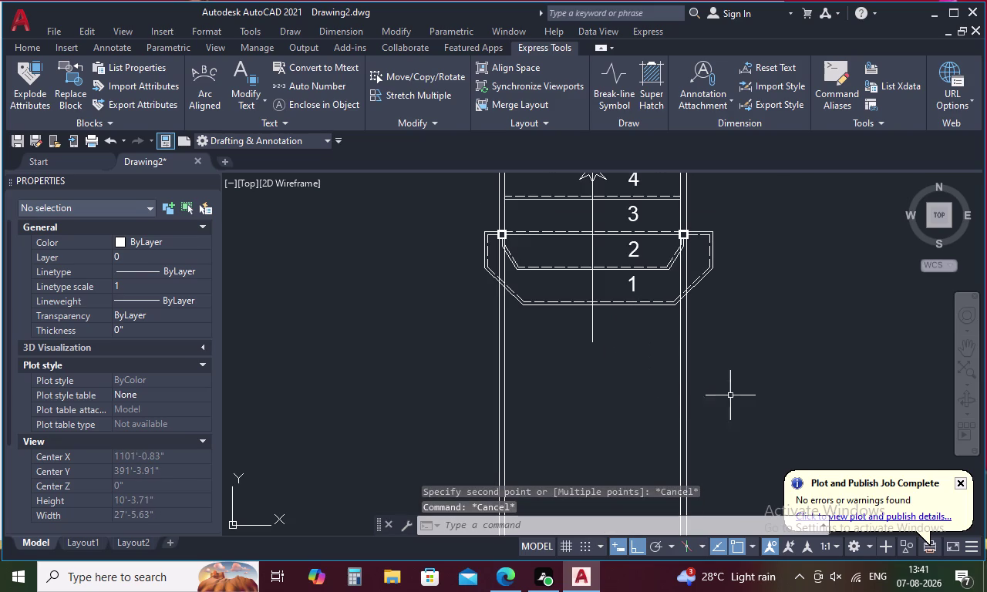
Erase the eleven extension lines and end cap below the chamfered bottom landing.
drag(740, 389, 438, 380)
scroll(down, 3)
middle_drag(497, 418, 559, 195)
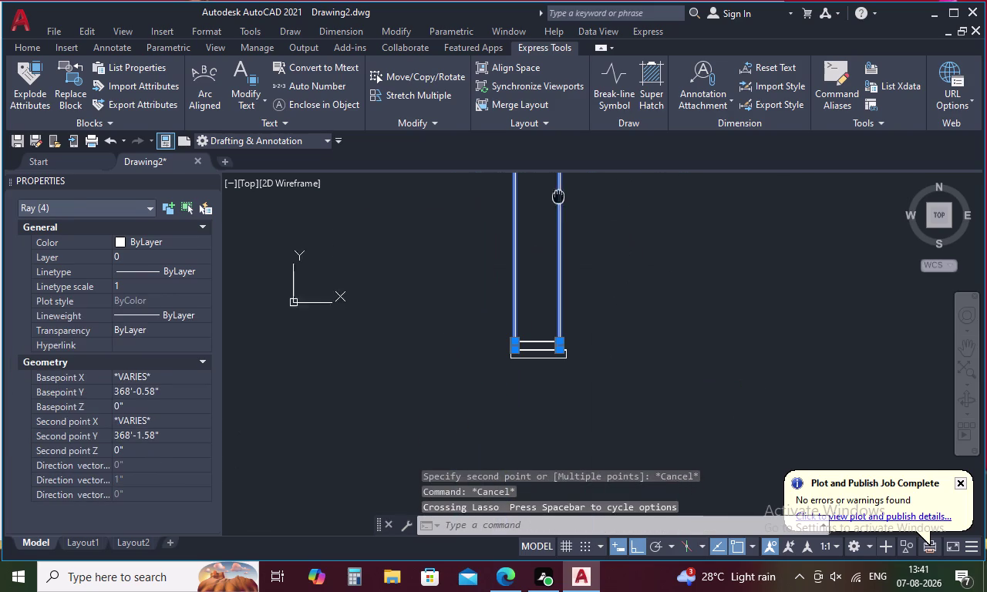
drag(599, 402, 595, 303)
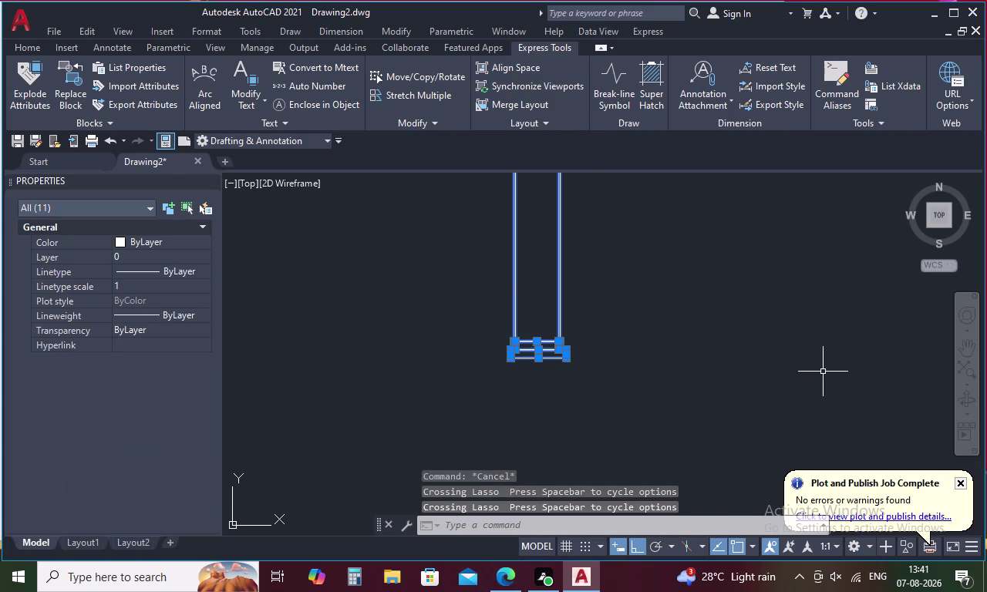
key(Delete)
scroll(down, 3)
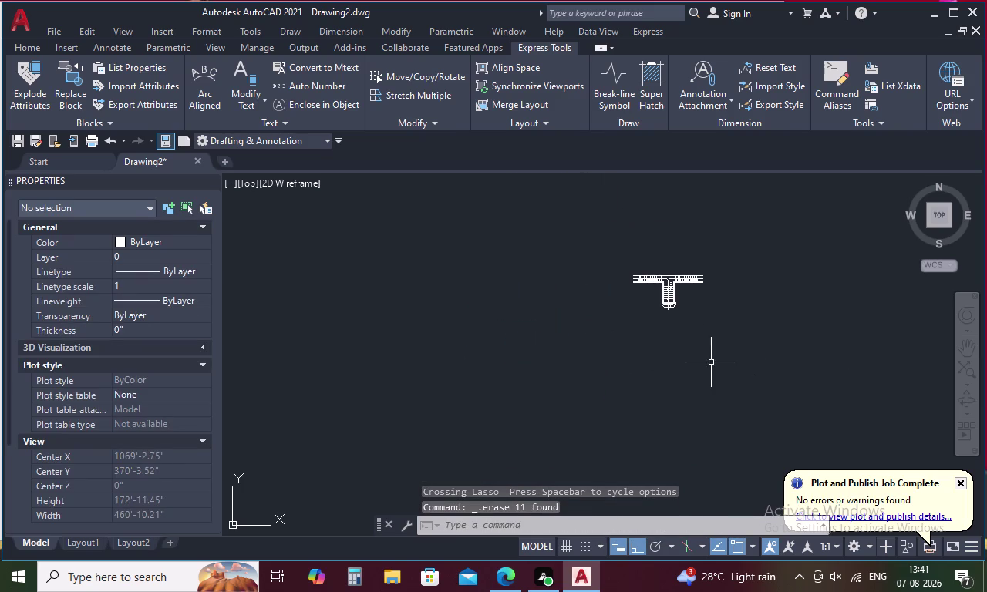
scroll(up, 3)
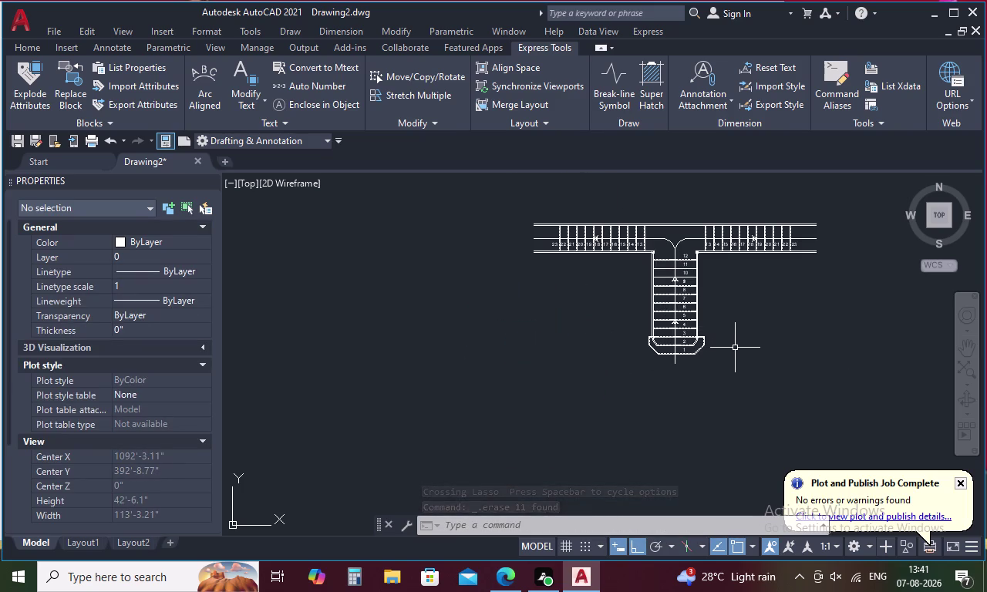
Start a vertical XL construction line to the right of the chamfered landing.
key(x)
key(l)
key(space)
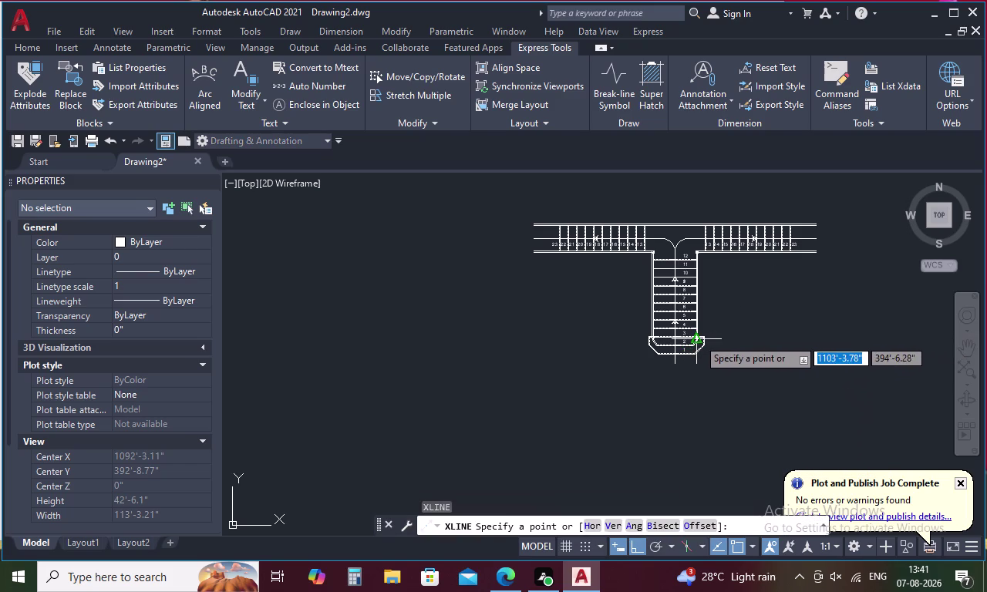
key(b)
key(BackSpace)
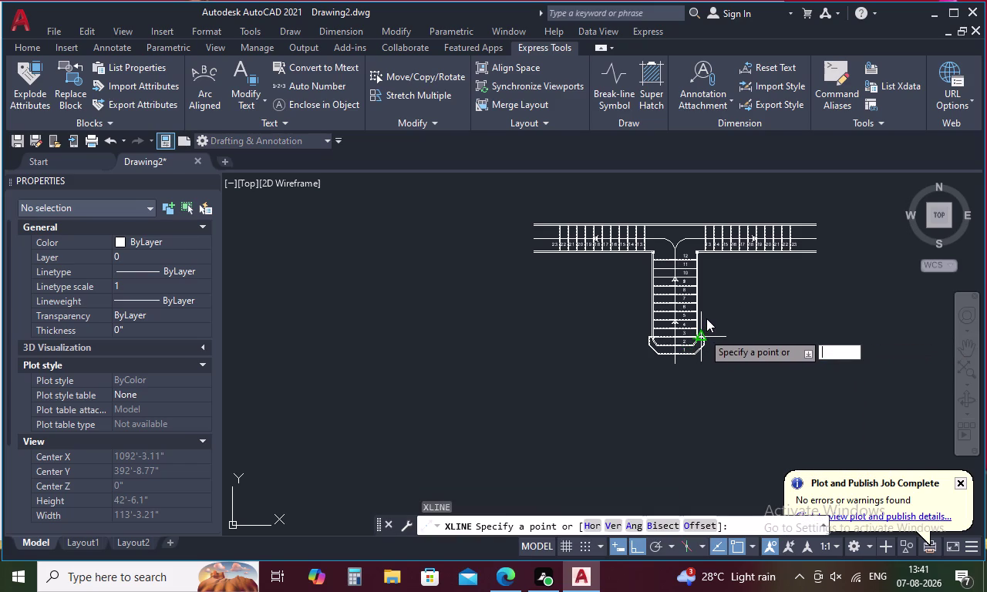
text(VA)
key(BackSpace)
key(Return)
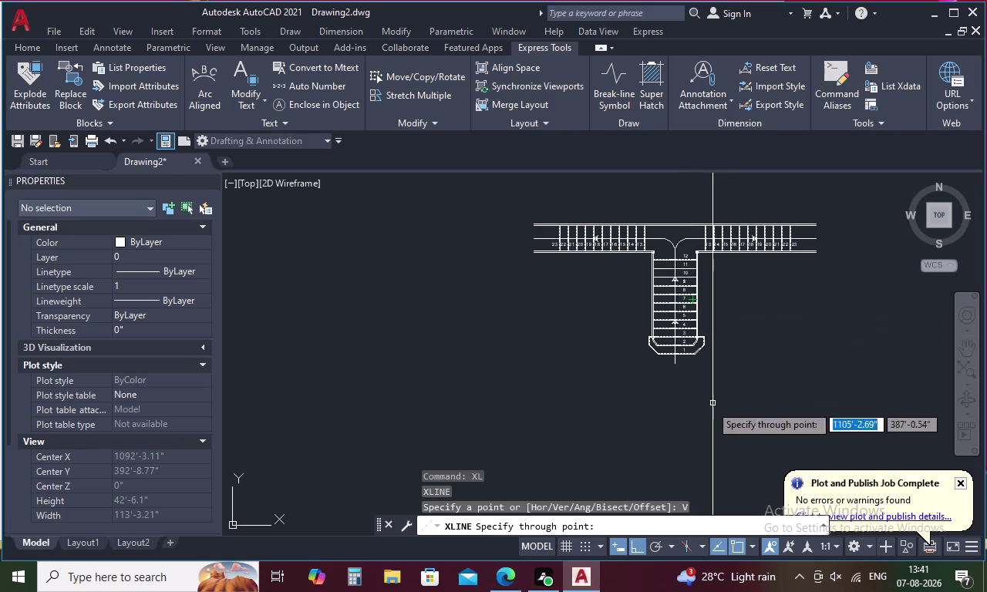